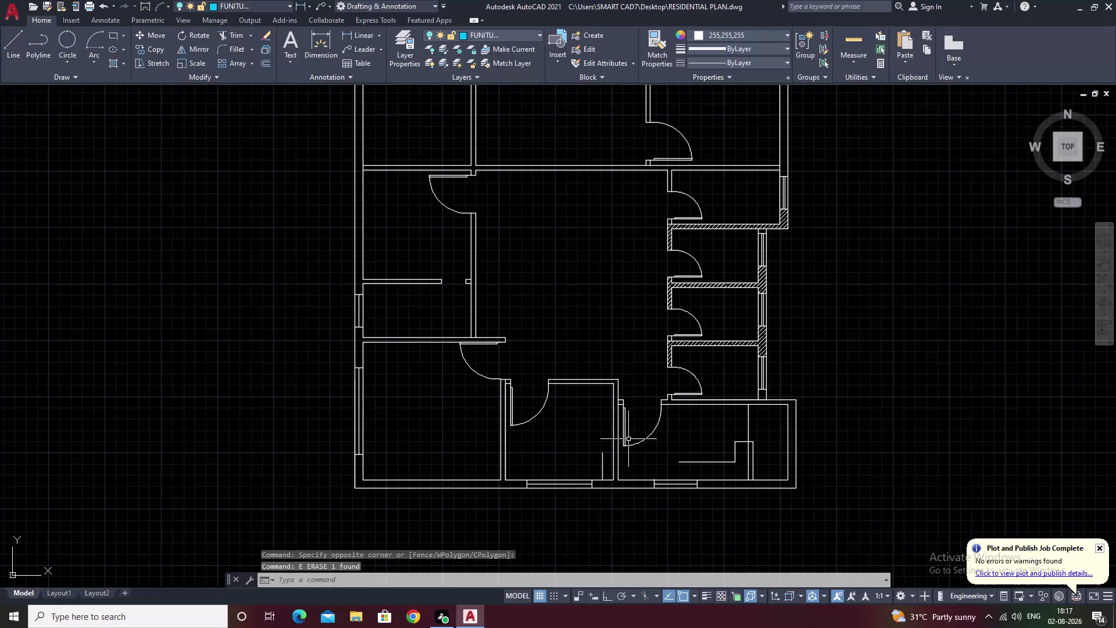
Make door the current layer and turn the FUNITUER layer back on.
click(536, 34)
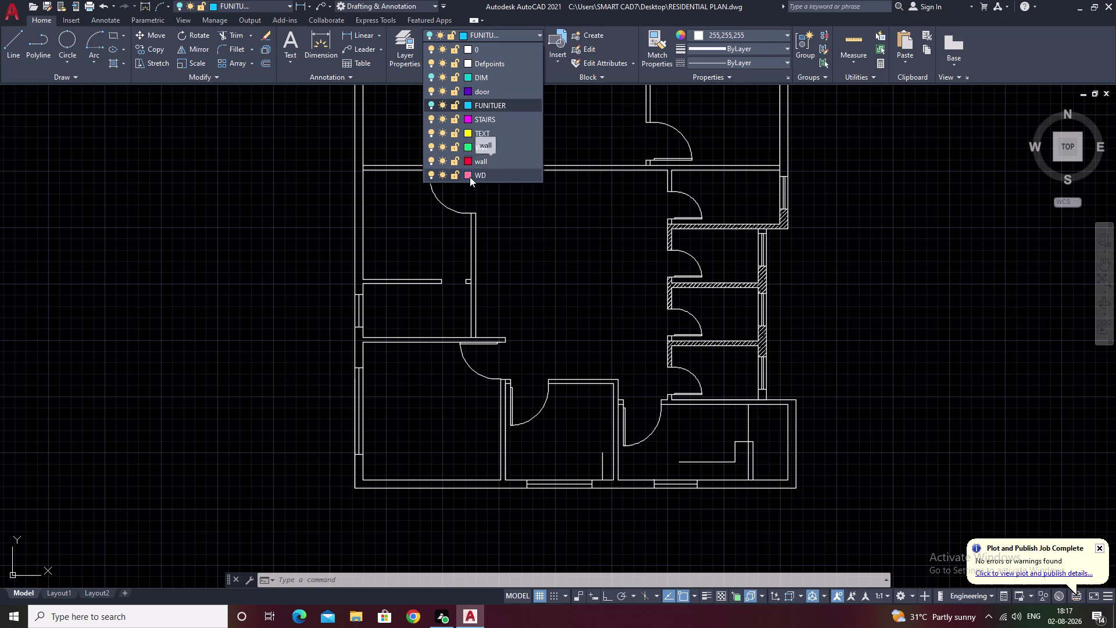
click(481, 90)
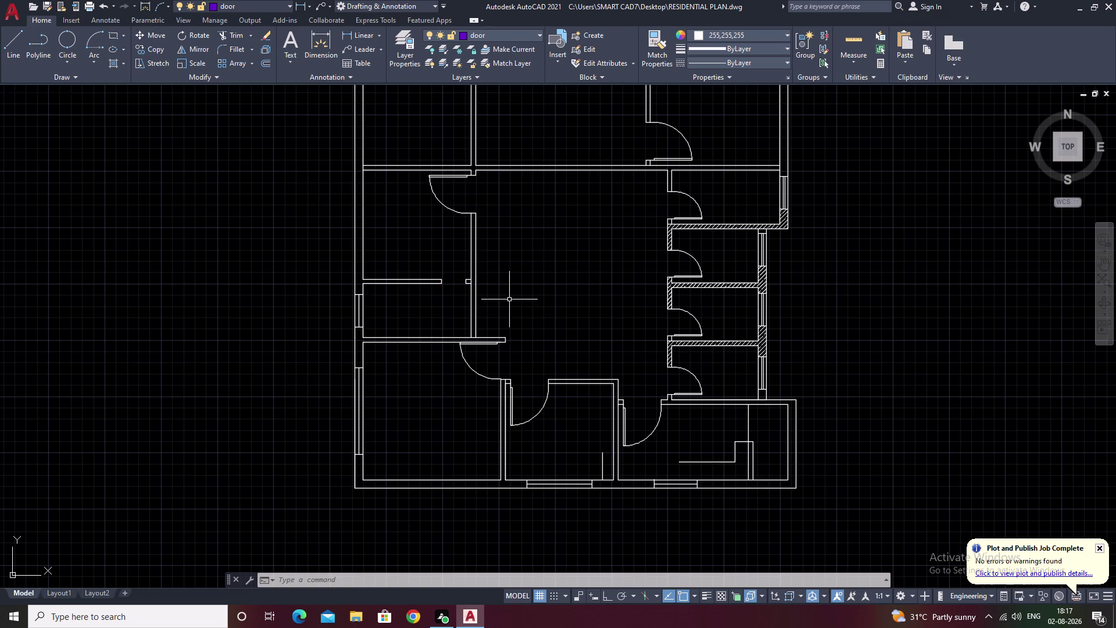
click(541, 35)
click(432, 103)
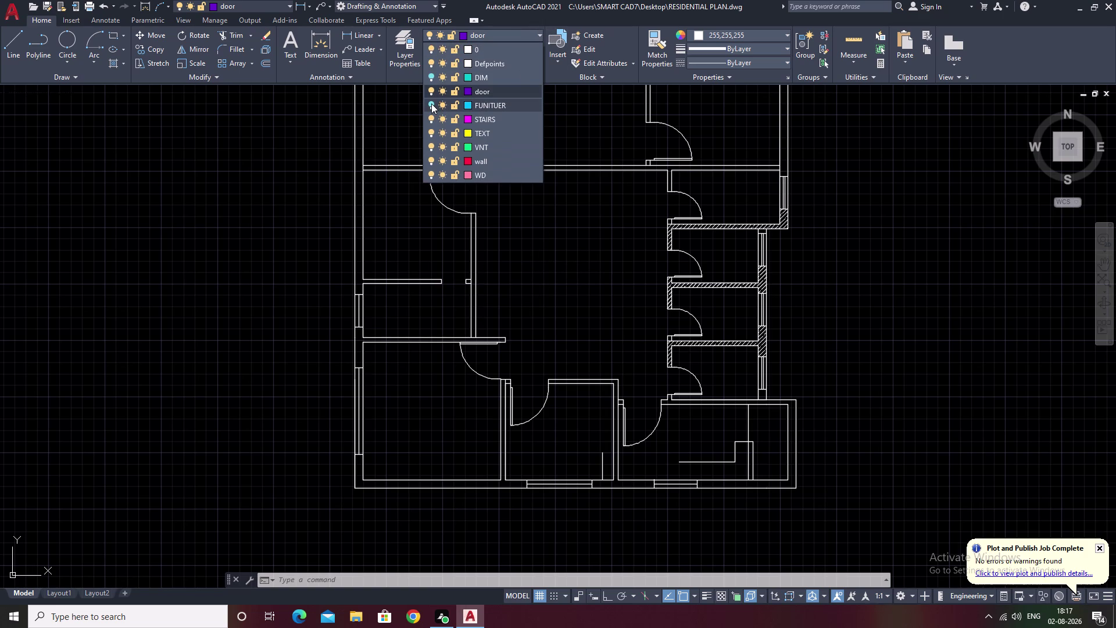
key(Escape)
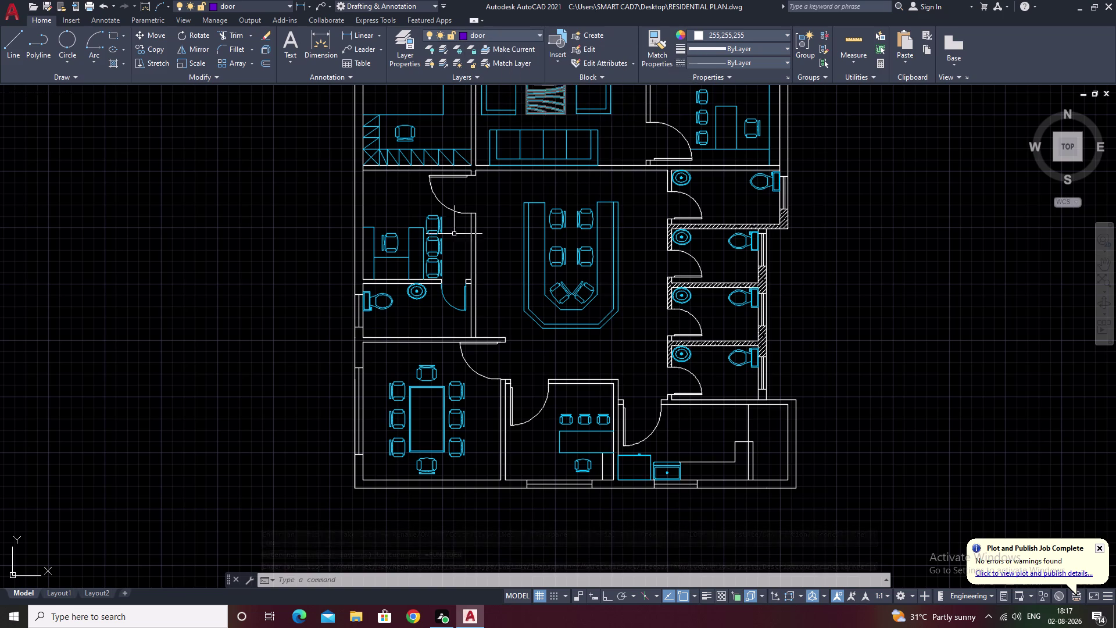
Zoom in and lasso-select the small washroom's door swing and leaf.
scroll(up, 3)
scroll(up, 3)
drag(572, 243, 473, 279)
drag(469, 280, 451, 291)
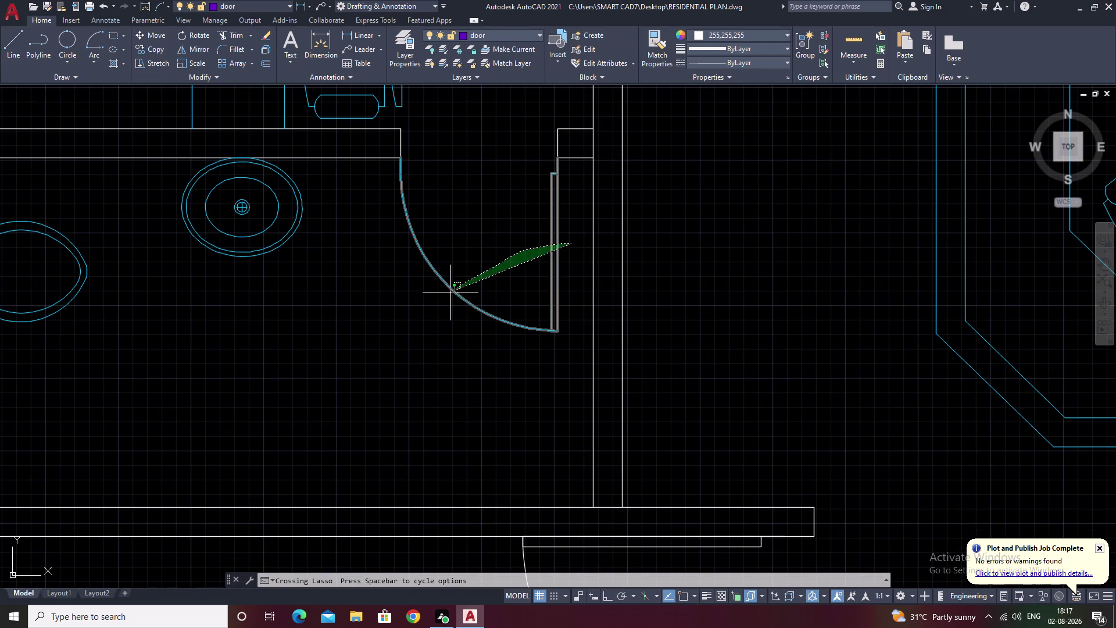
drag(451, 291, 451, 293)
click(432, 306)
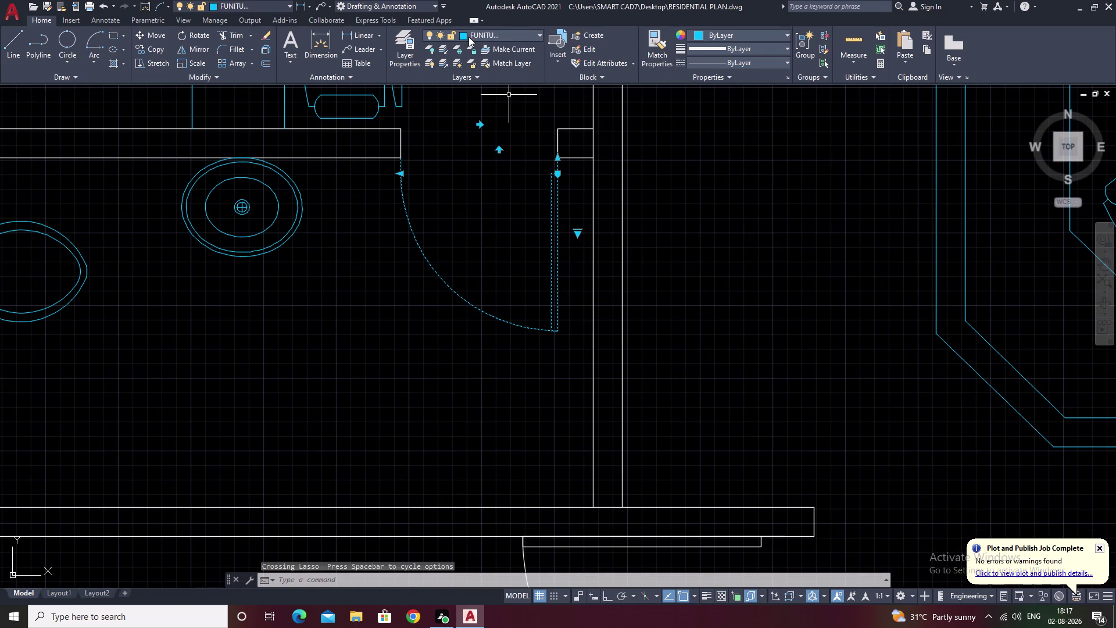
Put the selected washroom door on the door layer, then turn FUNITUER off.
click(486, 36)
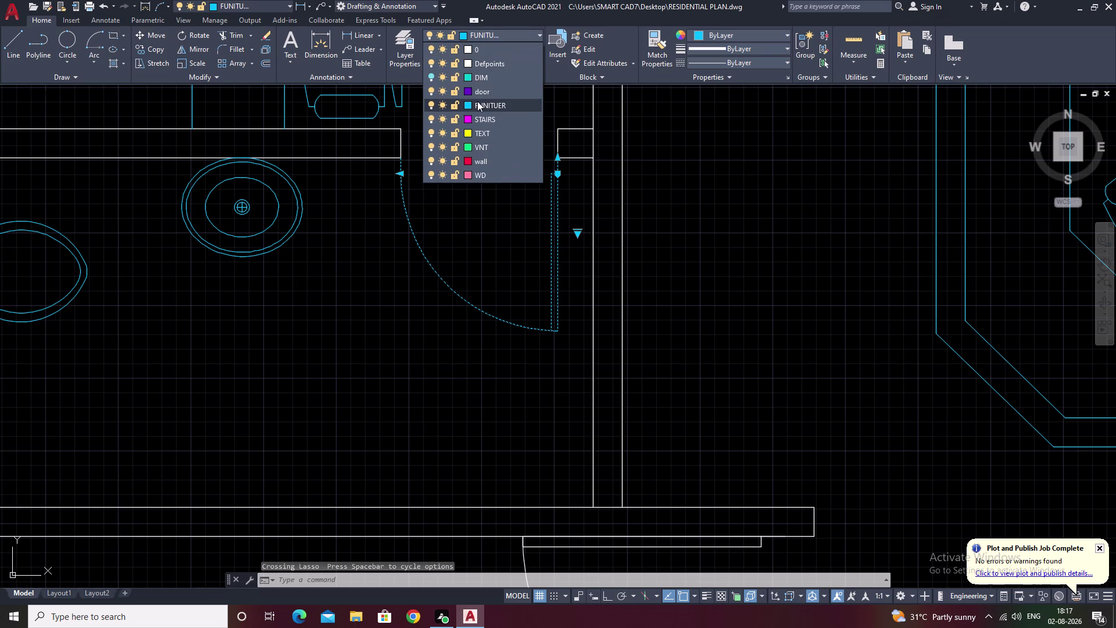
click(470, 90)
key(grave)
key(Escape)
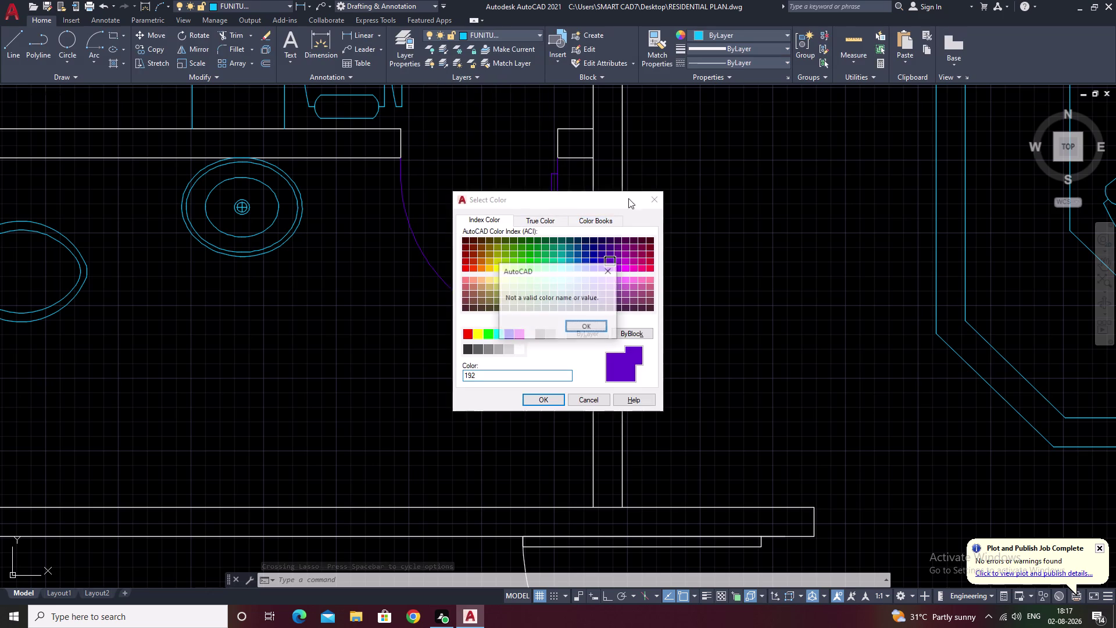
click(576, 328)
scroll(down, 3)
middle_drag(651, 205, 650, 267)
key(Escape)
click(541, 31)
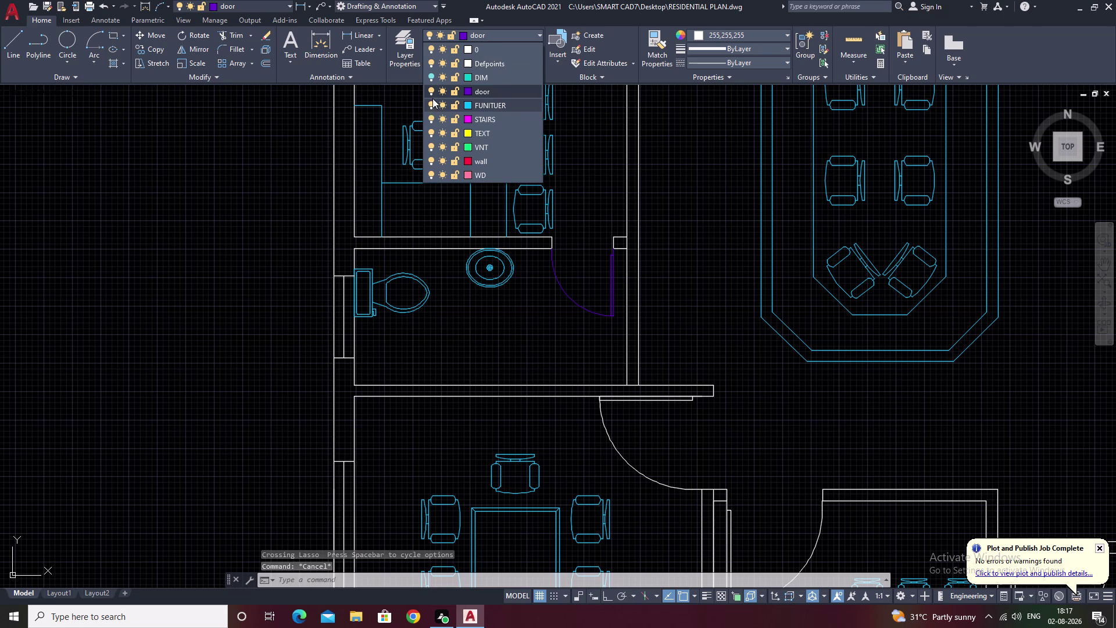
click(430, 103)
scroll(down, 3)
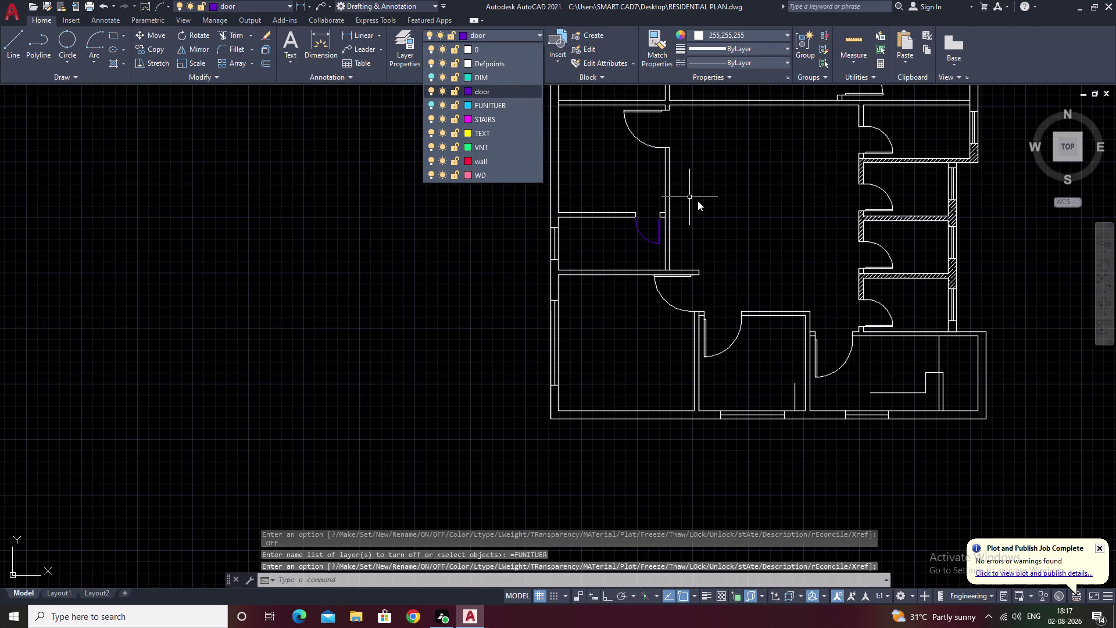
Try Match Properties from the door near the plan centre, then cancel.
middle_drag(701, 201, 692, 292)
key(Escape)
middle_drag(686, 143, 660, 216)
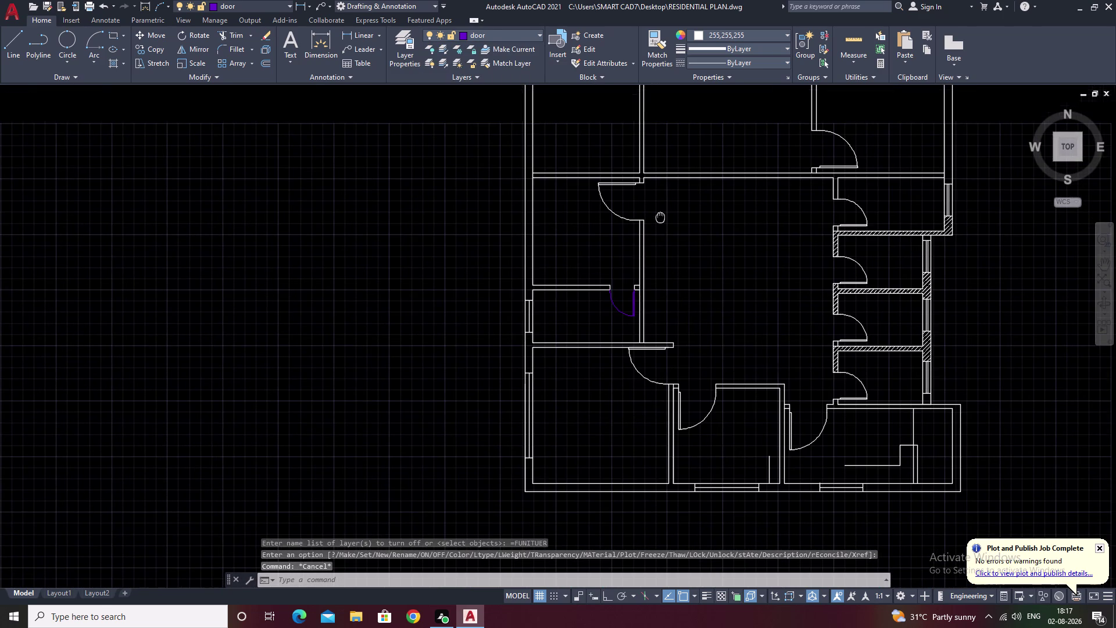
click(658, 53)
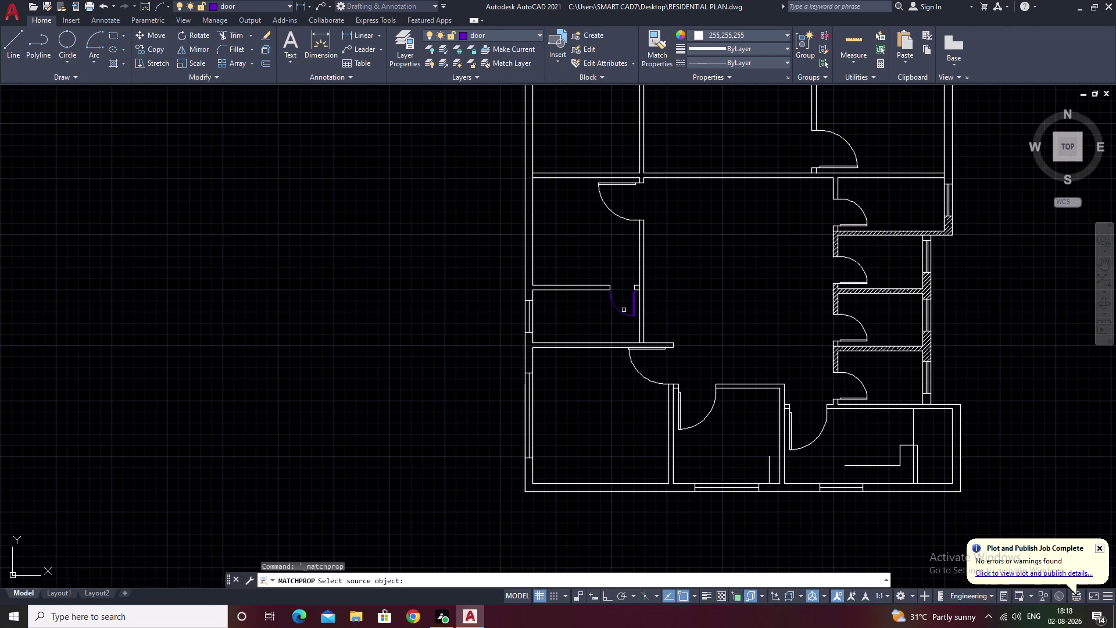
click(623, 313)
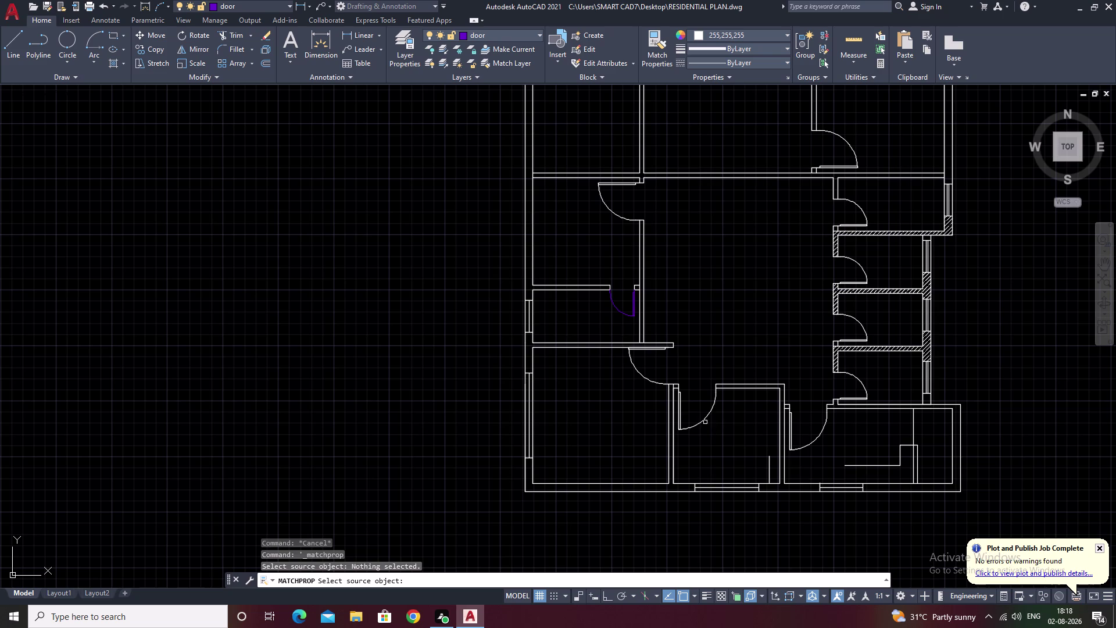
click(662, 41)
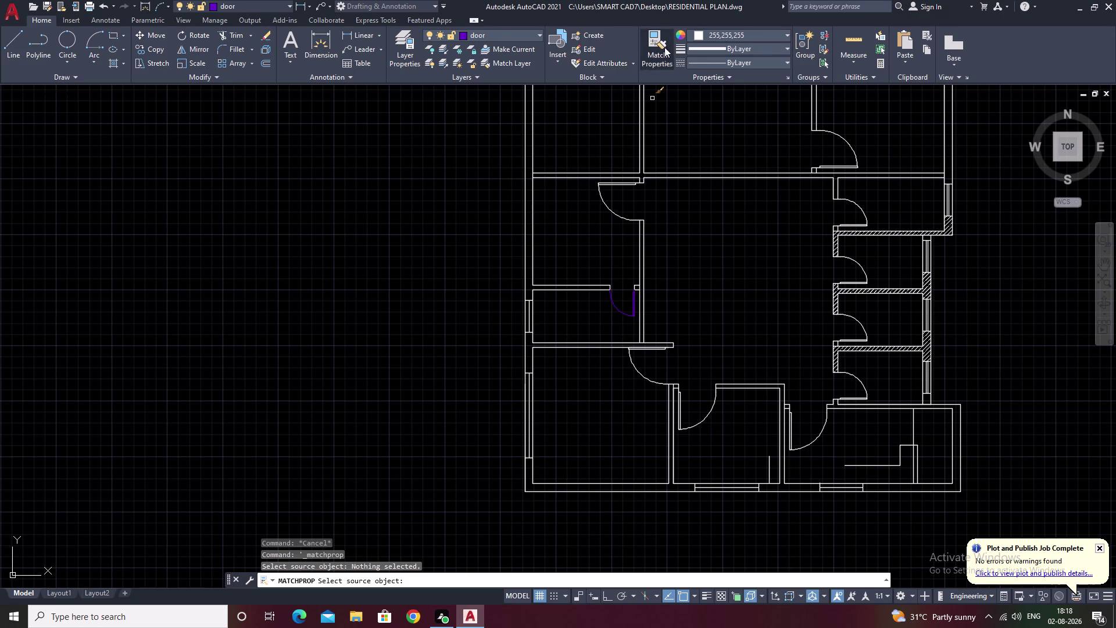
click(615, 307)
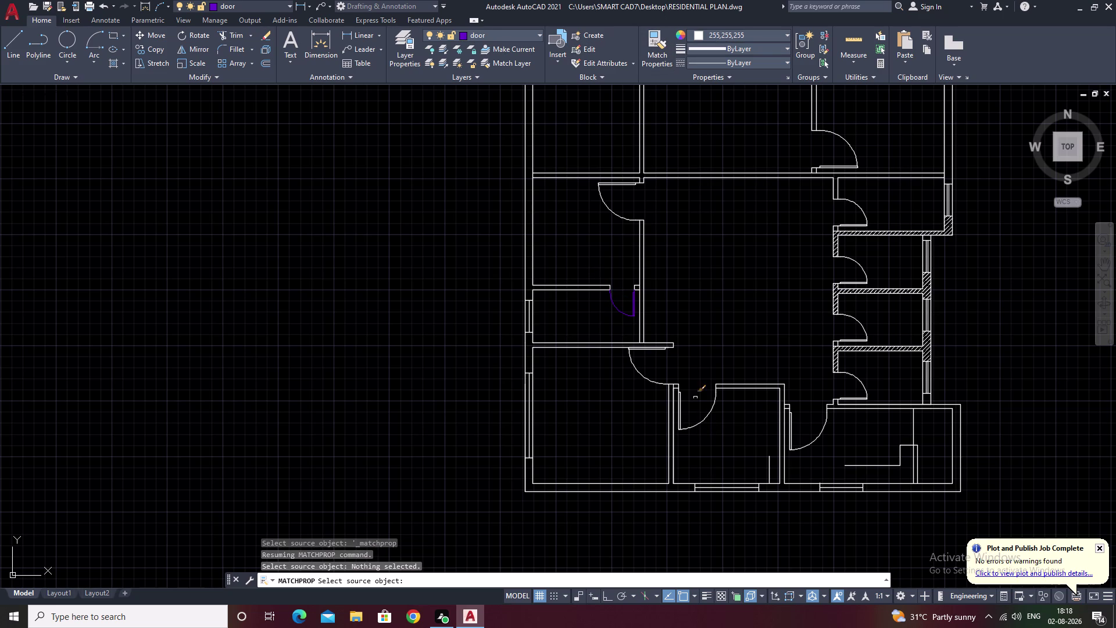
click(708, 417)
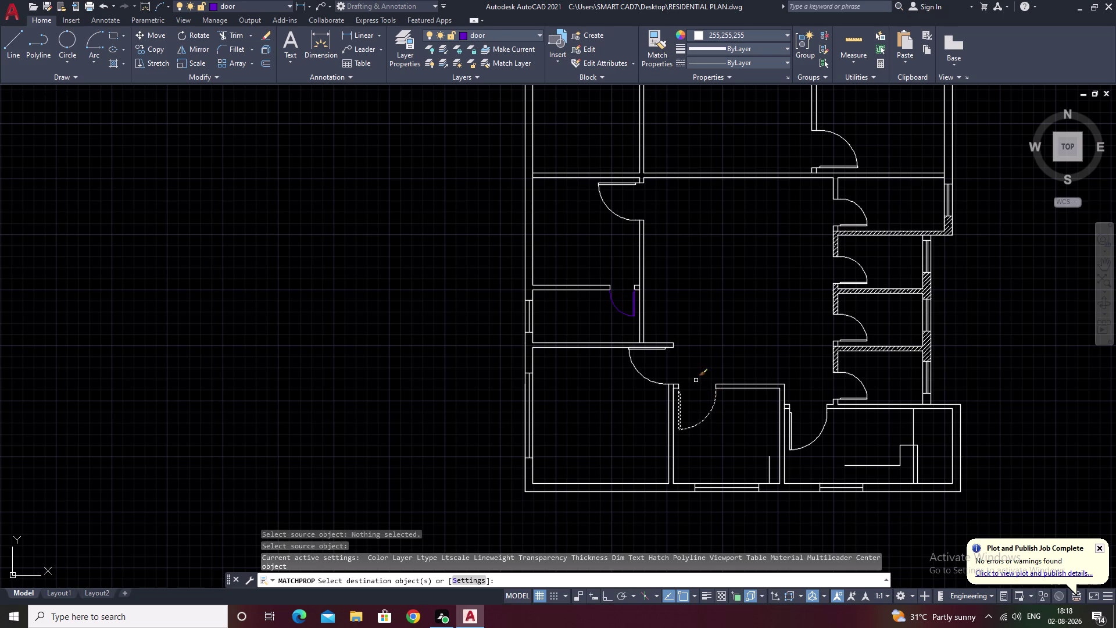
key(Escape)
key(Escape)
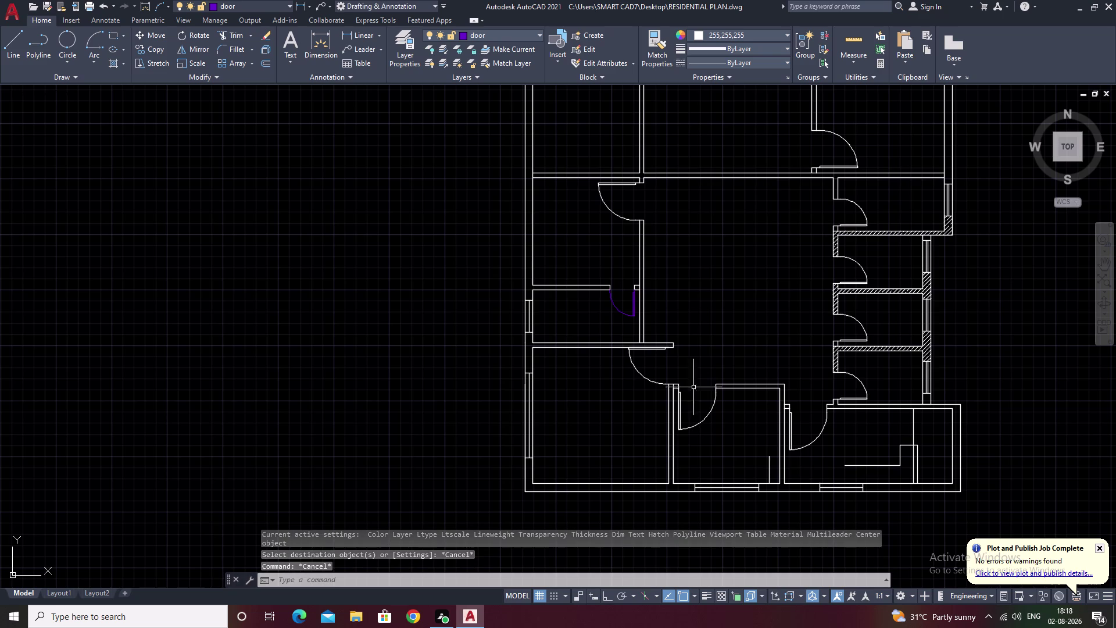
click(704, 418)
click(744, 36)
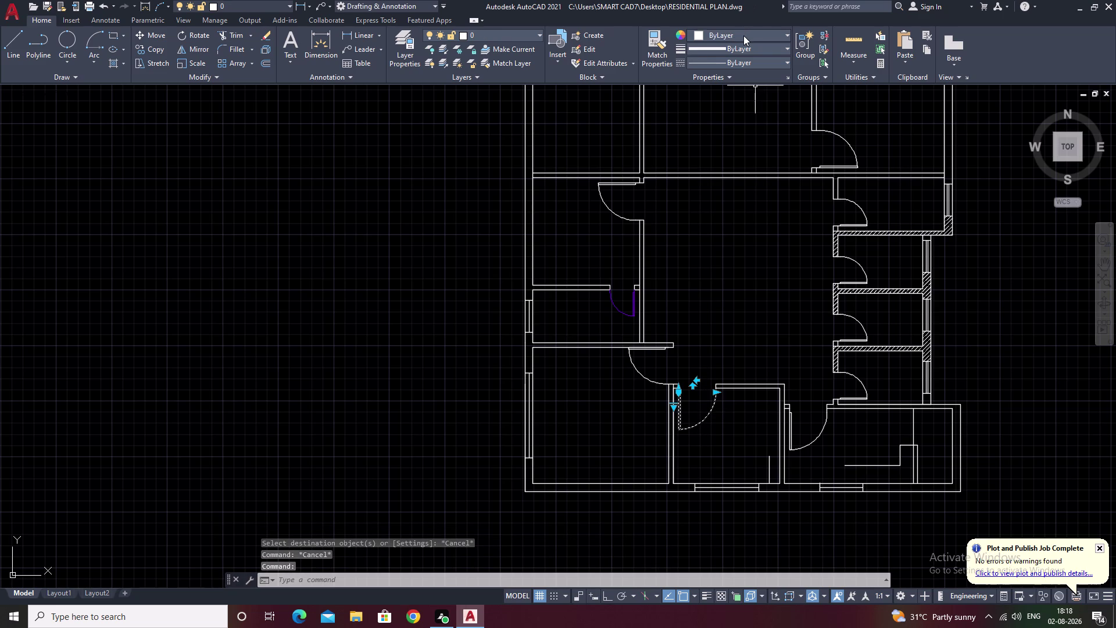
click(716, 51)
key(Escape)
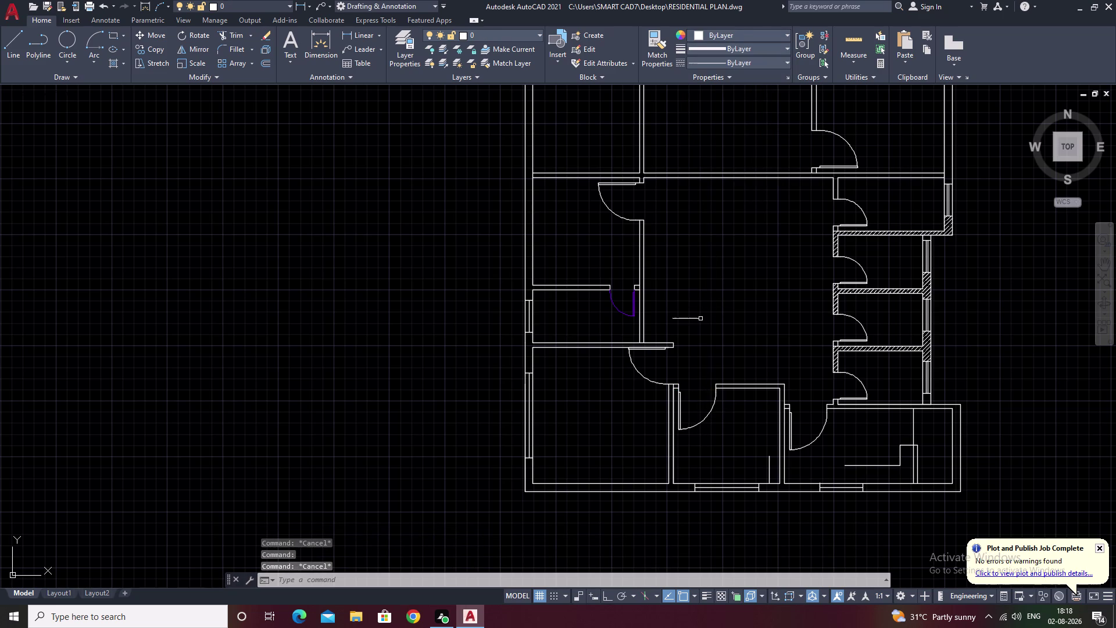
Retry Match Properties on nearby doors and cancel the attempts.
click(653, 51)
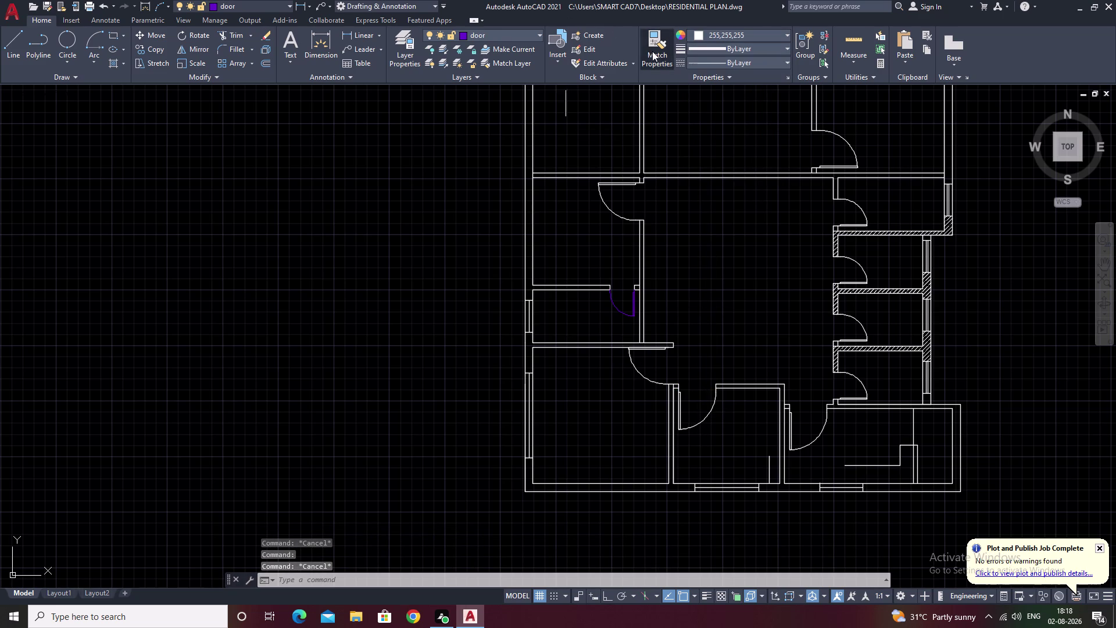
click(623, 314)
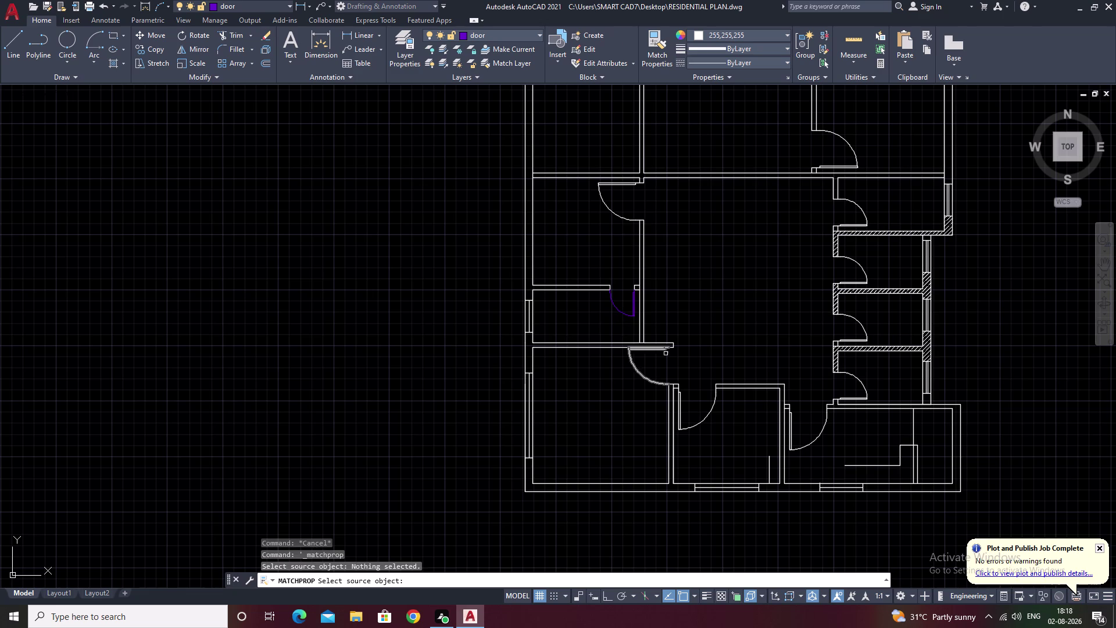
scroll(up, 3)
click(625, 297)
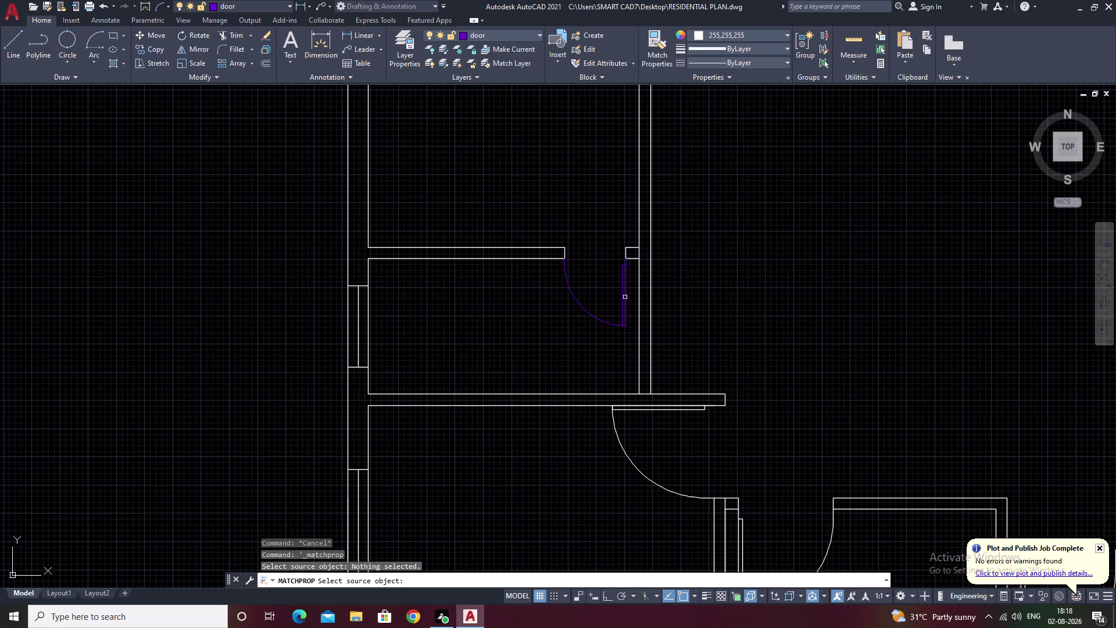
scroll(up, 3)
click(619, 296)
key(Escape)
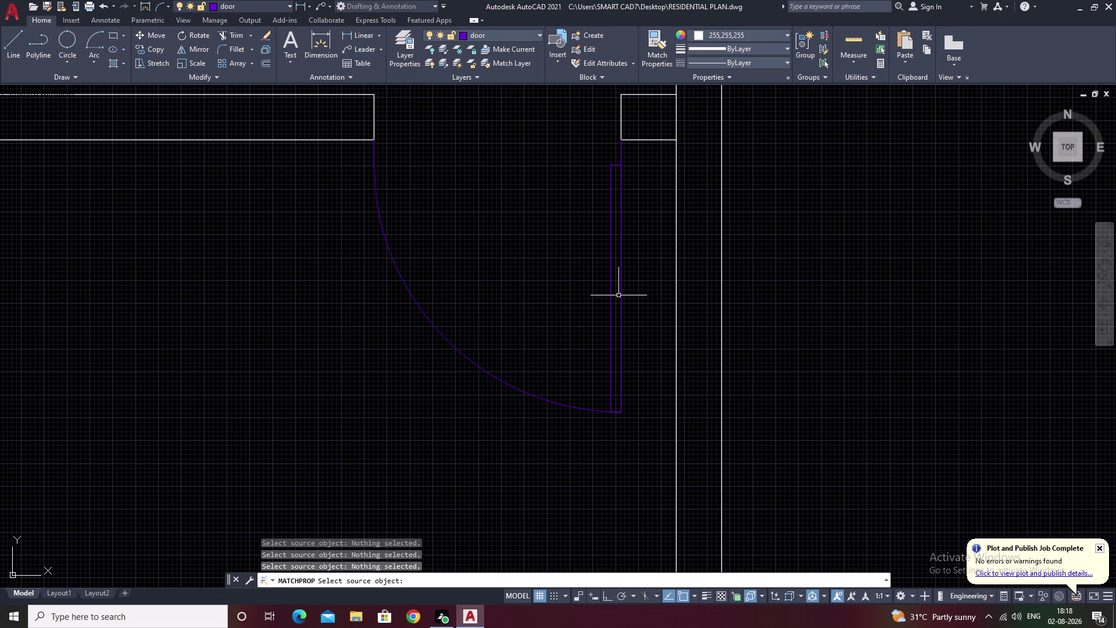
key(Escape)
key(Escape)
key(Escape)
key(Escape)
click(654, 33)
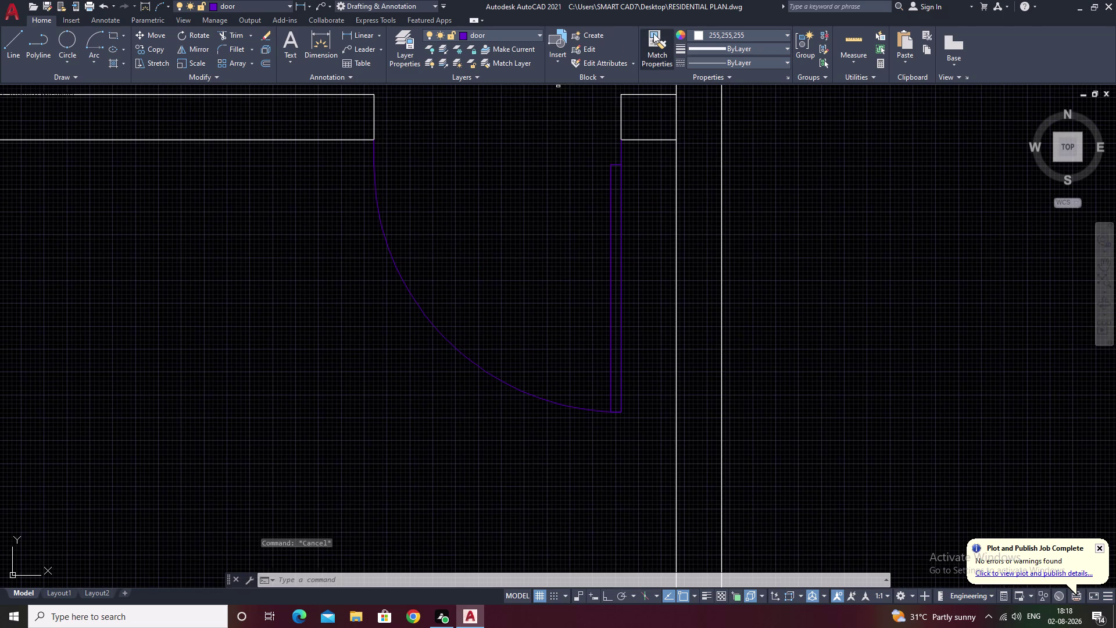
click(389, 249)
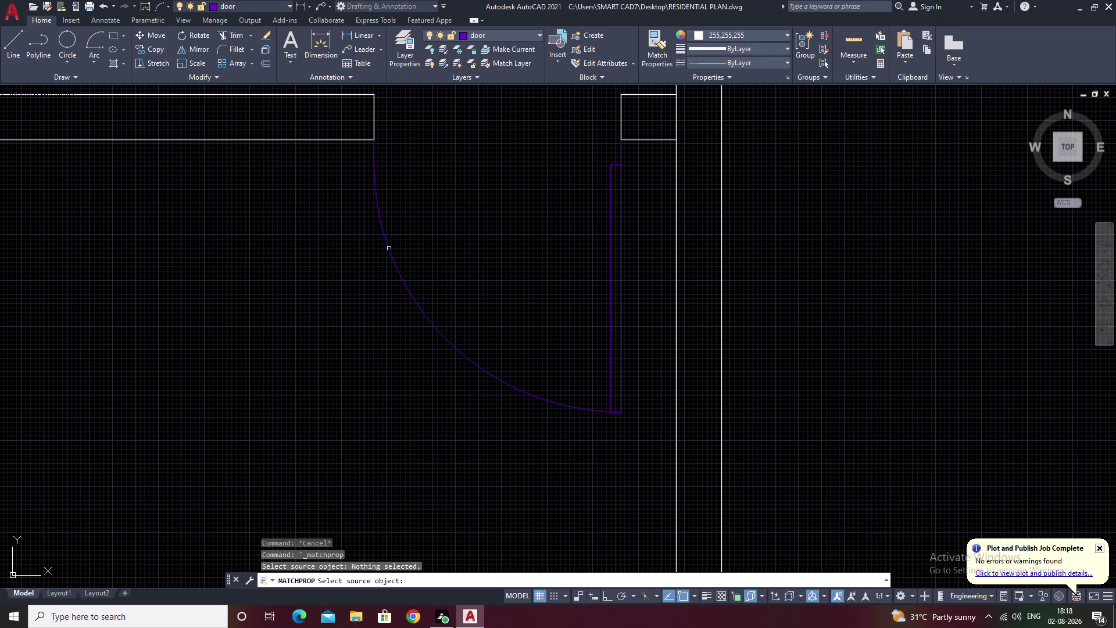
click(389, 248)
double_click(389, 248)
key(Escape)
Pan to the white doors and attempt to select a door swing.
scroll(down, 3)
middle_drag(543, 295, 580, 182)
scroll(up, 3)
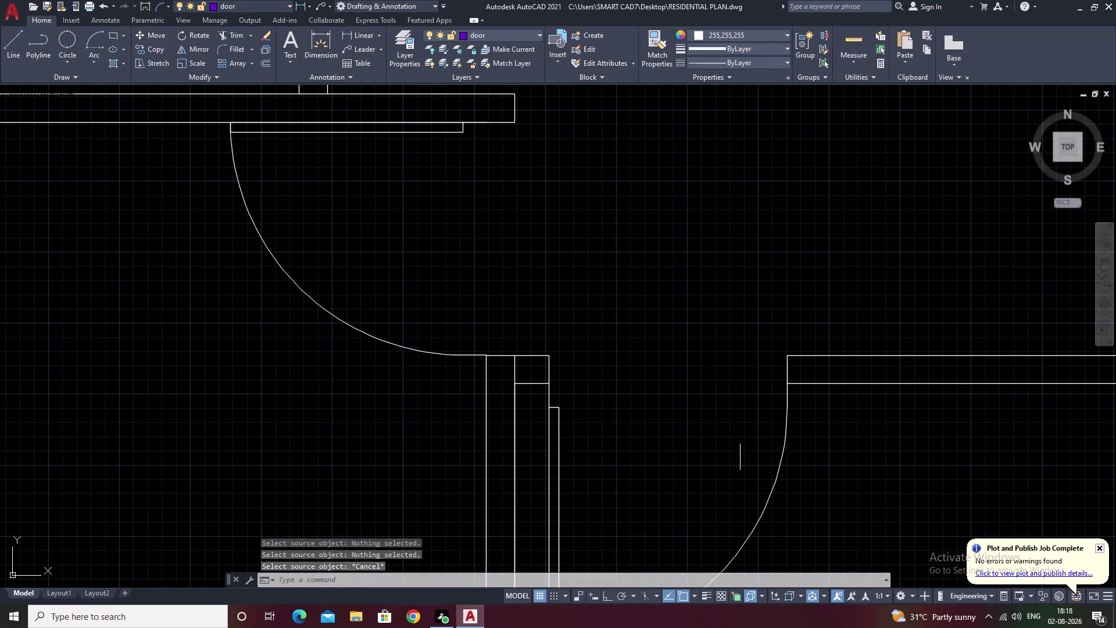
middle_drag(699, 429, 650, 145)
drag(808, 256, 472, 346)
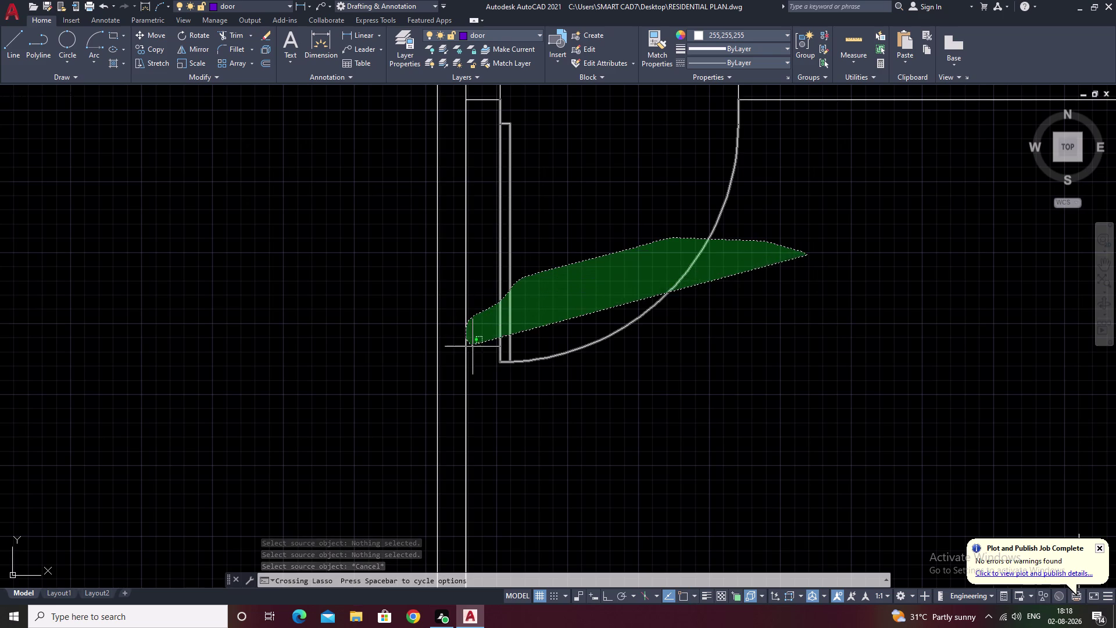
drag(472, 346, 505, 367)
right_drag(479, 352, 494, 360)
right_click(504, 366)
click(496, 271)
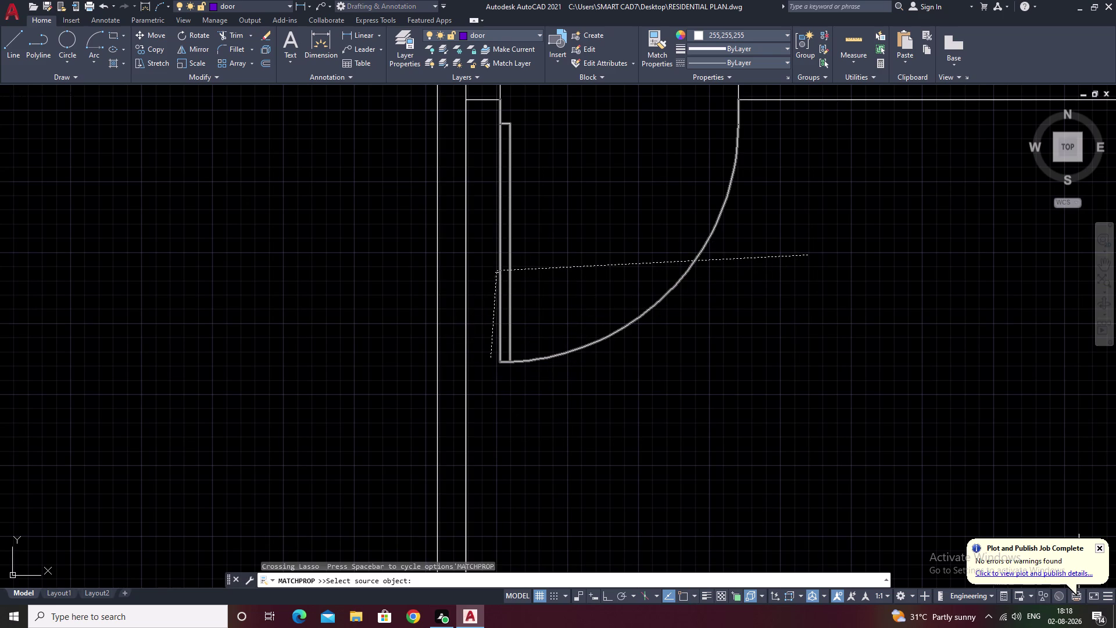
key(Escape)
key(Escape)
Lasso-select the white door leaf and its swing arc.
drag(489, 255, 698, 276)
drag(709, 284, 738, 325)
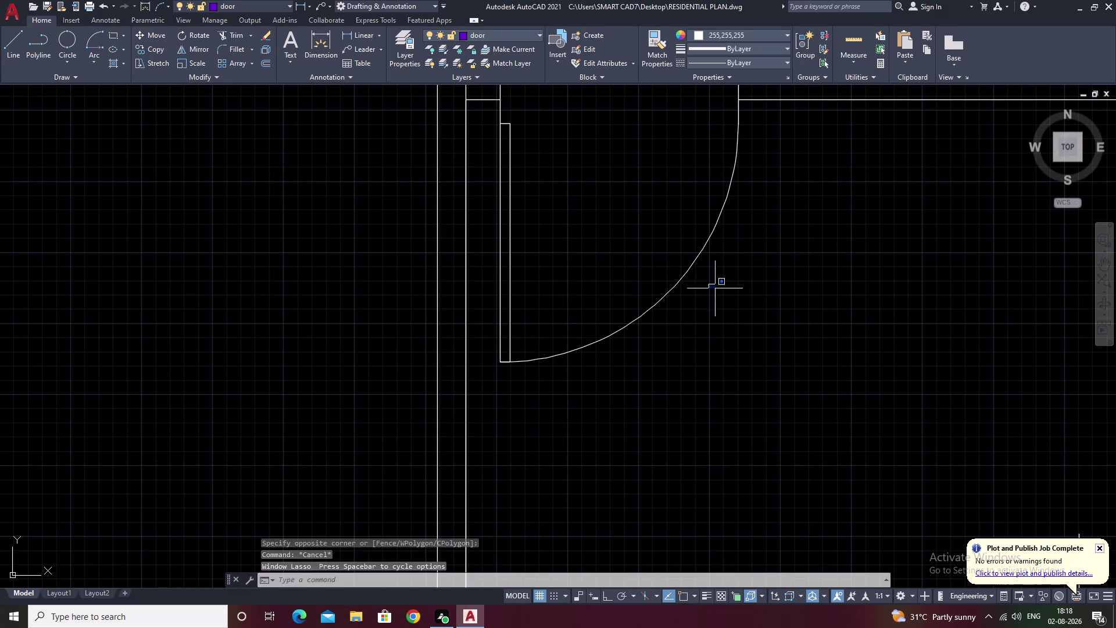
drag(738, 325, 680, 382)
key(Escape)
key(Escape)
key(Escape)
key(Escape)
key(Escape)
drag(802, 216, 745, 208)
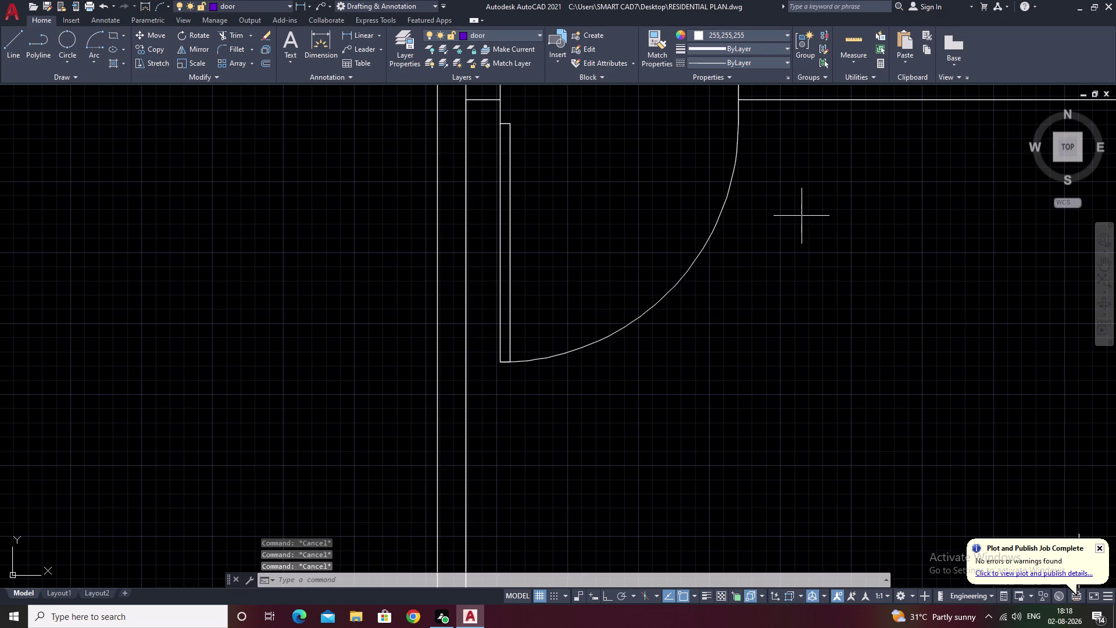
drag(744, 209, 496, 249)
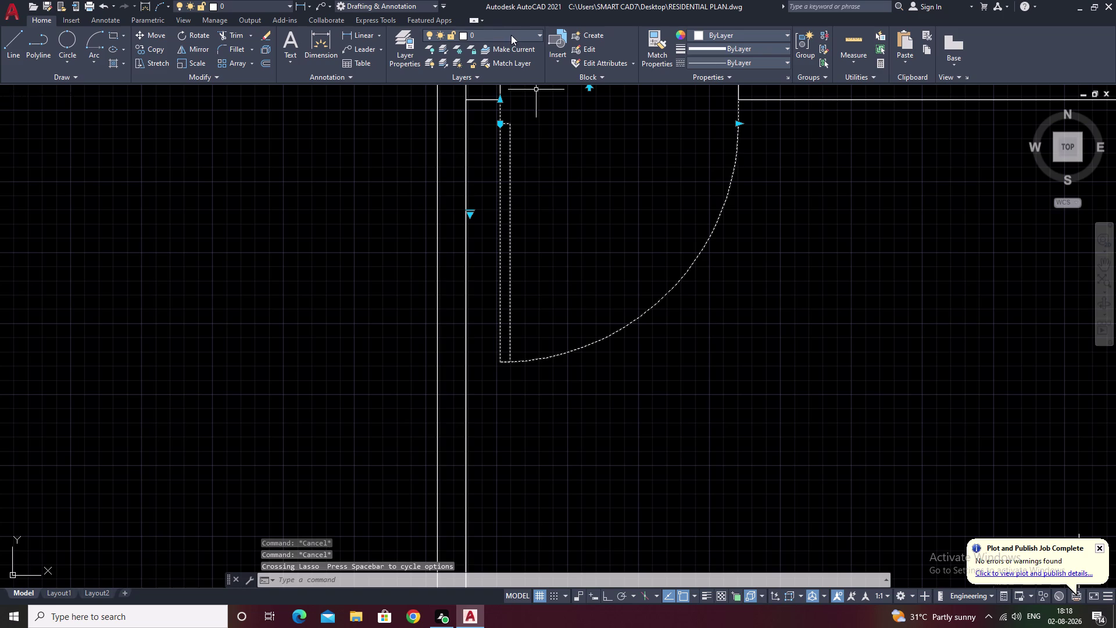
Assign the selected door leaf and arc to the door layer.
click(512, 34)
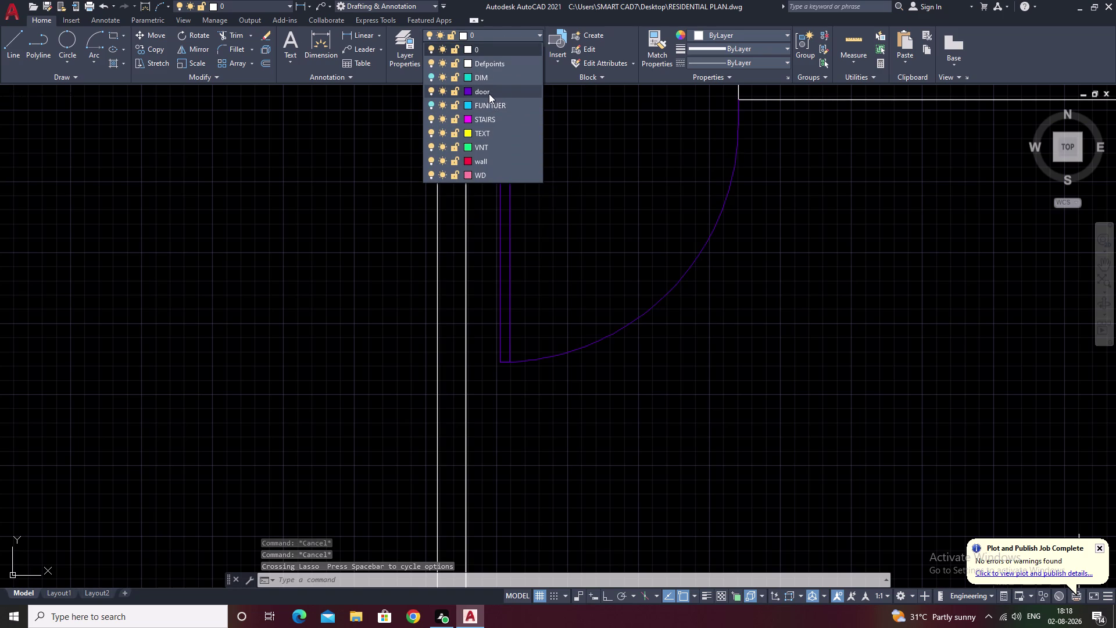
click(489, 93)
key(Escape)
scroll(down, 3)
middle_drag(605, 194, 573, 312)
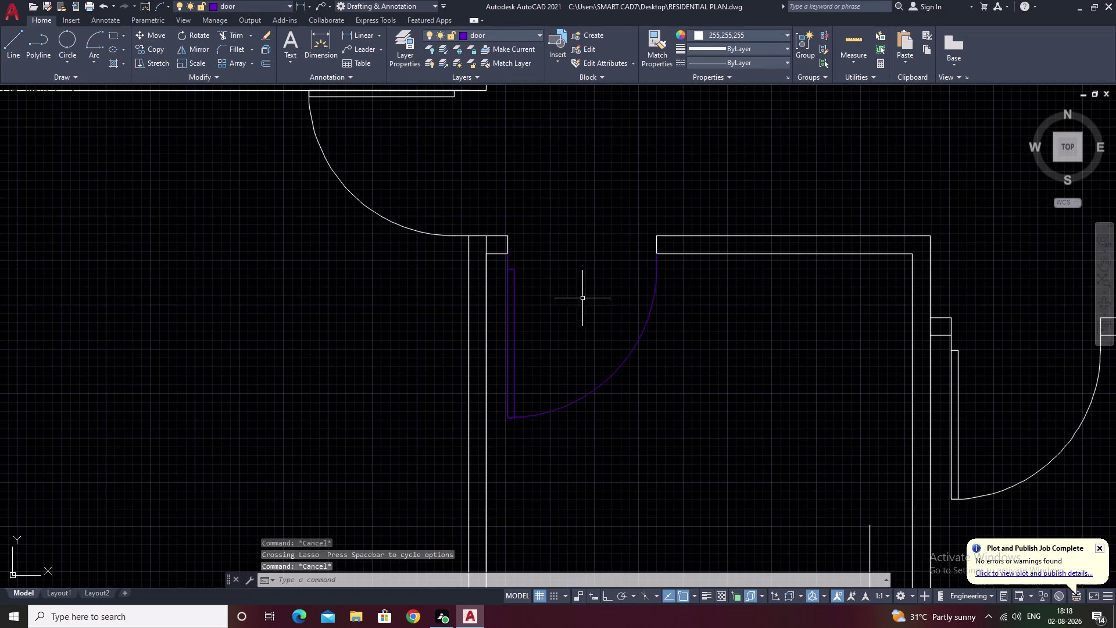
click(660, 34)
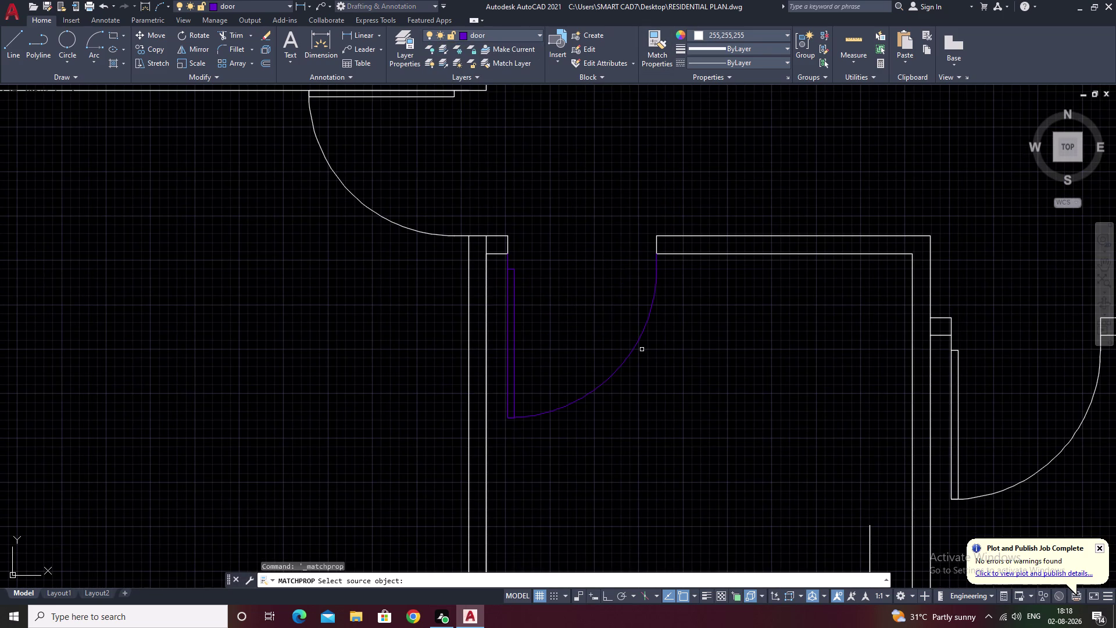
Match the purple door onto the central, washroom, upper-room and left corridor doors.
click(636, 342)
scroll(down, 3)
middle_drag(679, 335, 554, 393)
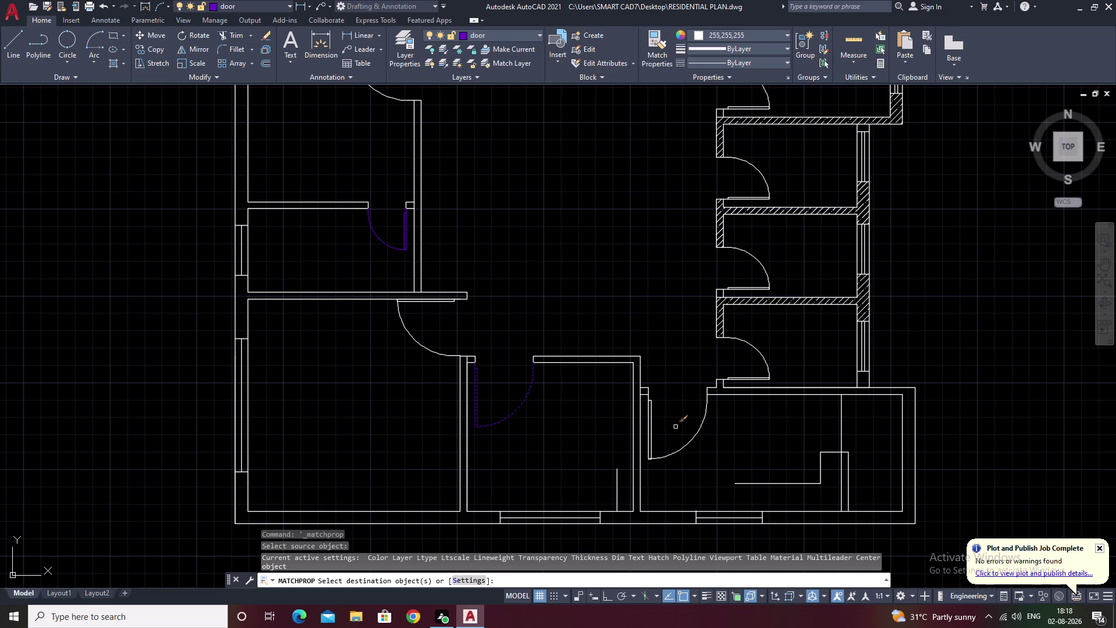
click(701, 428)
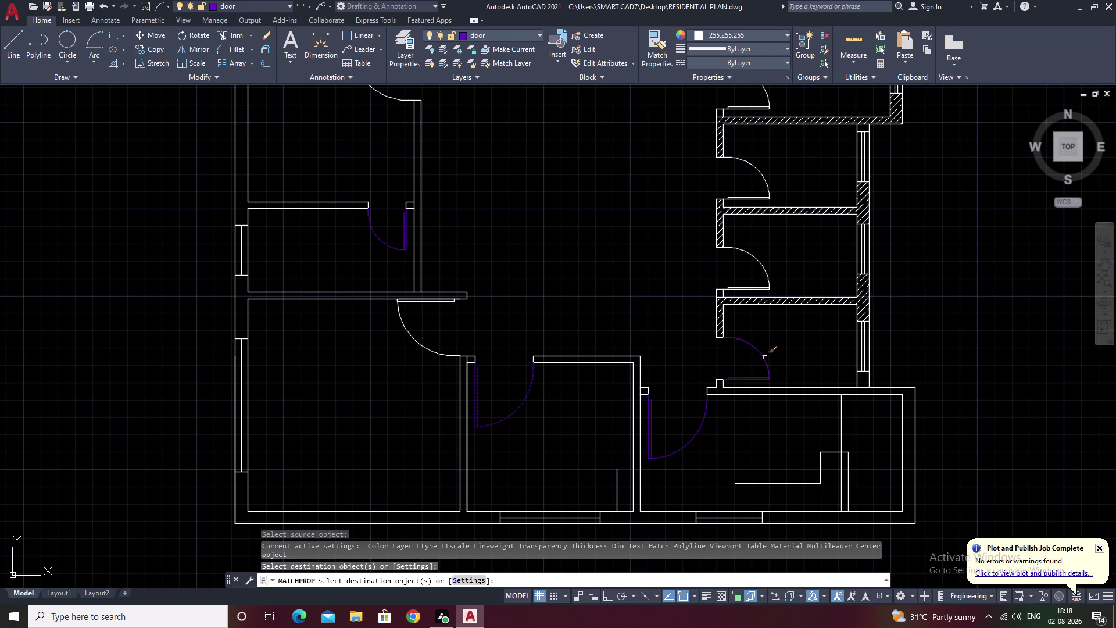
click(766, 358)
click(753, 256)
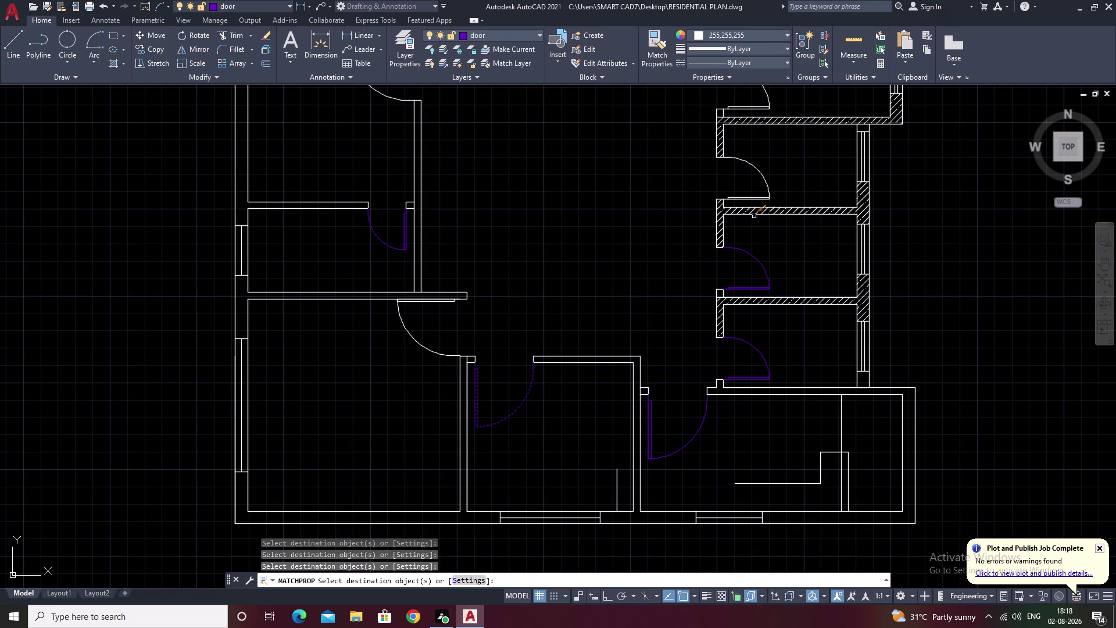
click(750, 164)
middle_drag(763, 164, 765, 423)
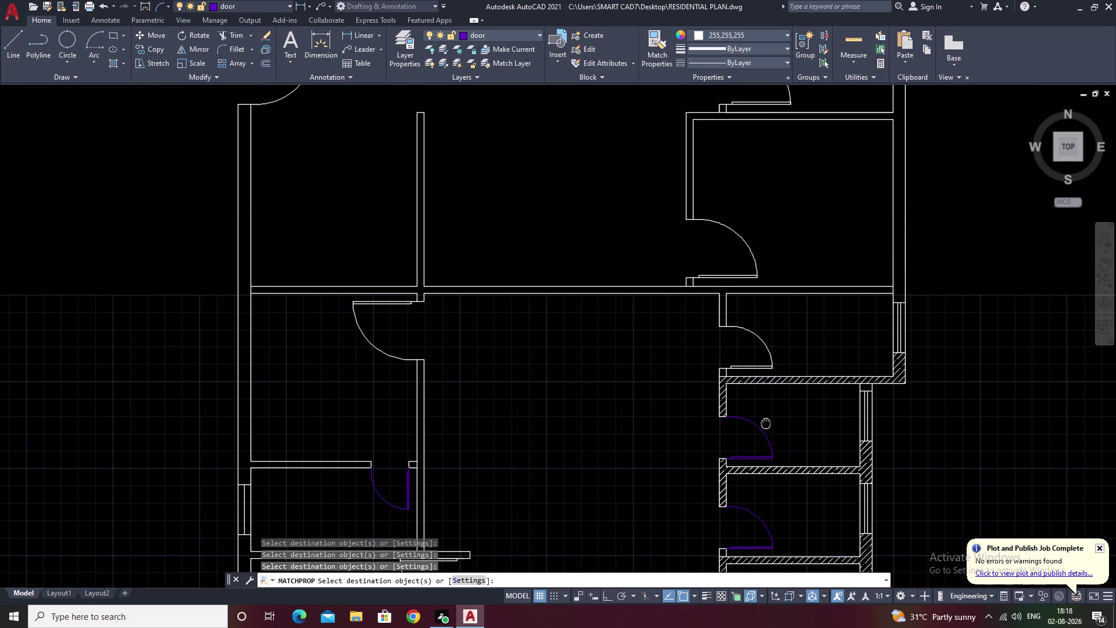
click(768, 350)
click(726, 224)
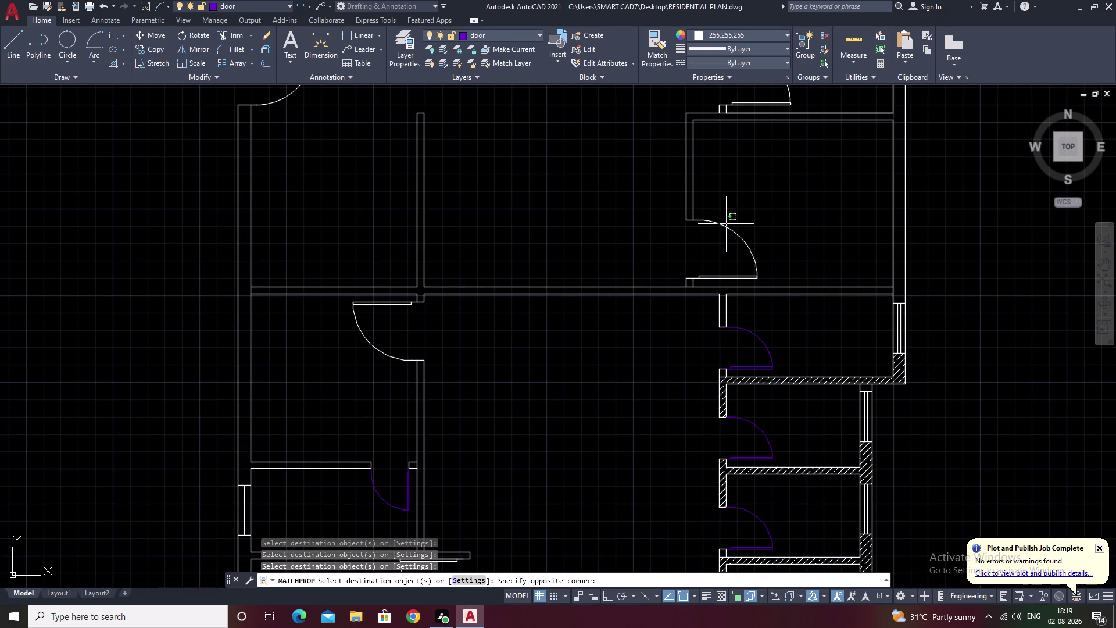
click(726, 229)
middle_drag(762, 204, 758, 323)
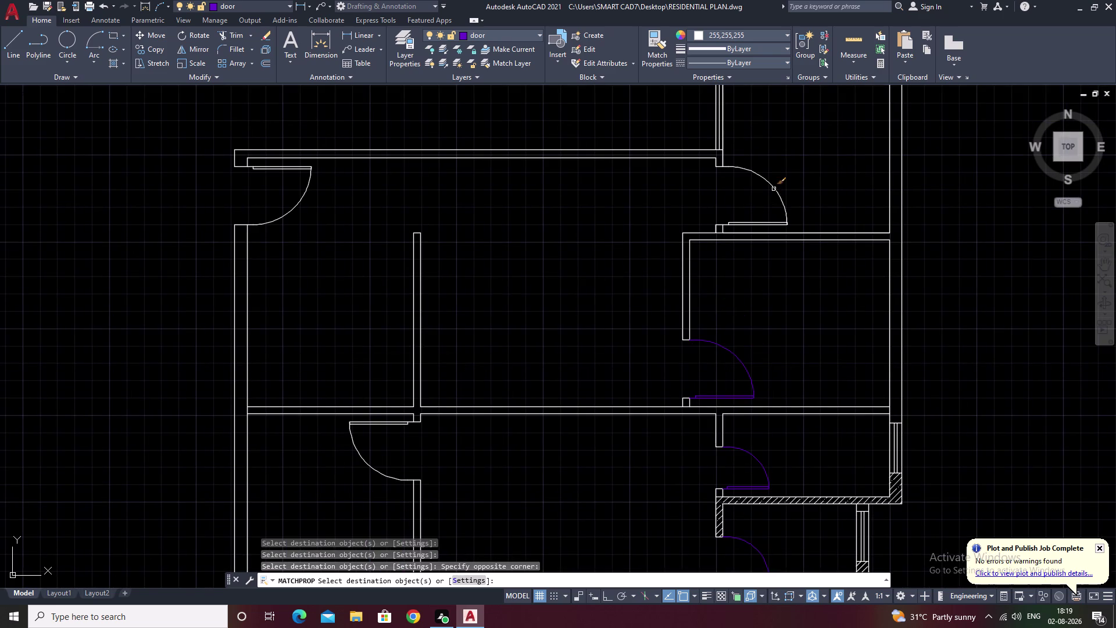
click(774, 187)
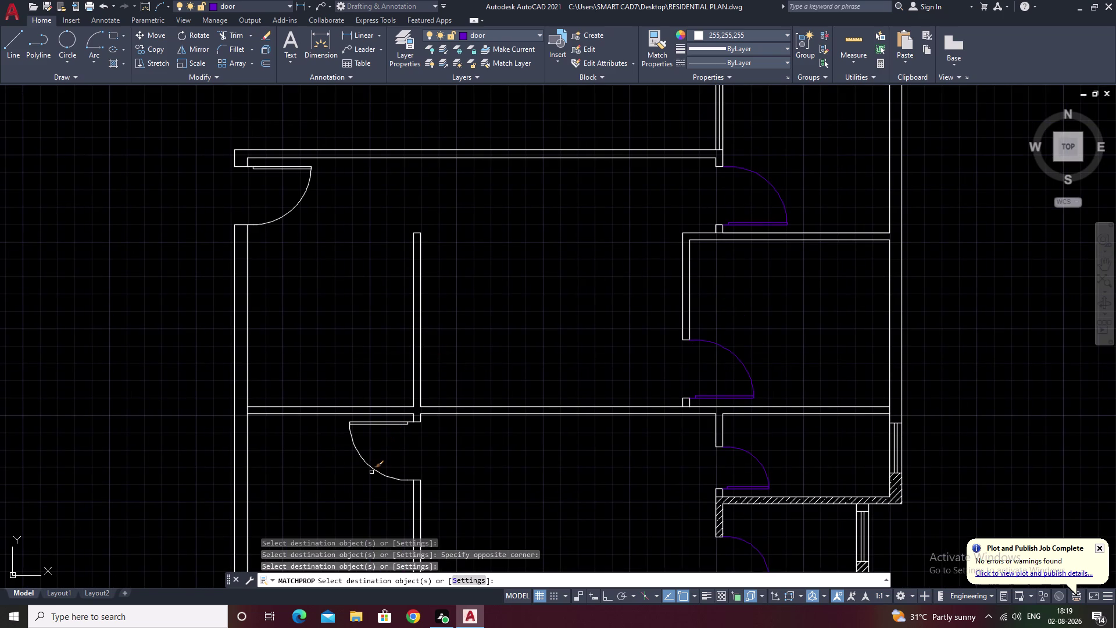
click(374, 468)
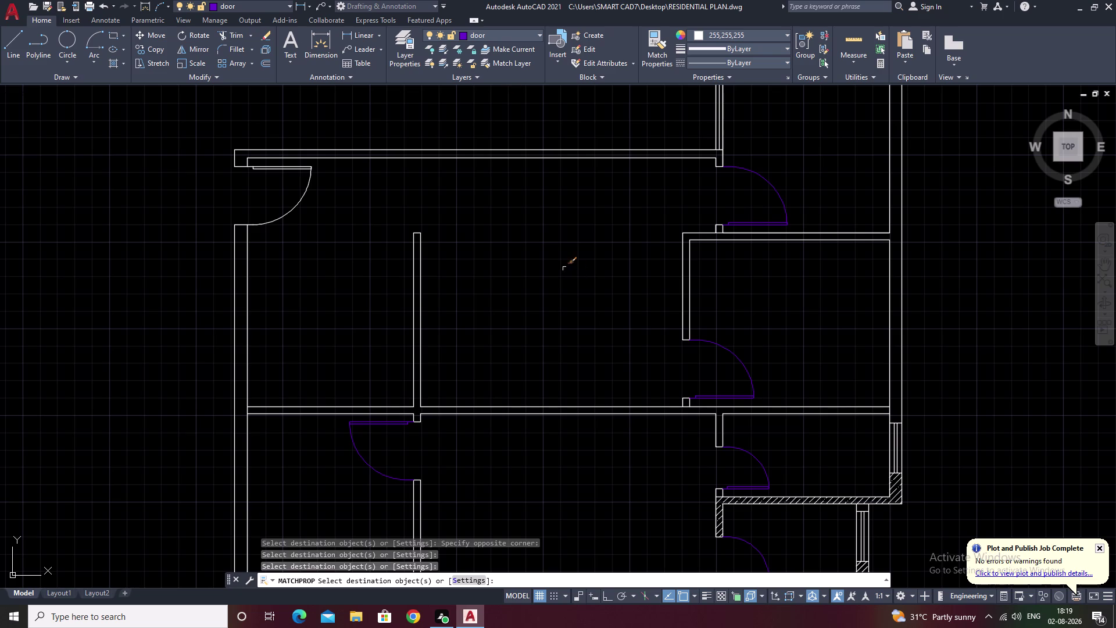
Survey the whole floor plan and end the property matching.
scroll(down, 3)
middle_drag(543, 416, 583, 257)
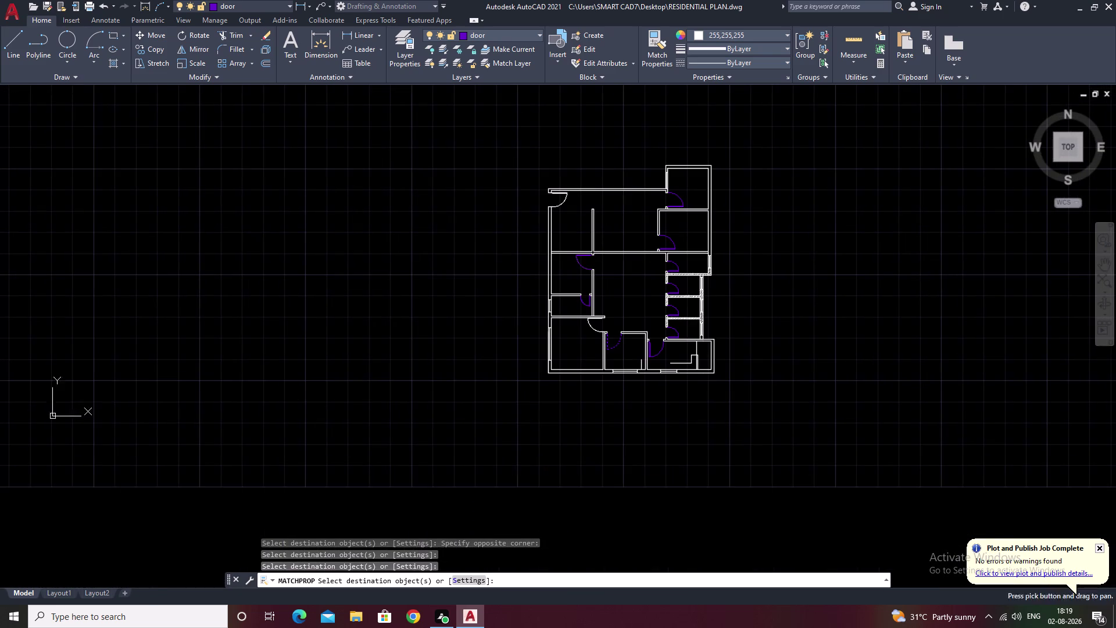
scroll(up, 3)
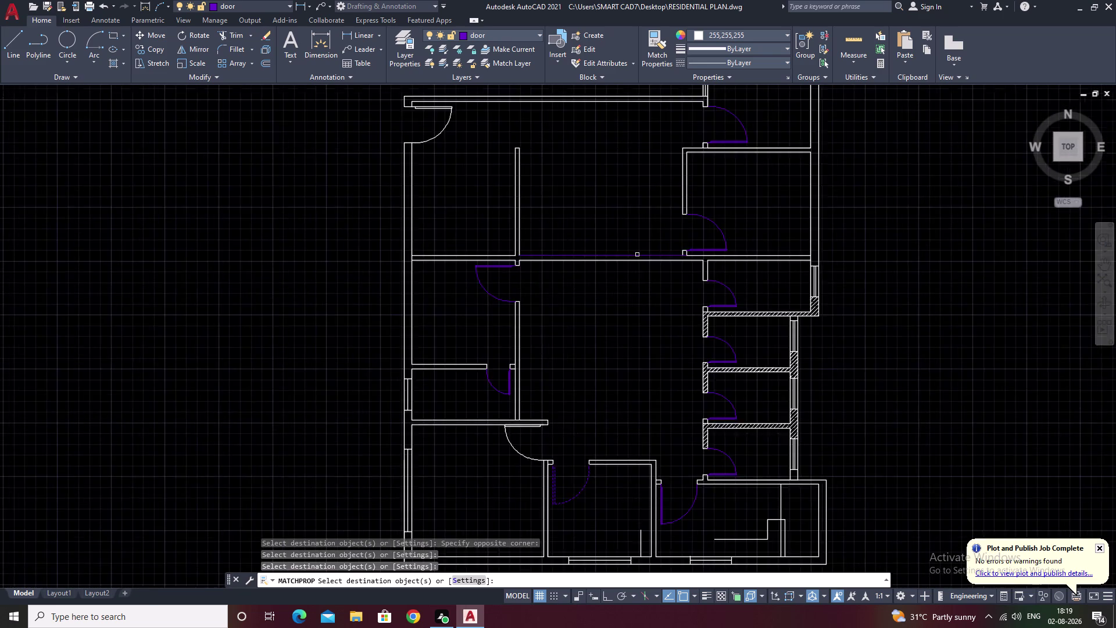
middle_drag(626, 290, 648, 184)
scroll(down, 3)
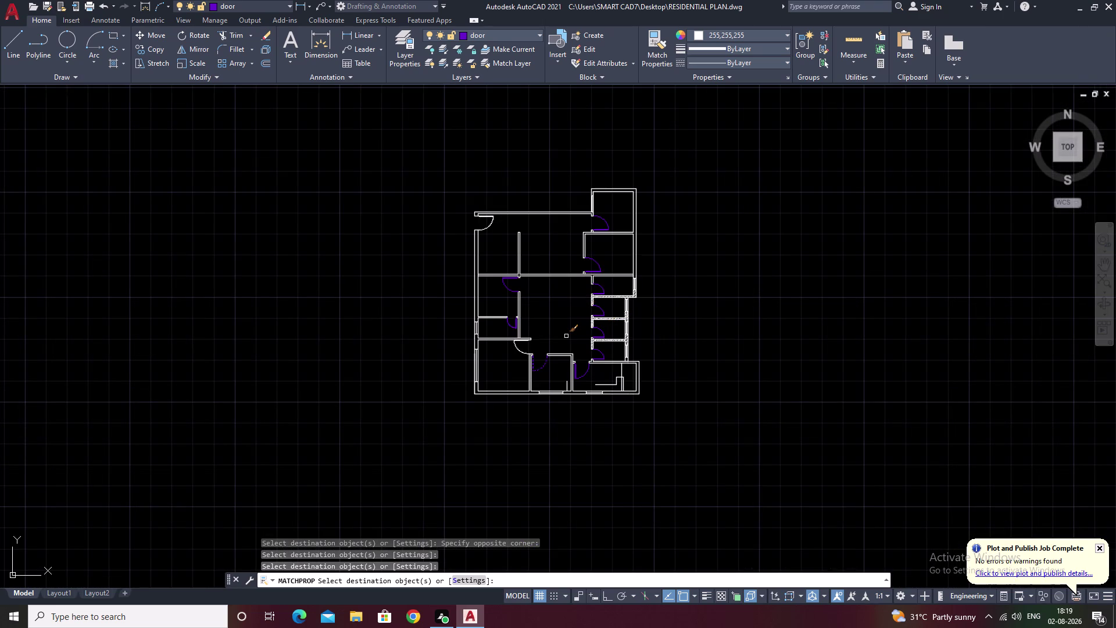
key(Escape)
scroll(up, 3)
middle_drag(544, 293, 581, 270)
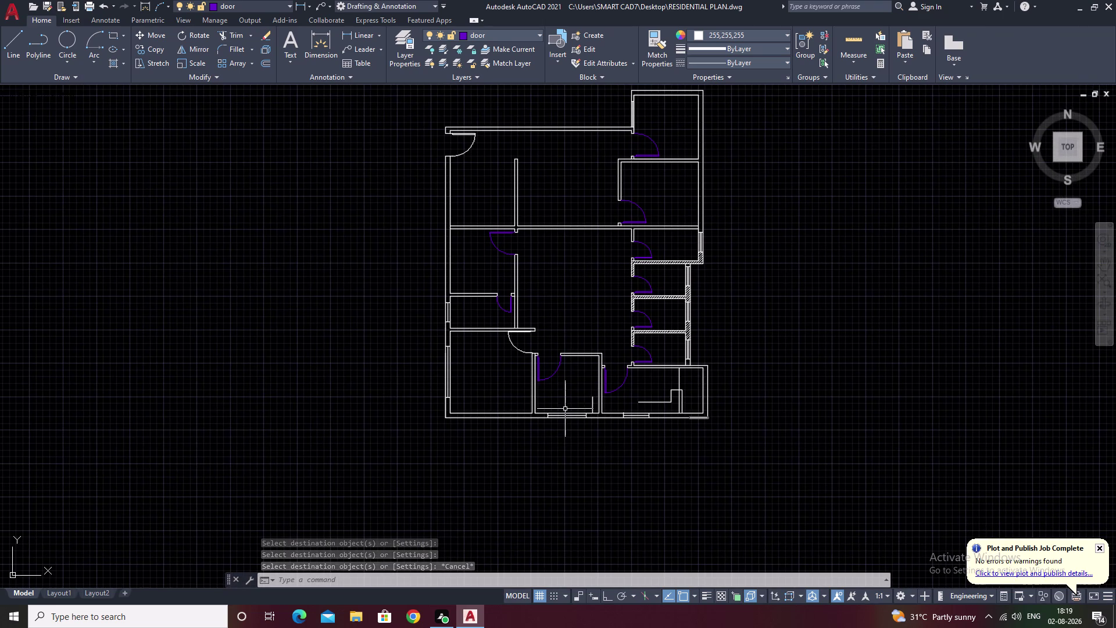
Turn the door layer off and back on to spot doors still white.
click(537, 34)
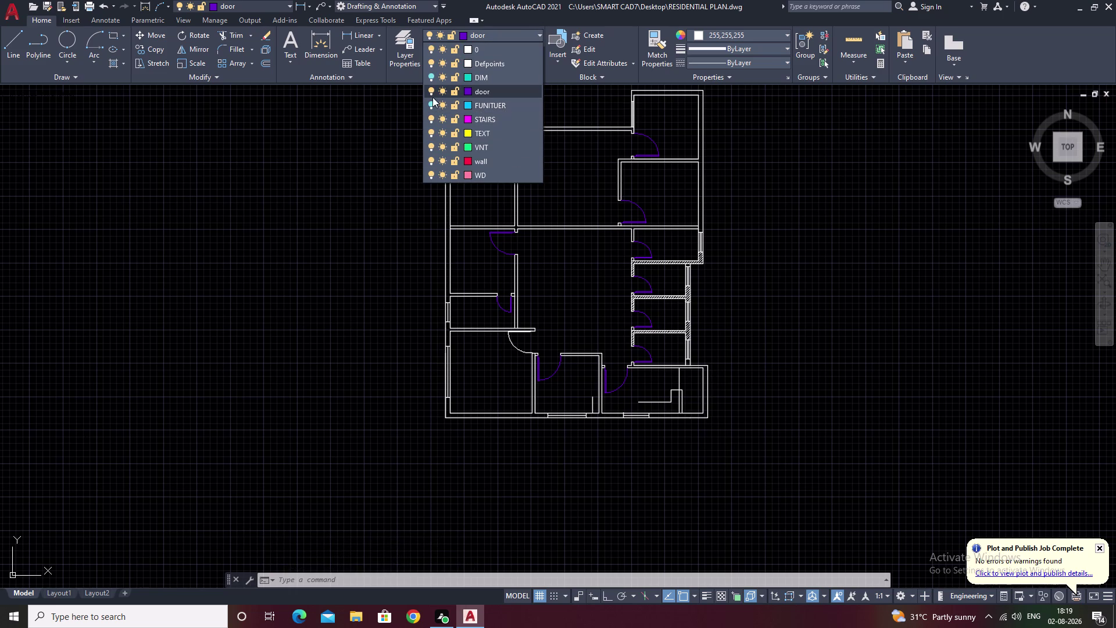
click(431, 90)
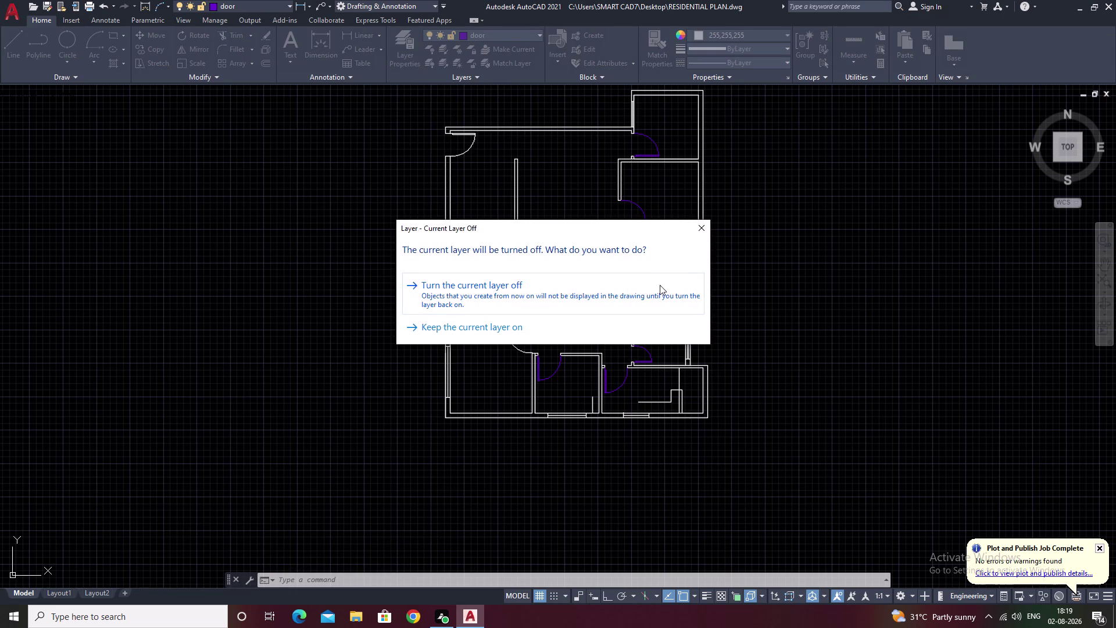
click(660, 285)
scroll(down, 3)
middle_drag(787, 260, 703, 311)
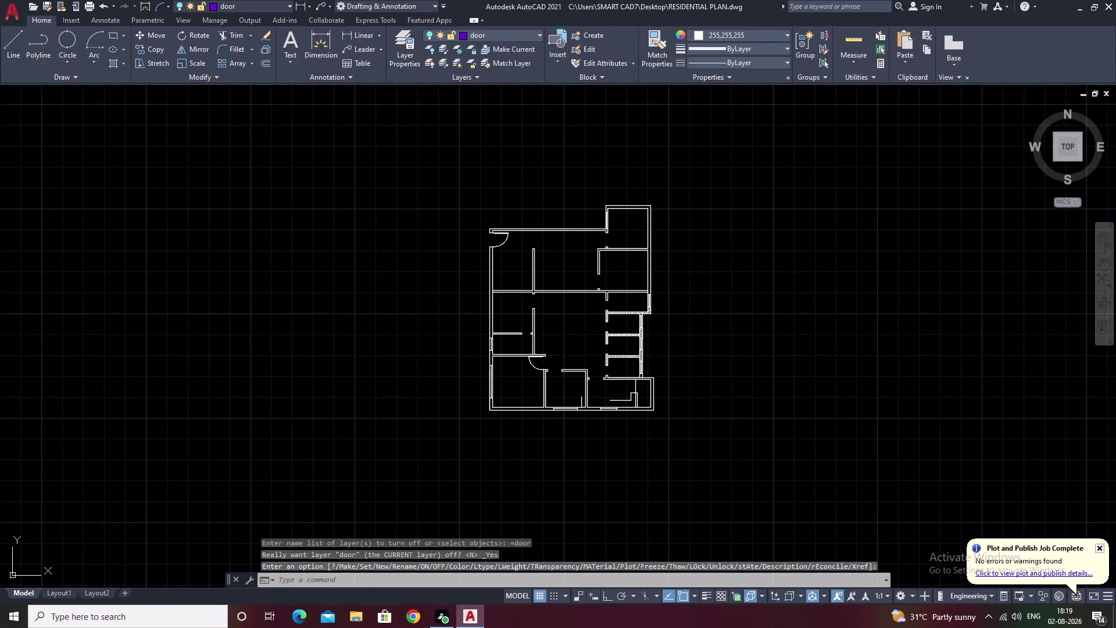
scroll(up, 3)
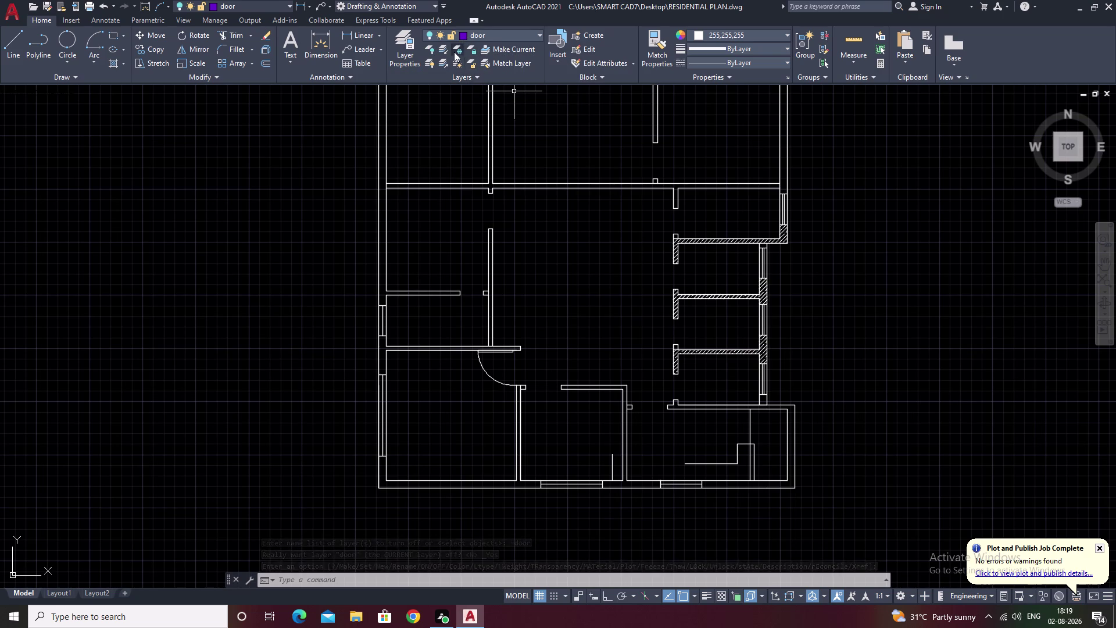
click(542, 33)
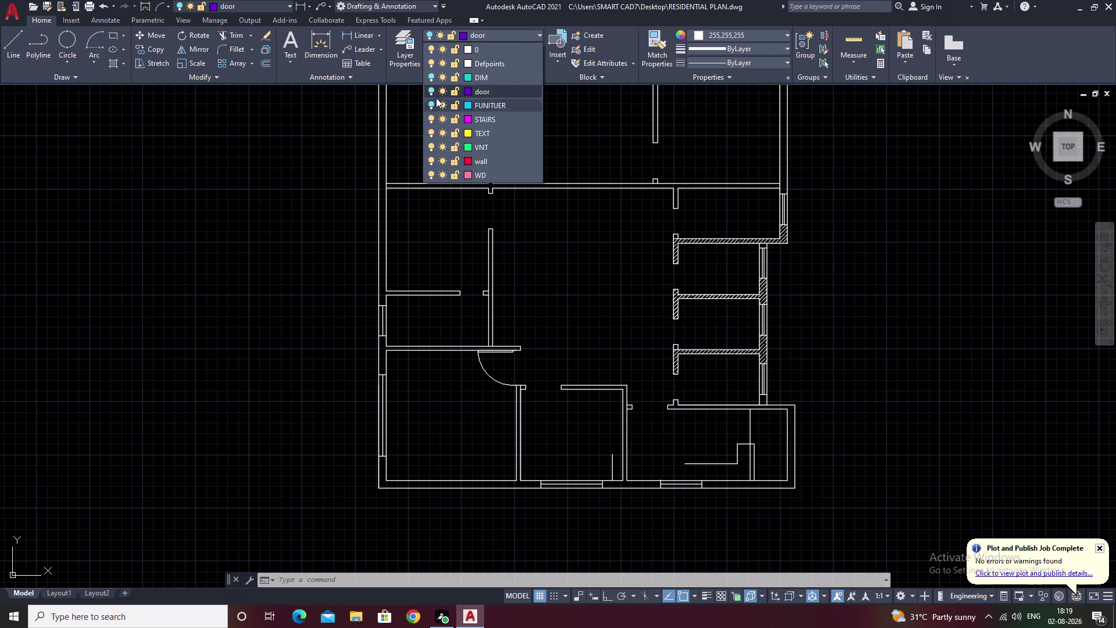
click(430, 90)
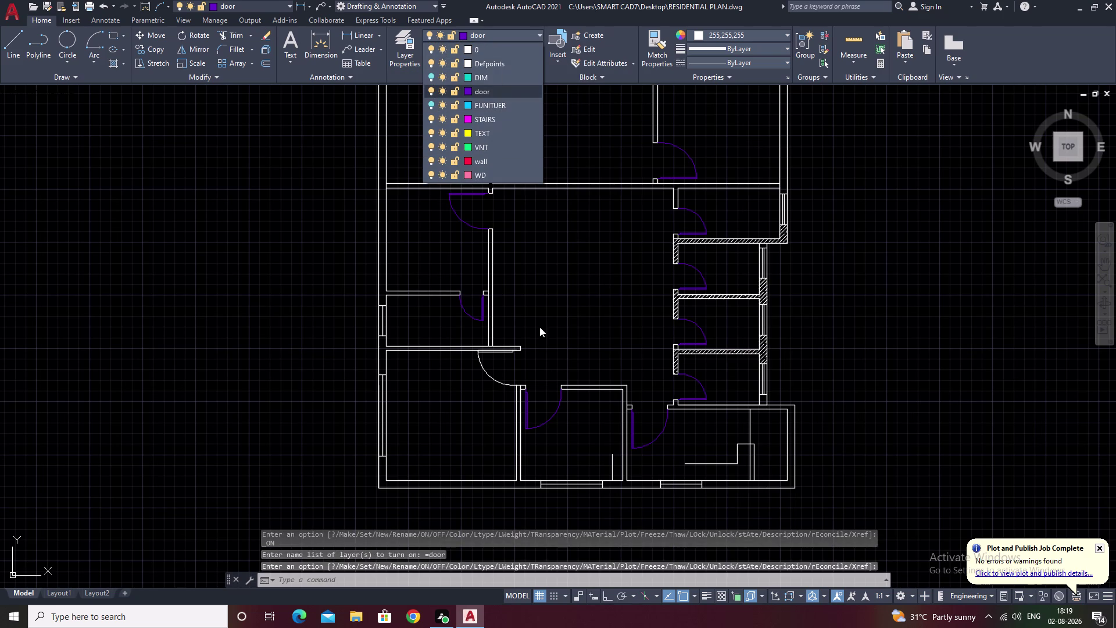
middle_click(543, 337)
click(657, 43)
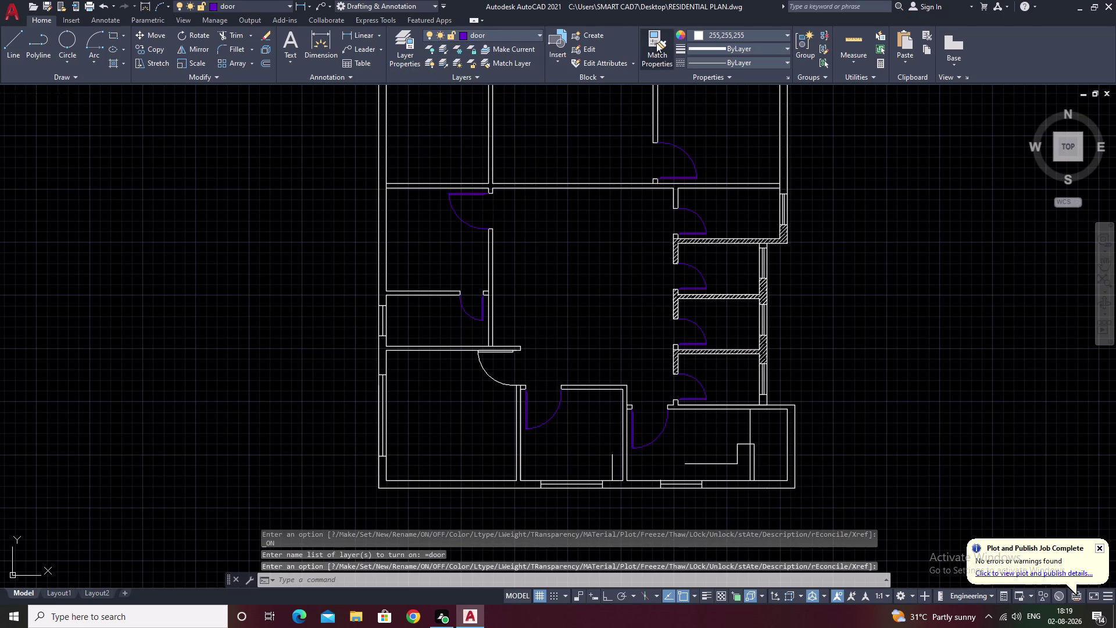
Match a purple door's properties onto the remaining white corridor doors.
click(470, 312)
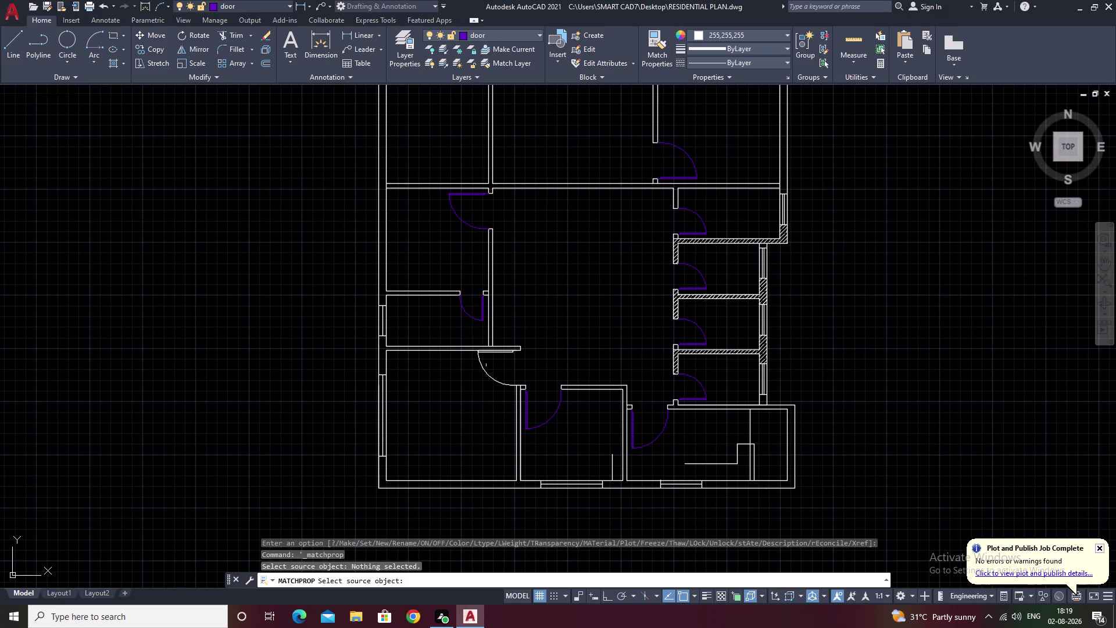
click(486, 373)
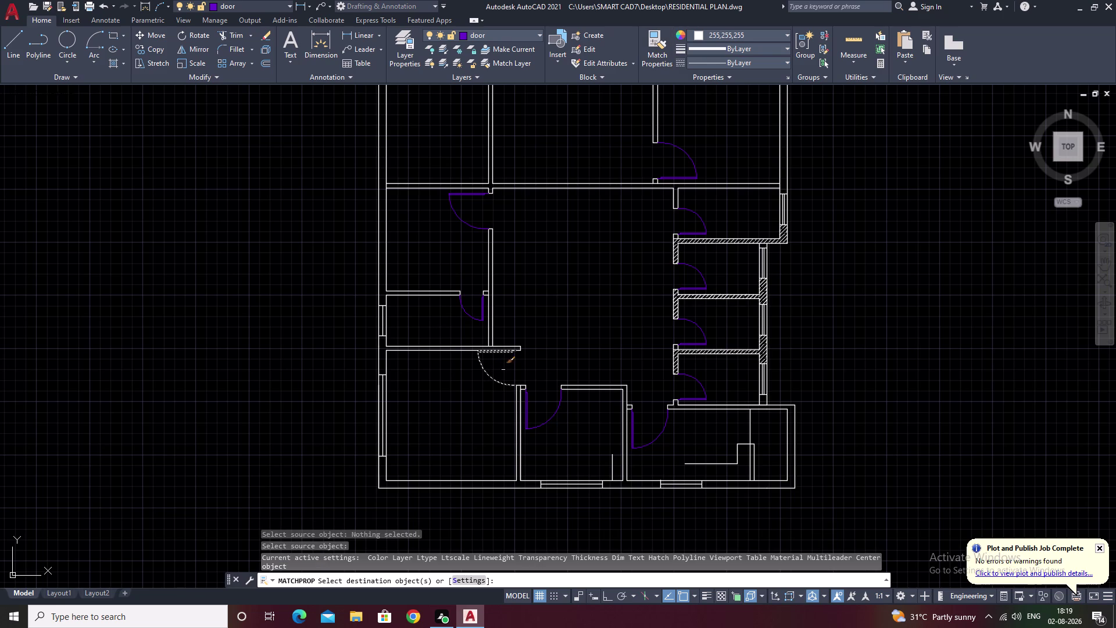
key(Escape)
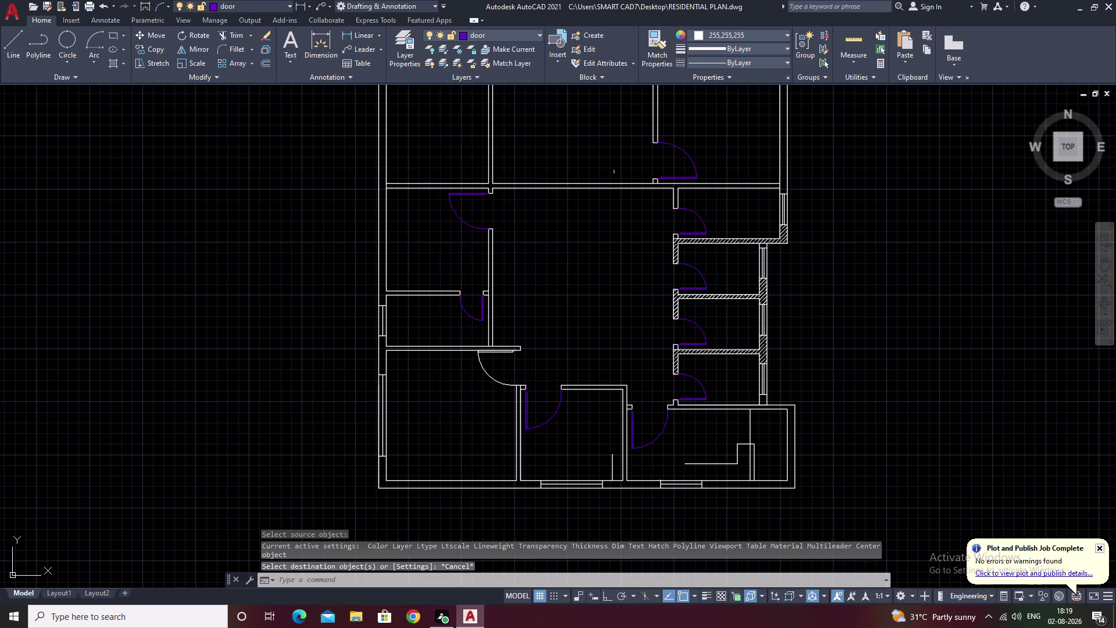
click(658, 35)
click(551, 414)
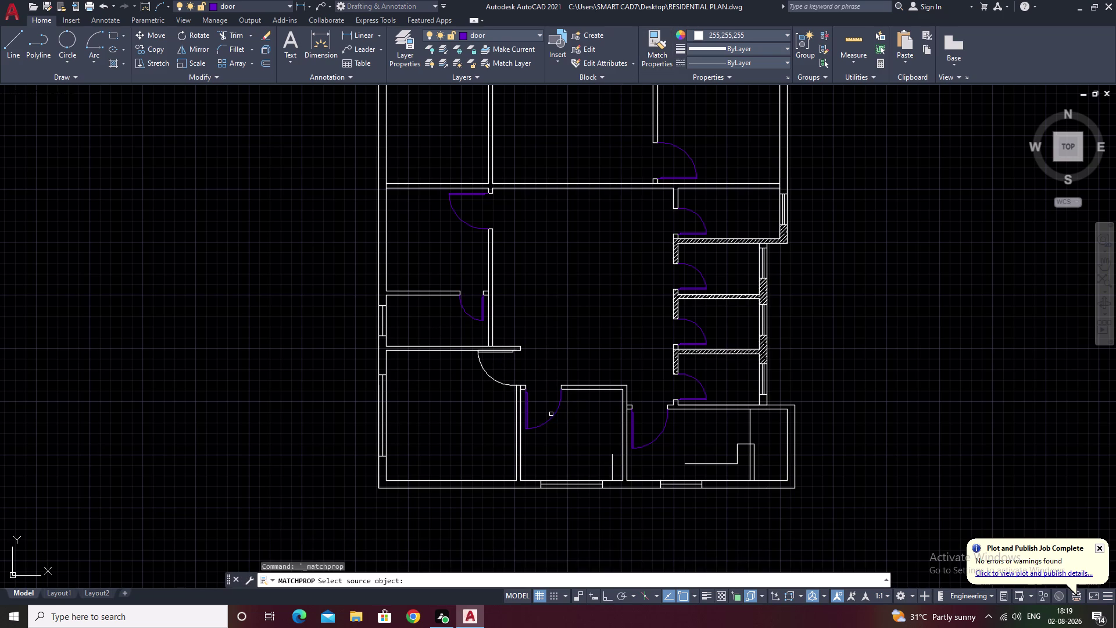
click(550, 417)
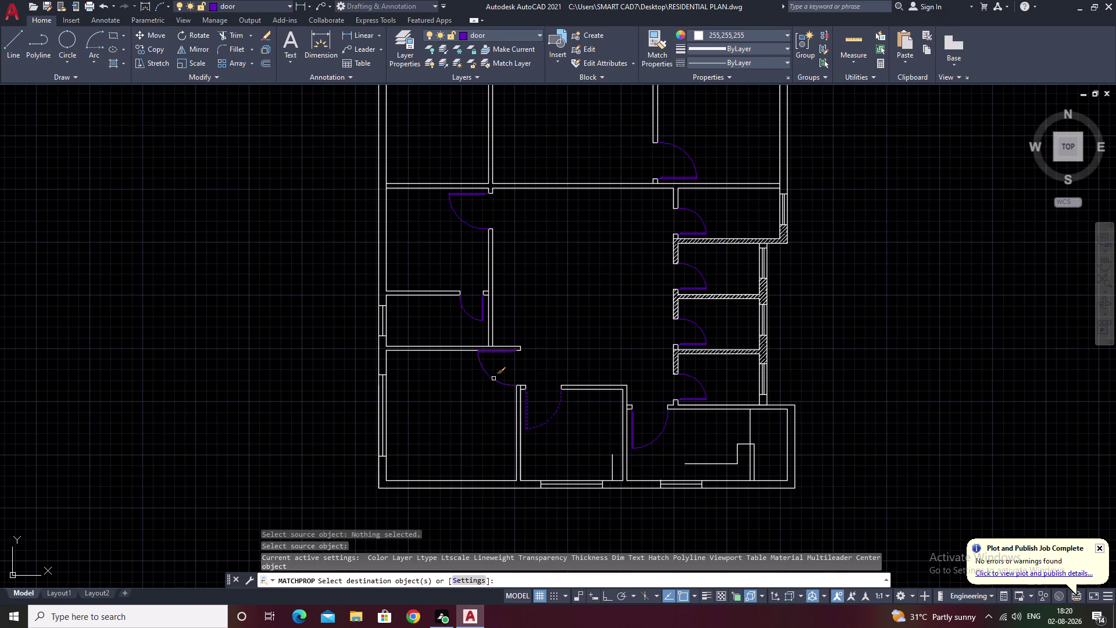
click(494, 379)
click(494, 378)
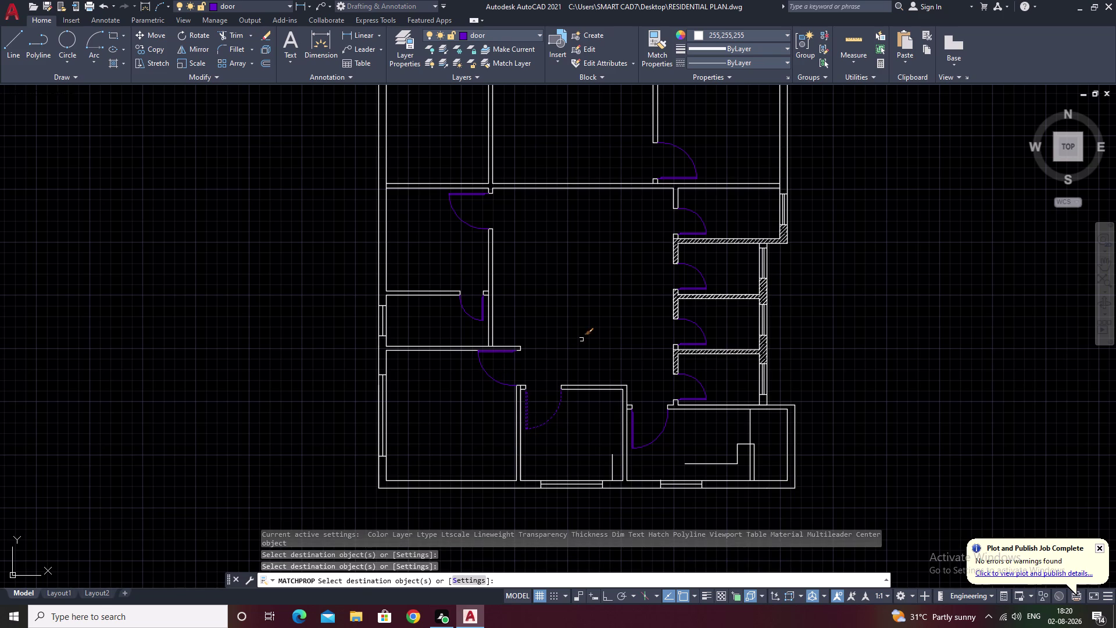
key(Escape)
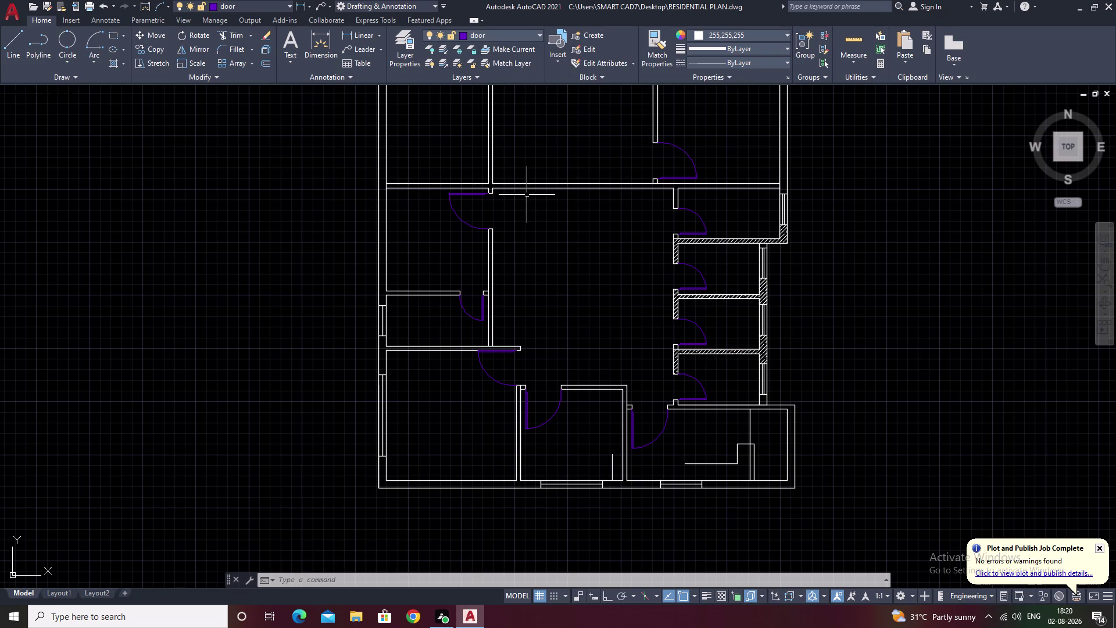
click(537, 33)
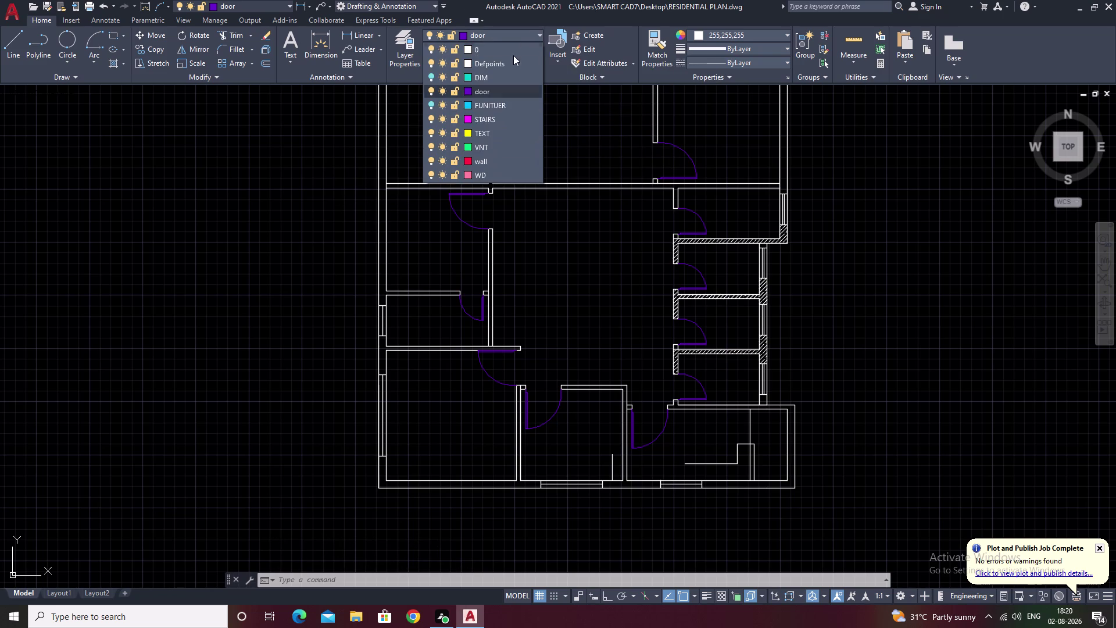
Turn off the door layer and turn the FUNITUER layer back on.
click(430, 88)
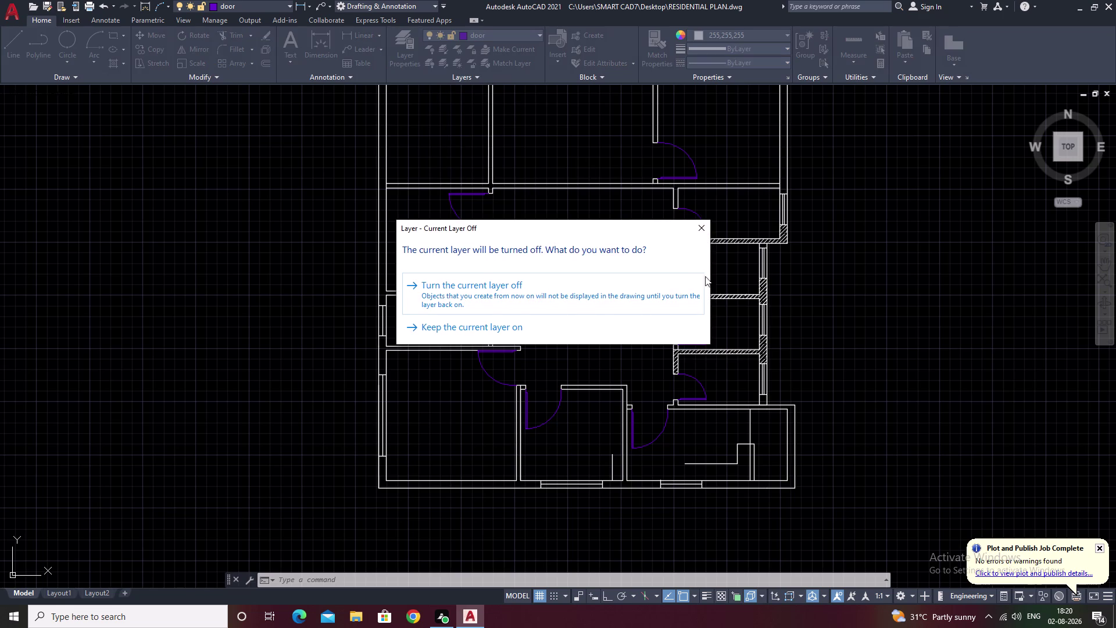
click(599, 299)
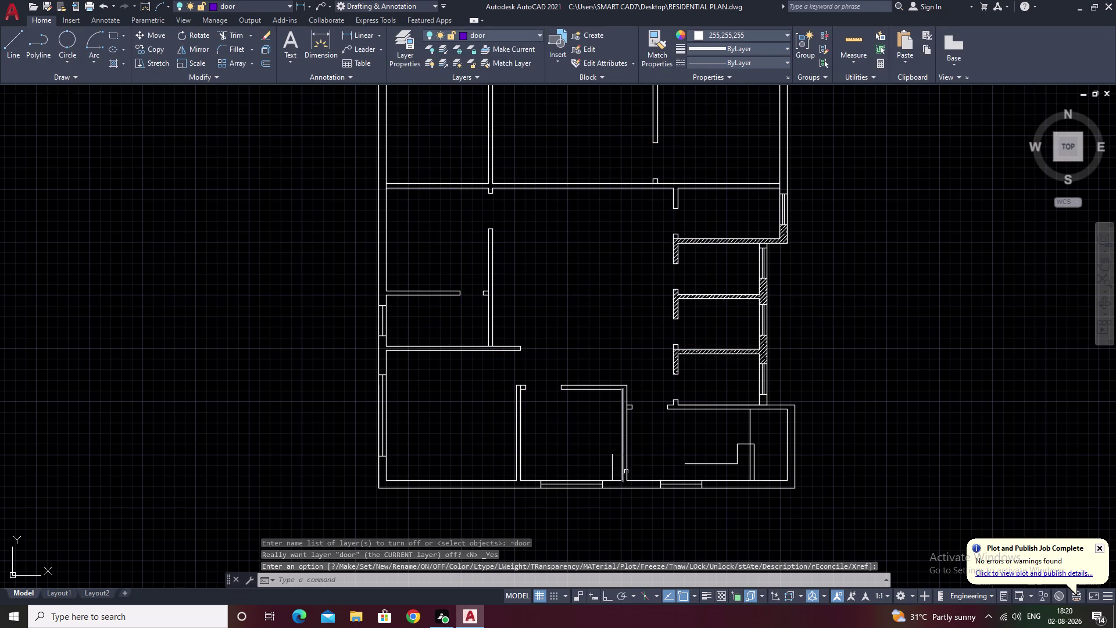
click(539, 34)
click(487, 104)
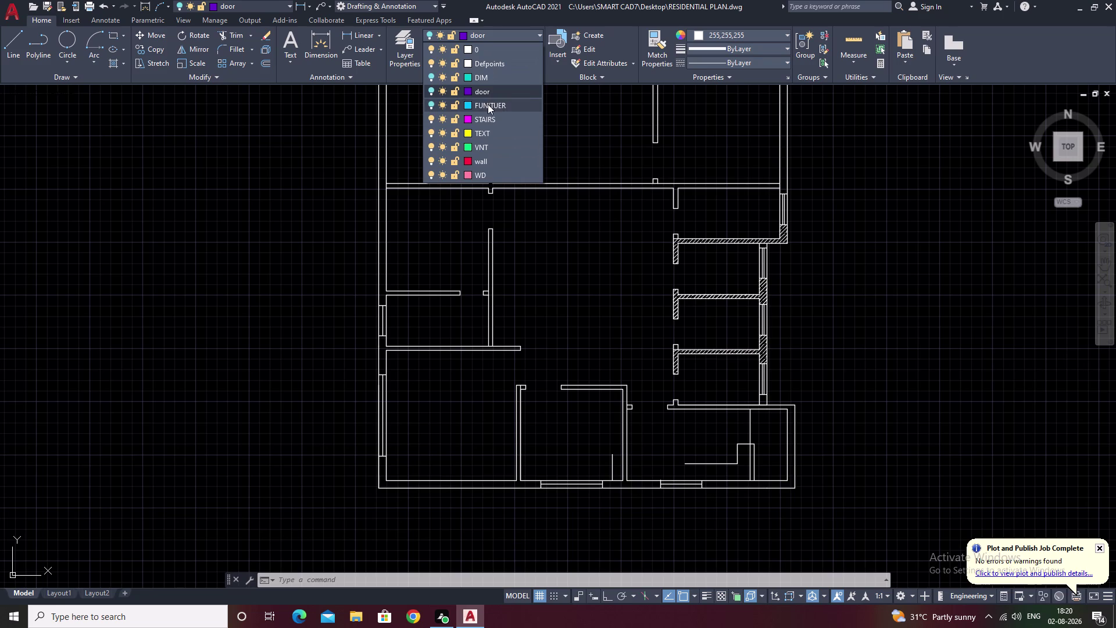
click(518, 59)
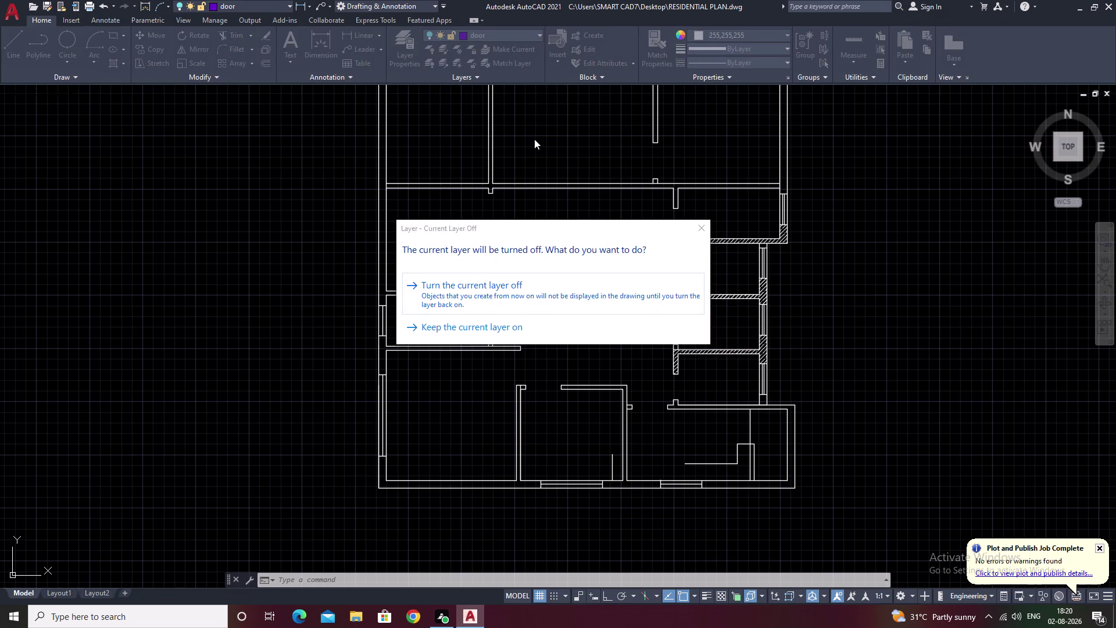
key(Escape)
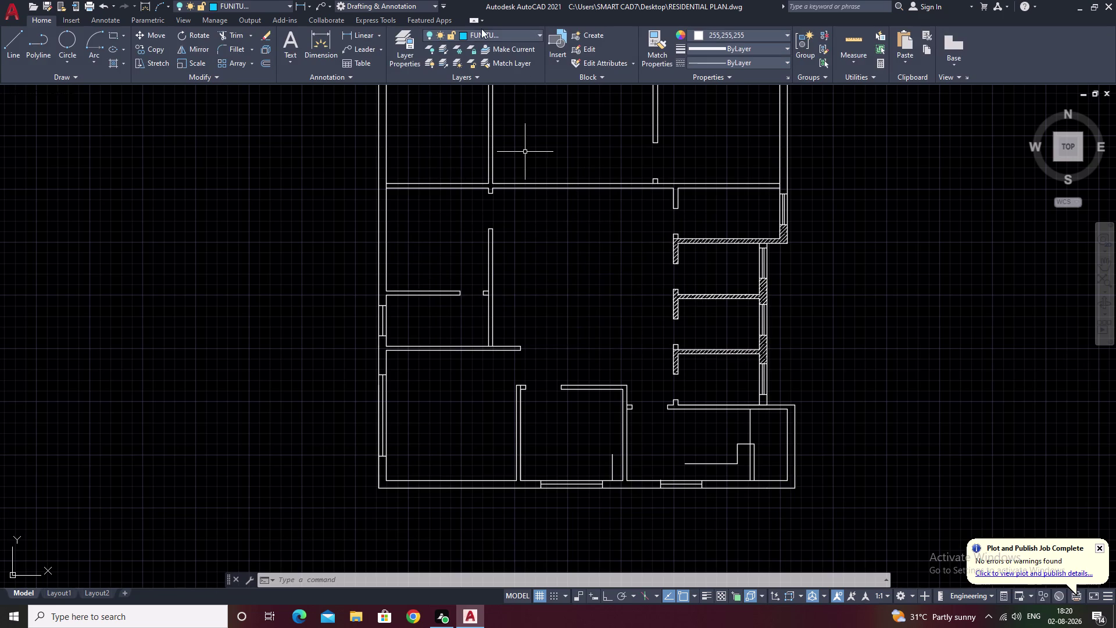
click(493, 34)
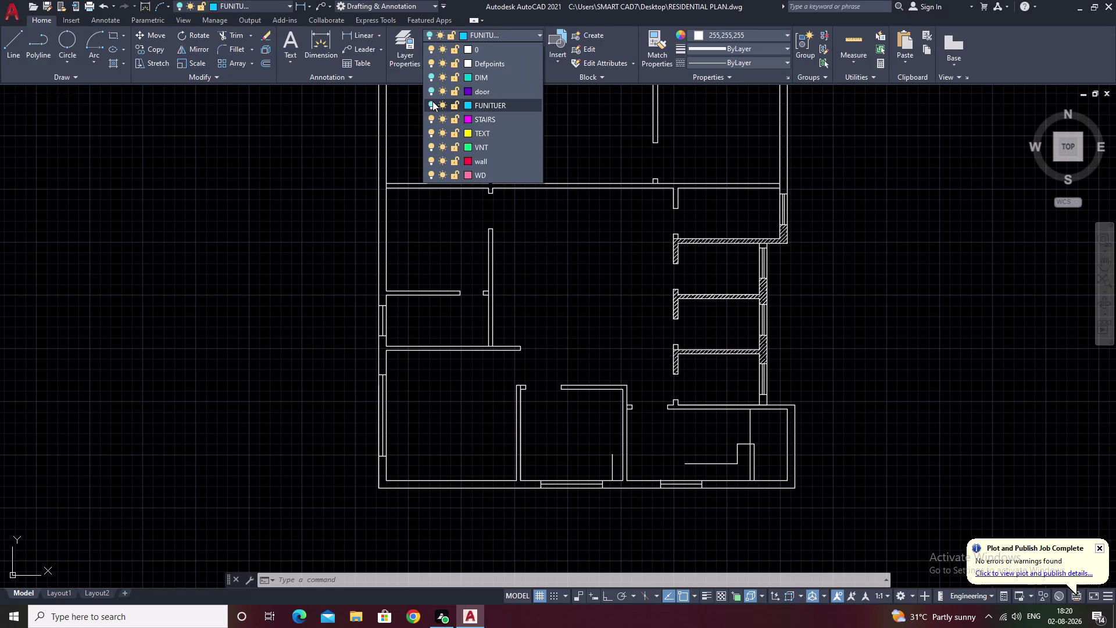
click(433, 99)
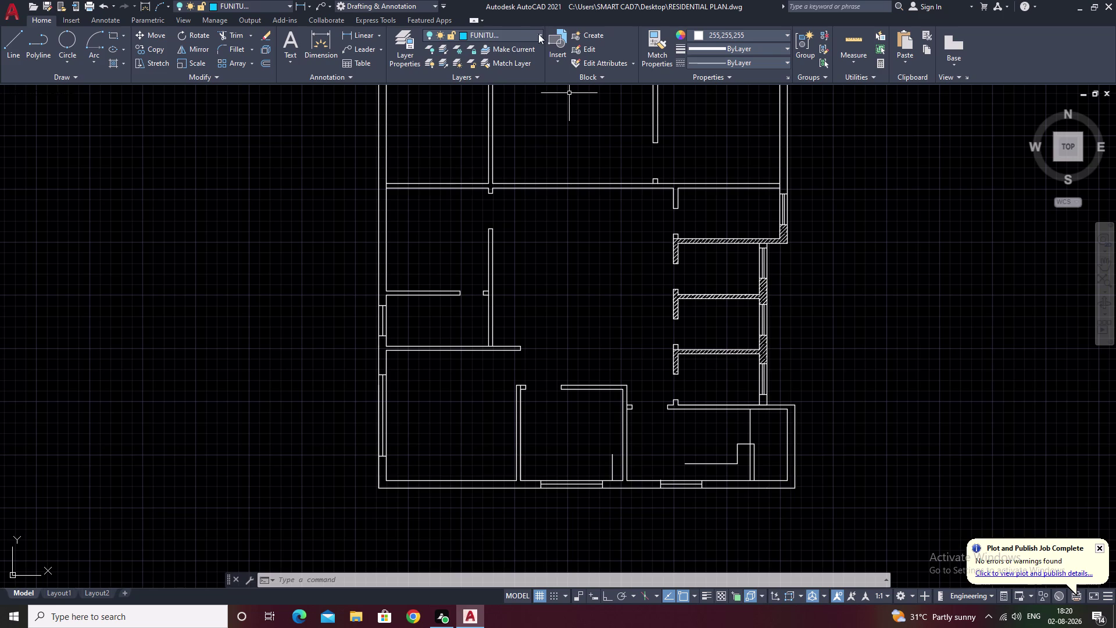
click(539, 34)
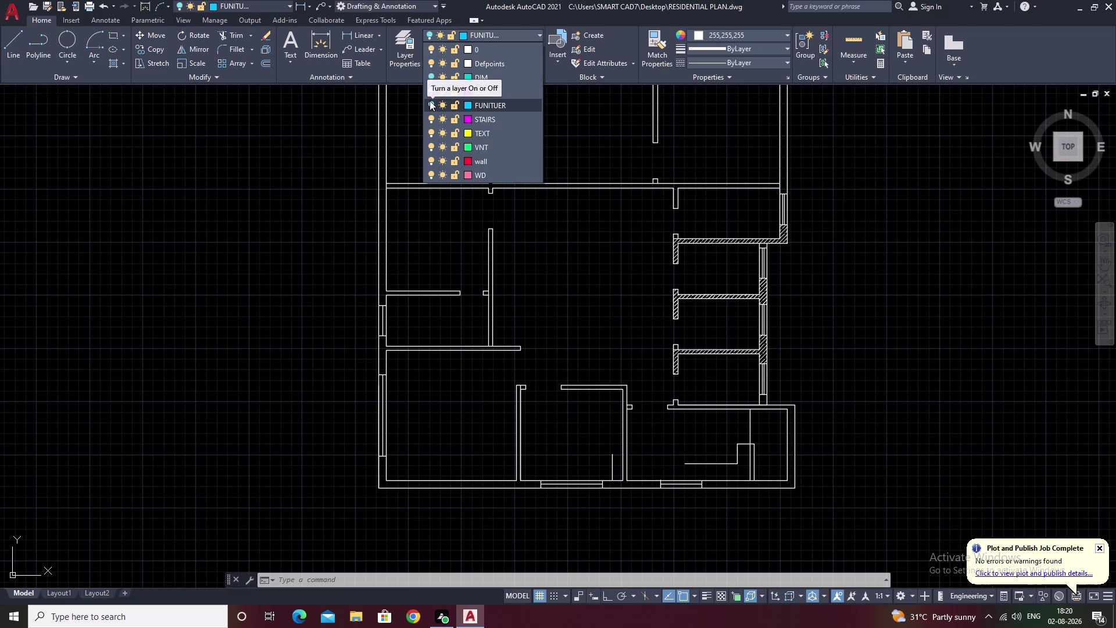
click(429, 101)
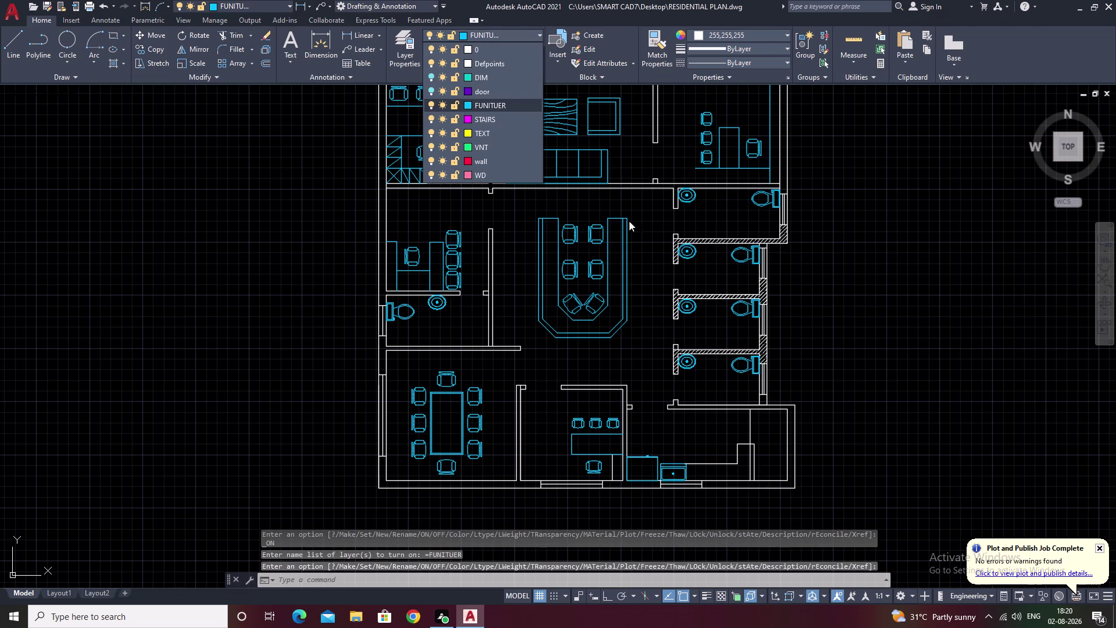
key(Escape)
Match a furniture piece's properties onto the loose white lines in the bottom rooms.
click(659, 57)
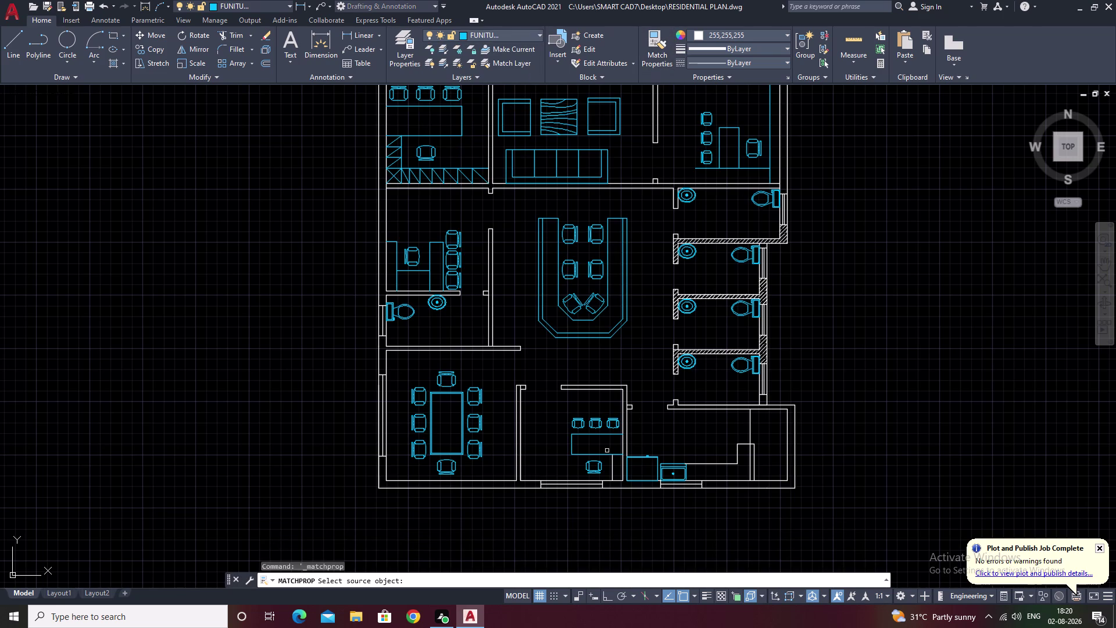
click(591, 454)
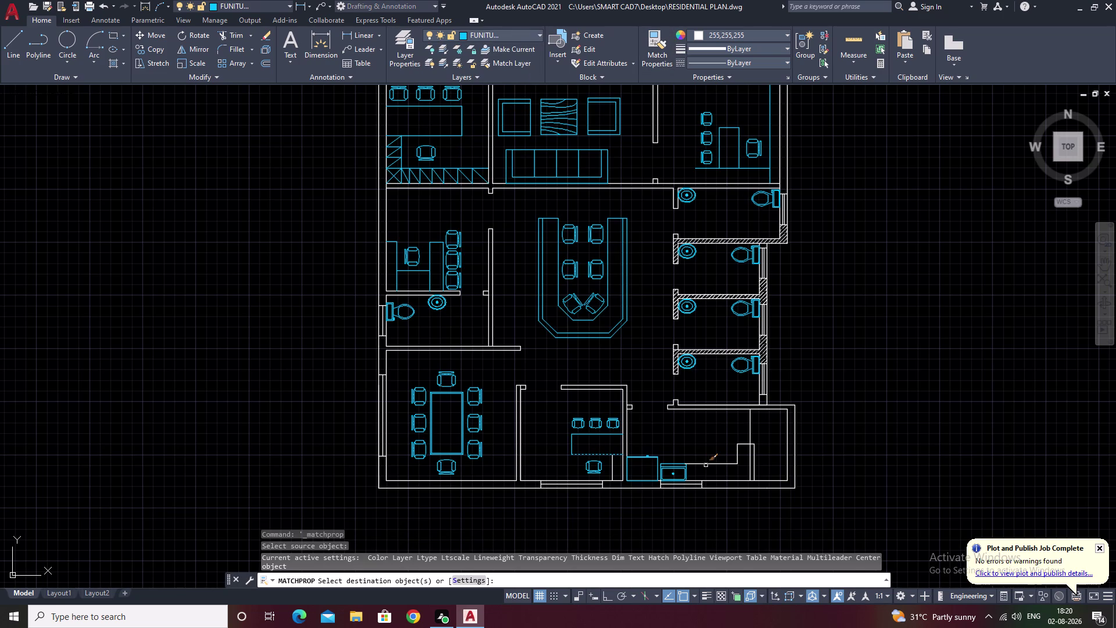
click(707, 465)
click(738, 456)
double_click(740, 446)
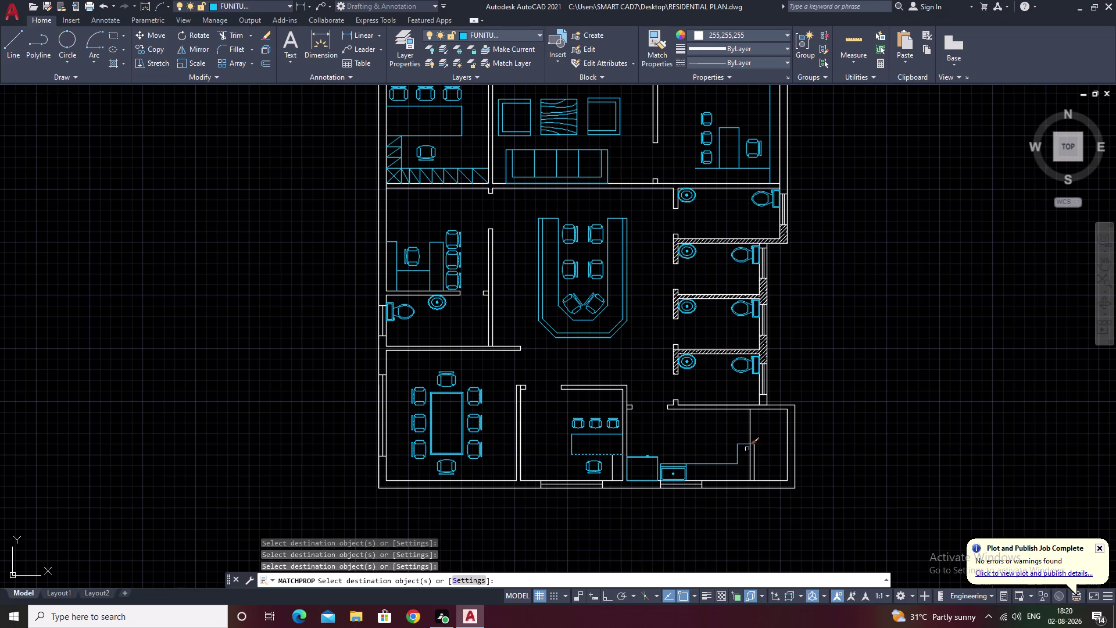
click(755, 453)
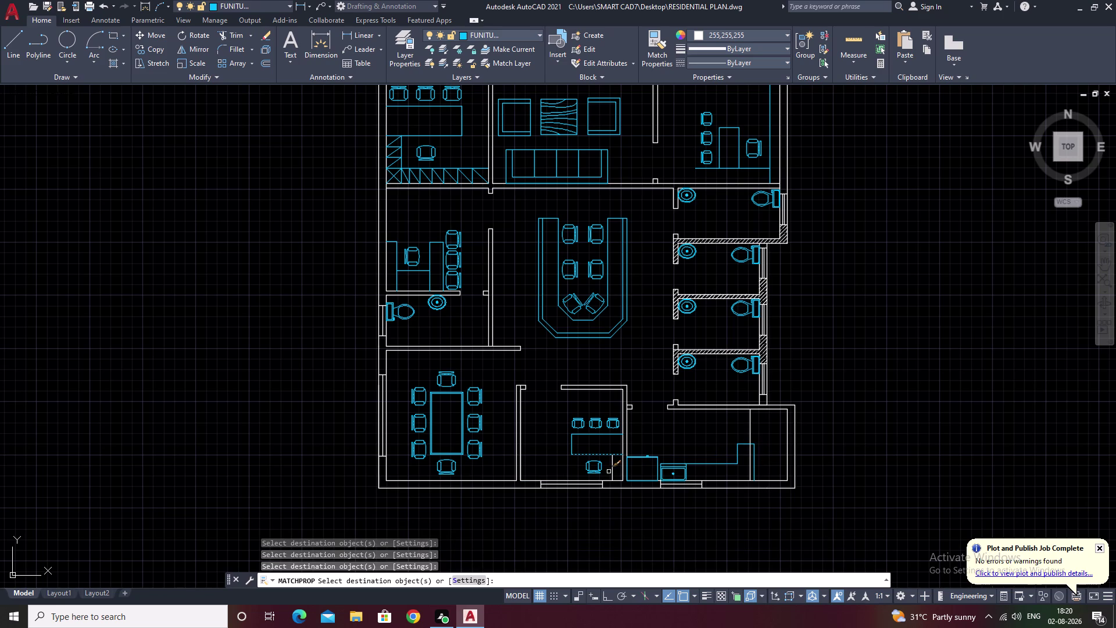
click(612, 469)
key(grave)
key(Escape)
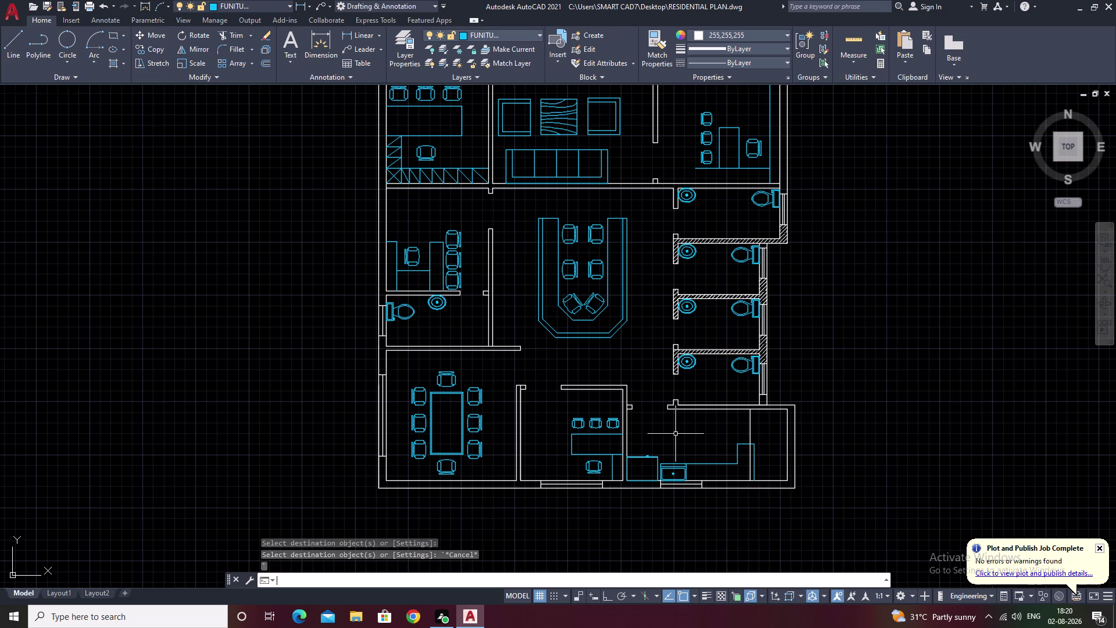
Turn the FUNITUER layer off again.
click(534, 31)
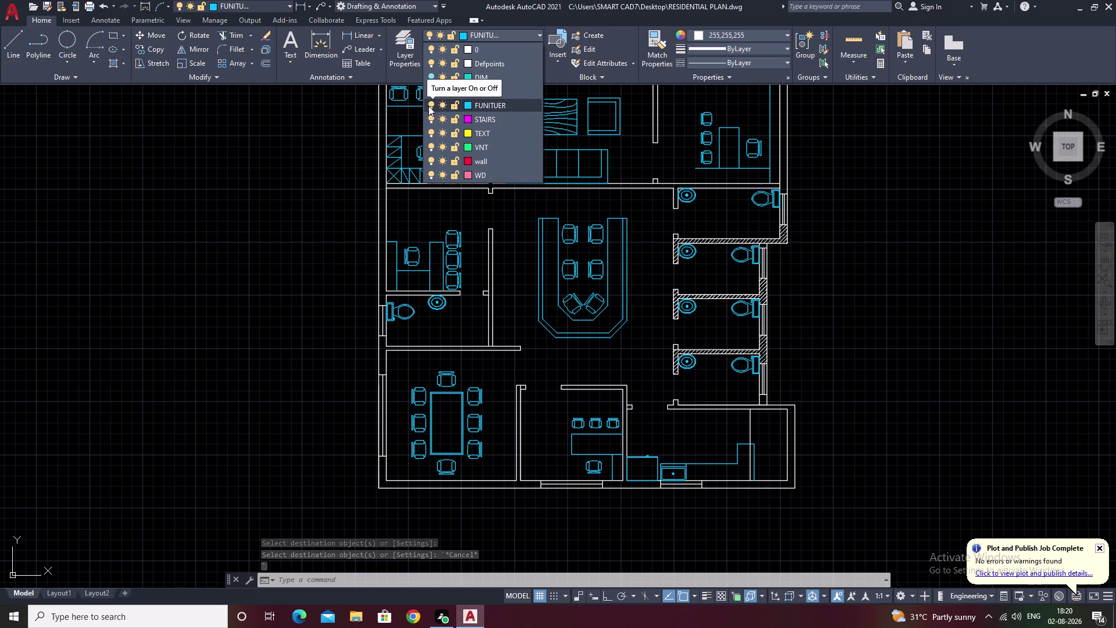
click(431, 105)
click(529, 277)
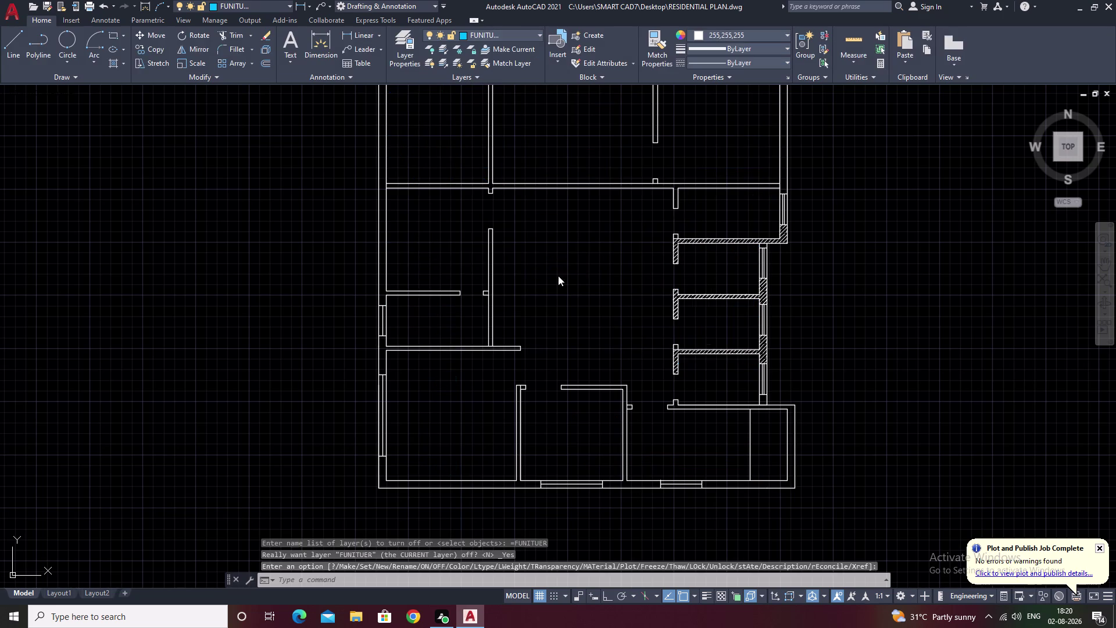
middle_drag(933, 290, 863, 345)
middle_drag(706, 331, 788, 292)
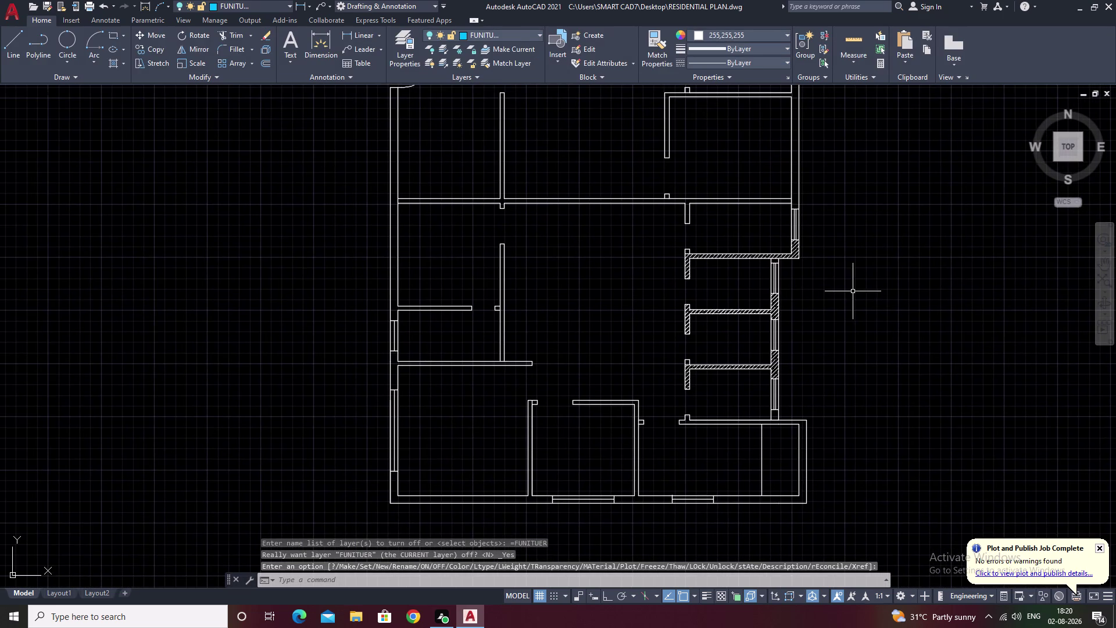
scroll(down, 3)
middle_drag(831, 272, 738, 326)
scroll(up, 3)
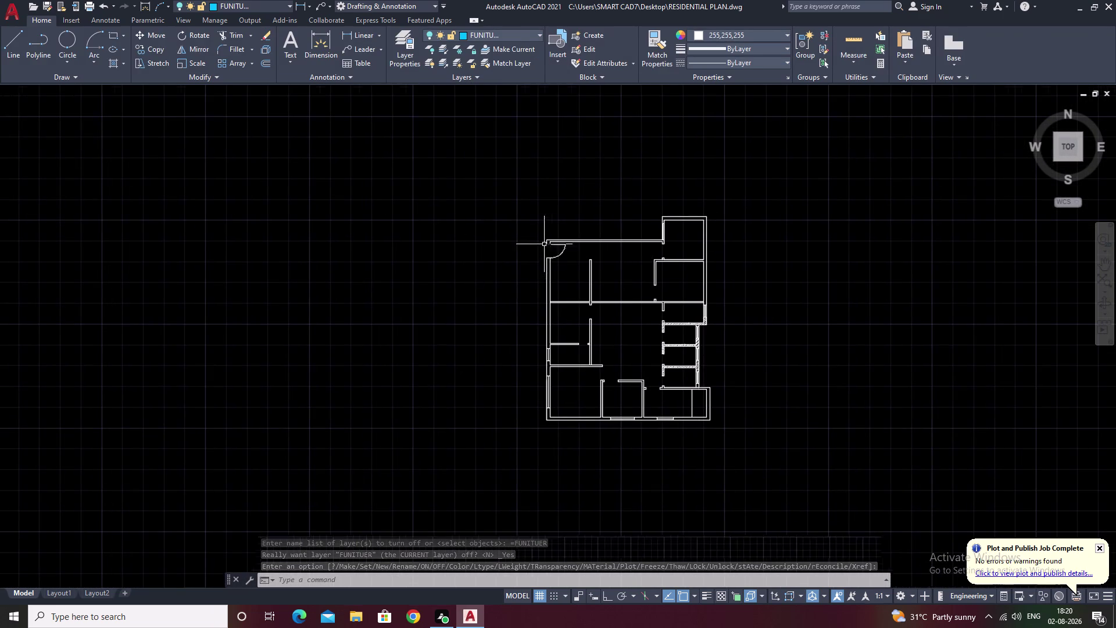
Lasso the white door arc at the top-left entrance and assign it to the door layer.
scroll(up, 3)
scroll(up, 3)
drag(551, 232, 455, 314)
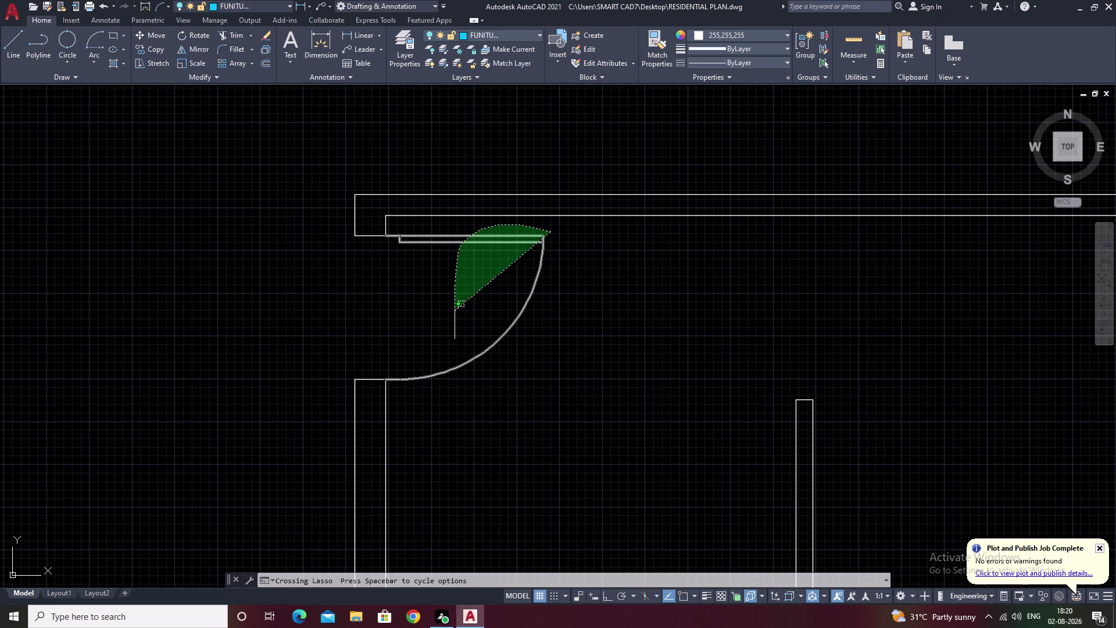
drag(455, 314, 513, 375)
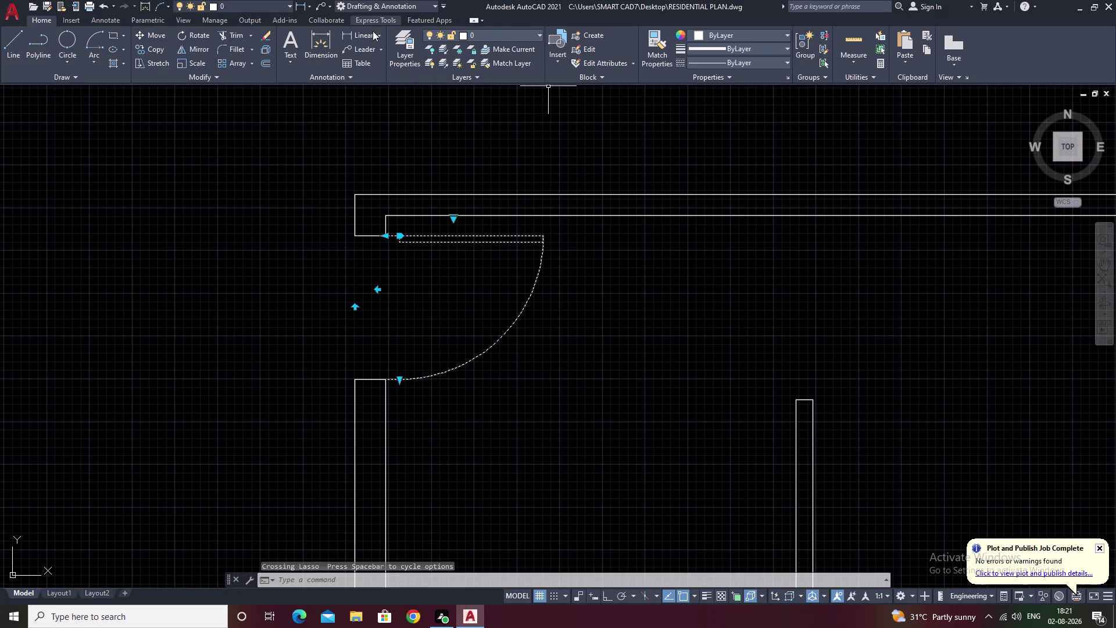
click(534, 38)
click(494, 97)
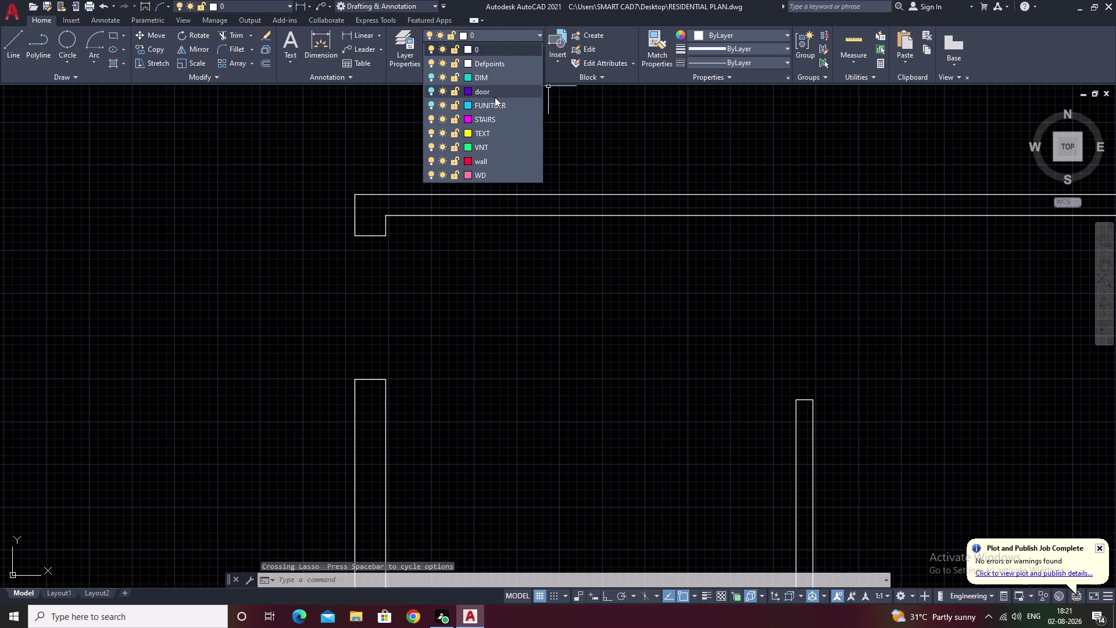
scroll(down, 3)
click(629, 316)
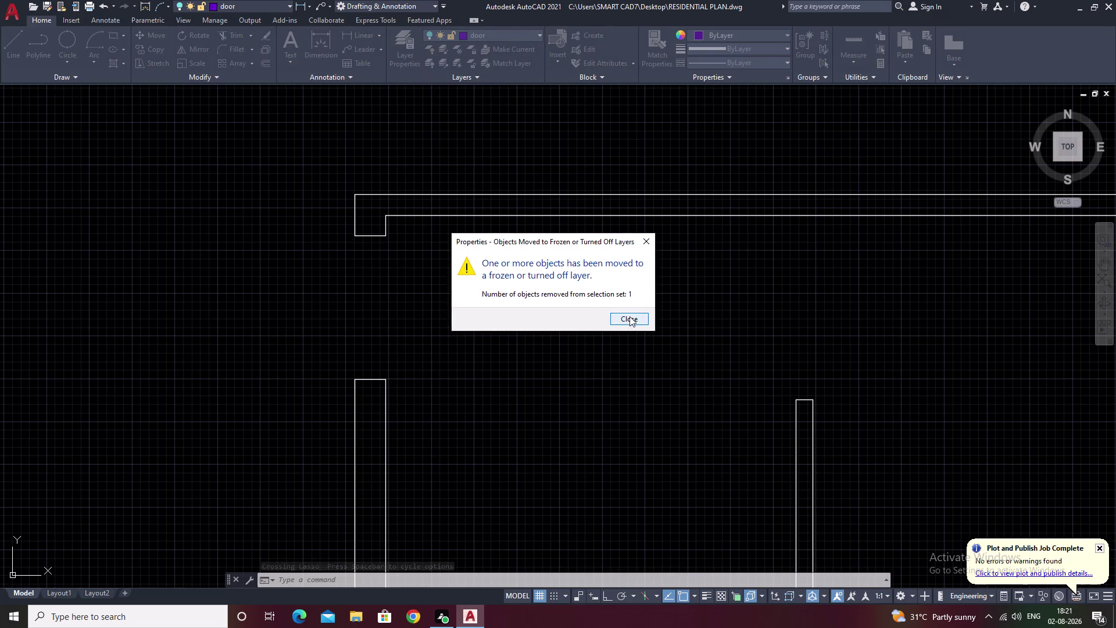
scroll(down, 3)
scroll(down, 3)
middle_drag(725, 331, 499, 294)
scroll(down, 3)
middle_drag(560, 308, 543, 215)
middle_drag(525, 312, 531, 268)
scroll(up, 3)
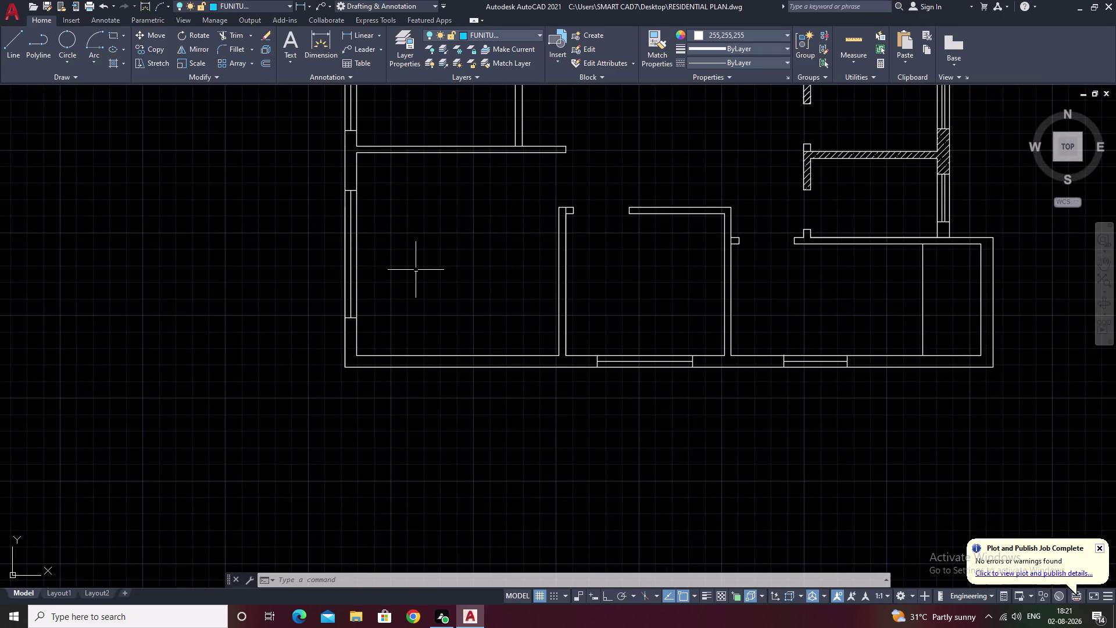
middle_drag(415, 269, 584, 298)
click(540, 33)
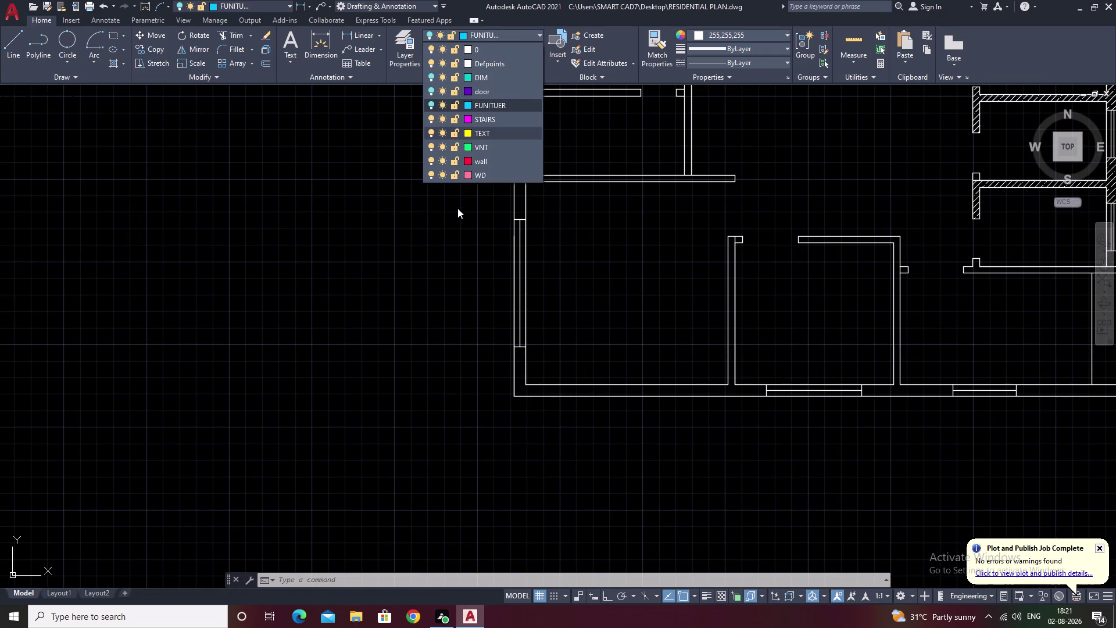
Break the left outer wall line at the first opening corner using BREAKATPOINT.
key(Escape)
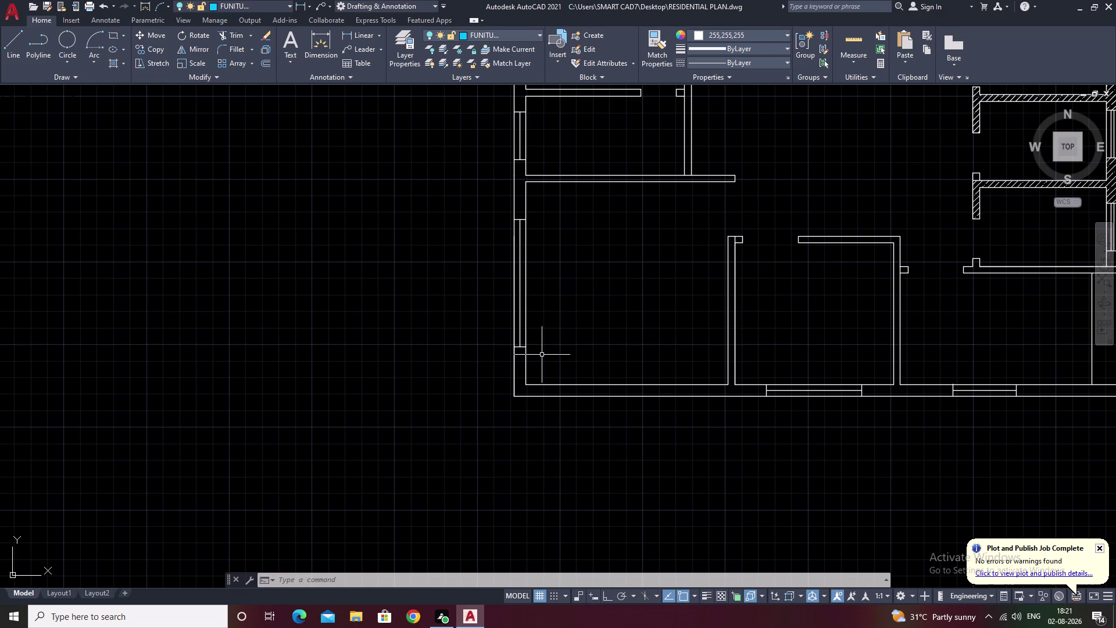
text(BR)
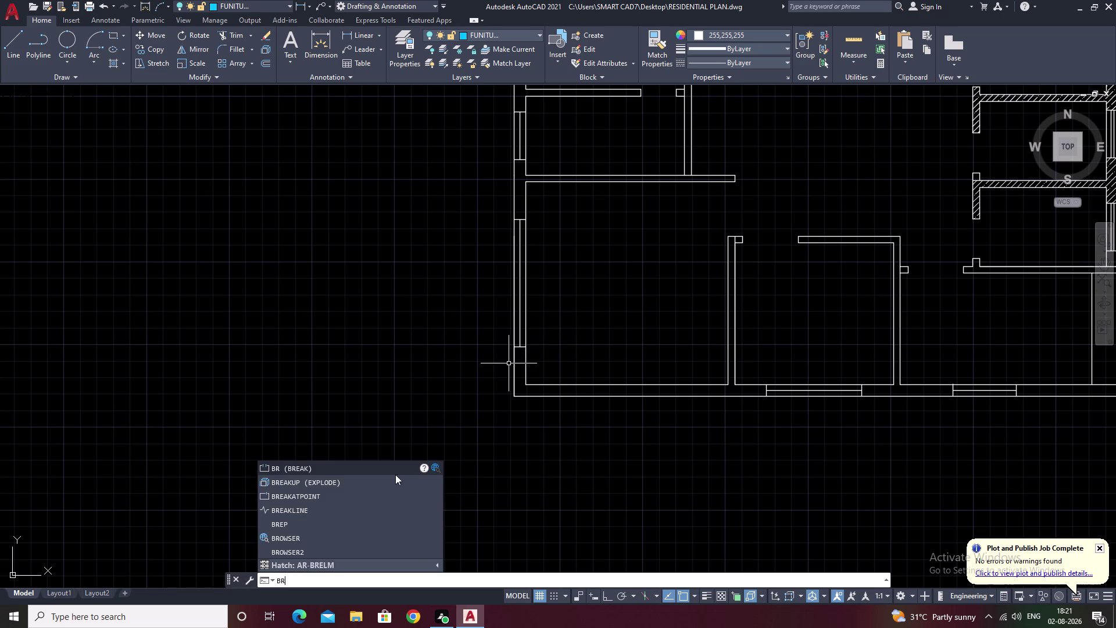
click(310, 496)
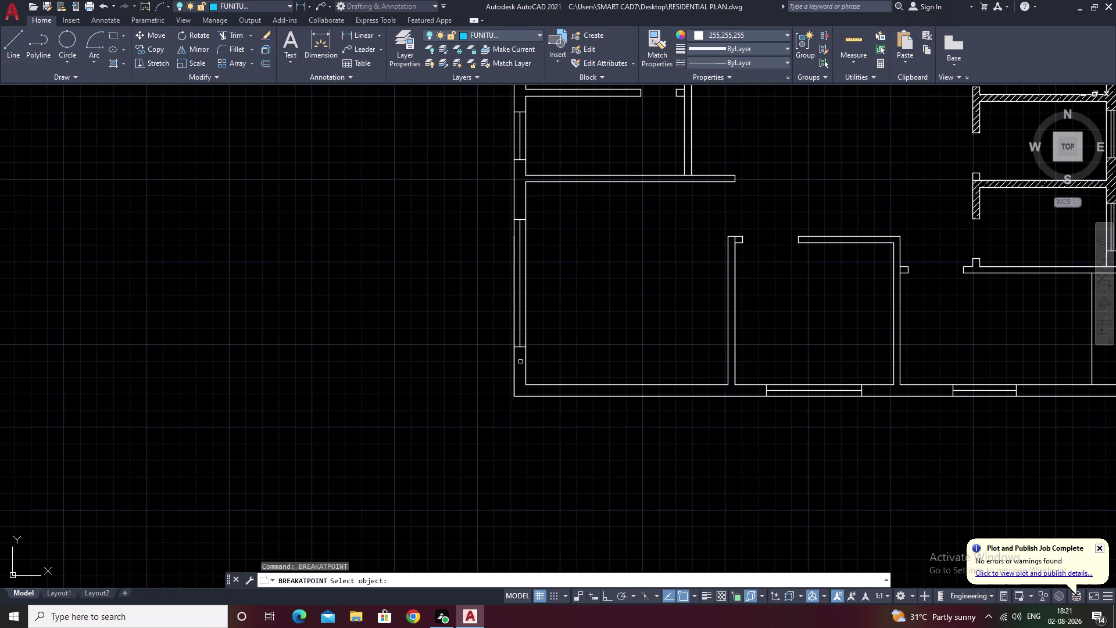
click(525, 362)
scroll(up, 3)
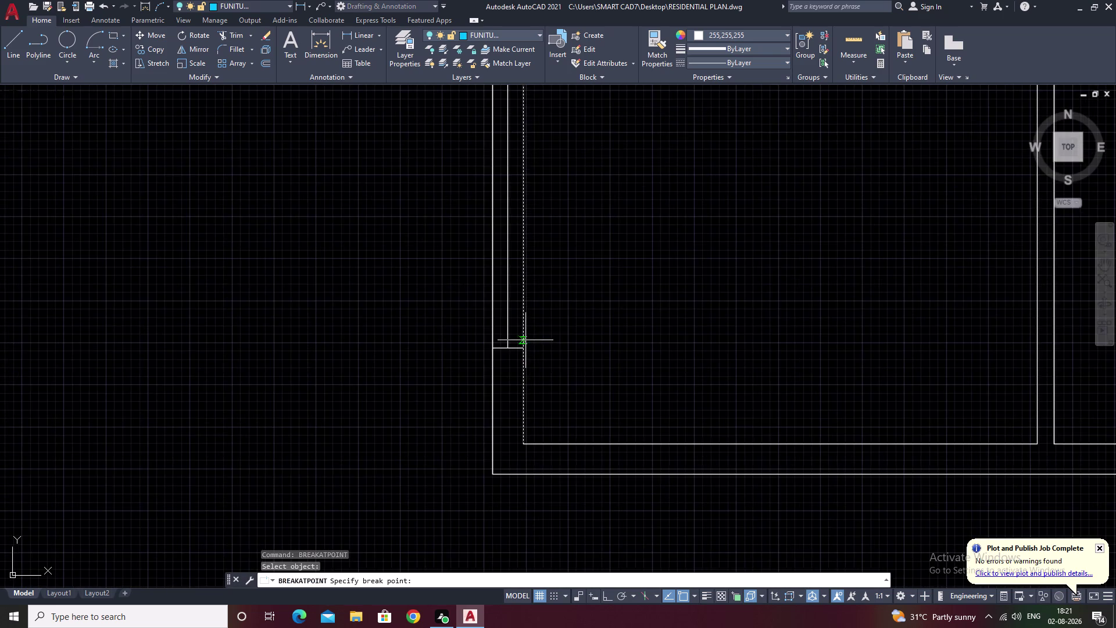
scroll(up, 3)
click(505, 375)
scroll(down, 3)
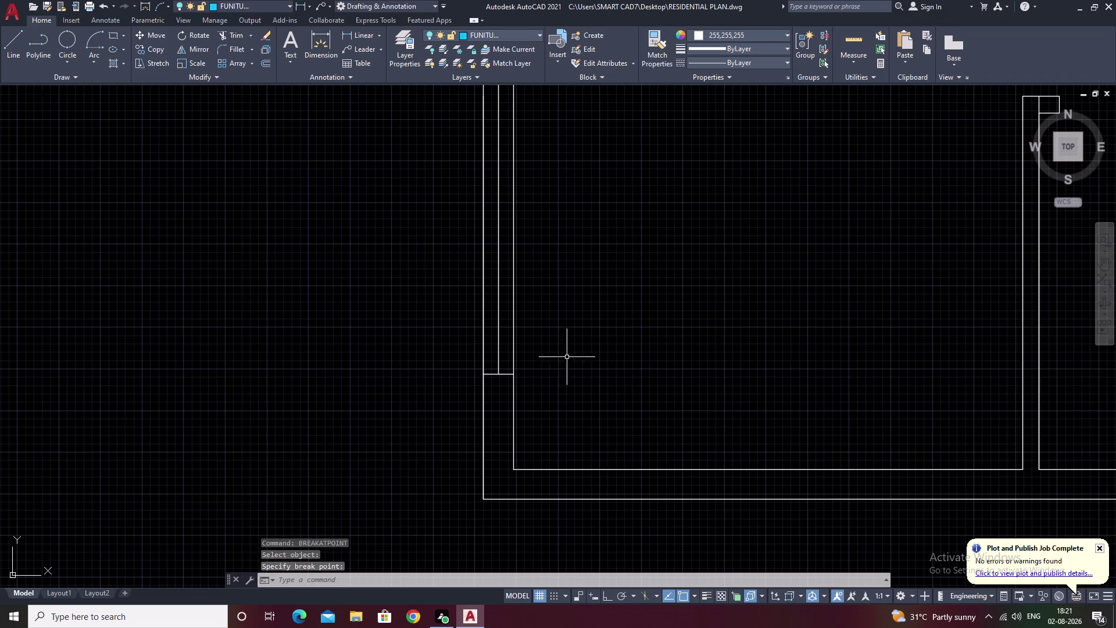
scroll(down, 3)
middle_drag(567, 357, 545, 466)
Break the inner and outer left wall lines at the corners of the left-wall openings.
key(space)
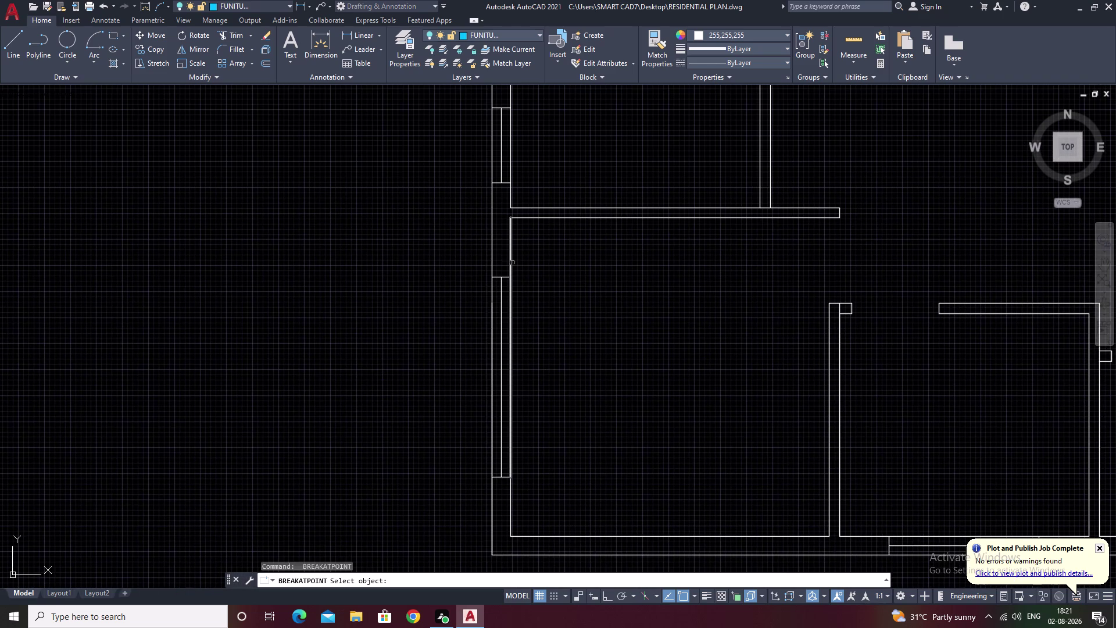
click(513, 261)
click(511, 261)
scroll(up, 3)
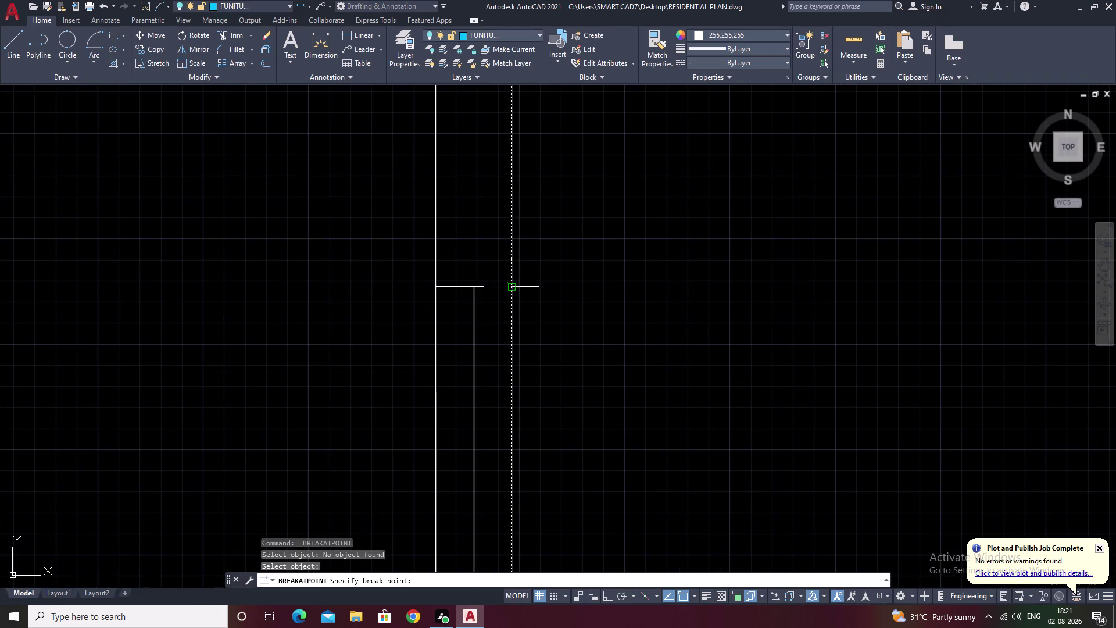
click(511, 290)
key(space)
click(437, 229)
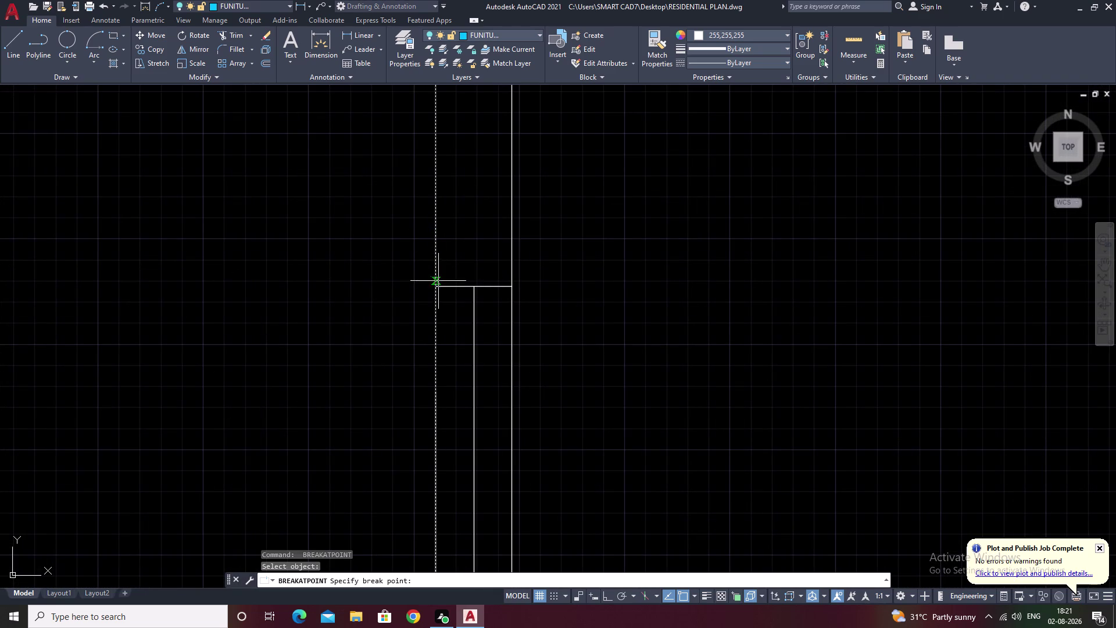
click(438, 288)
scroll(down, 3)
middle_drag(445, 265, 478, 184)
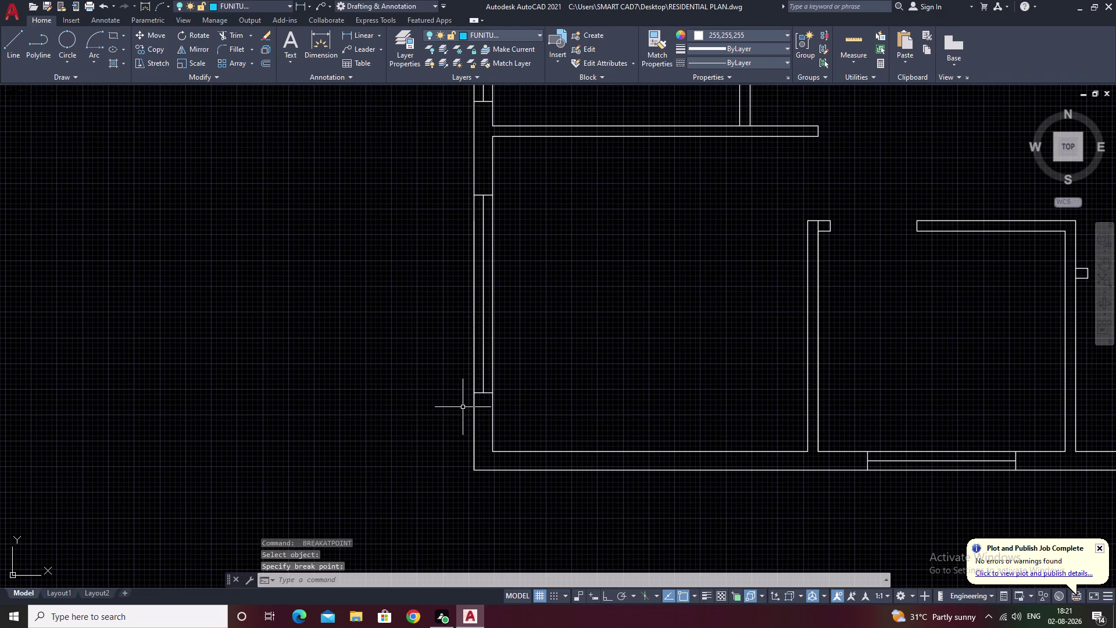
key(space)
click(474, 417)
click(475, 396)
scroll(down, 3)
middle_drag(541, 375, 515, 432)
scroll(up, 3)
scroll(up, 3)
Break the left wall lines at the top and bottom edges of the next window.
key(space)
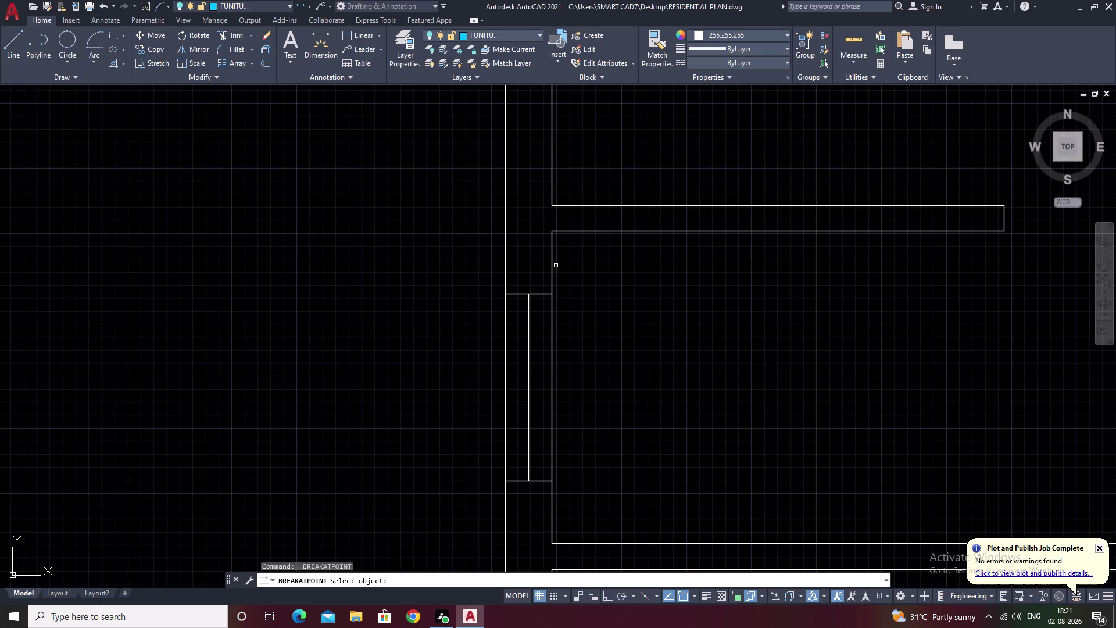
click(551, 268)
click(553, 292)
key(space)
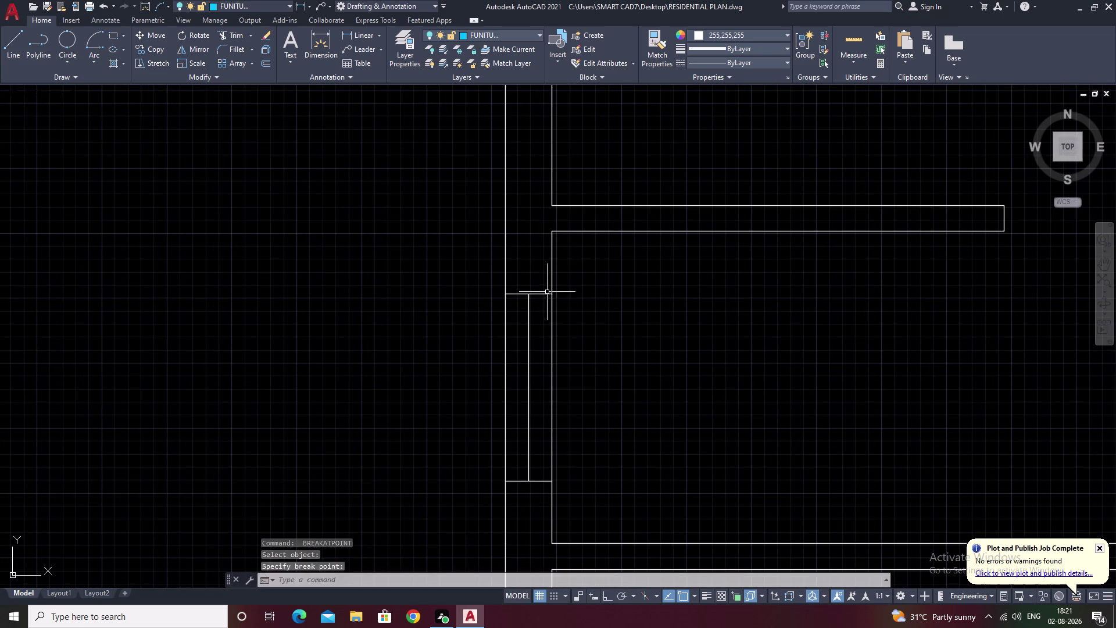
click(507, 270)
click(507, 298)
key(space)
click(550, 520)
click(553, 520)
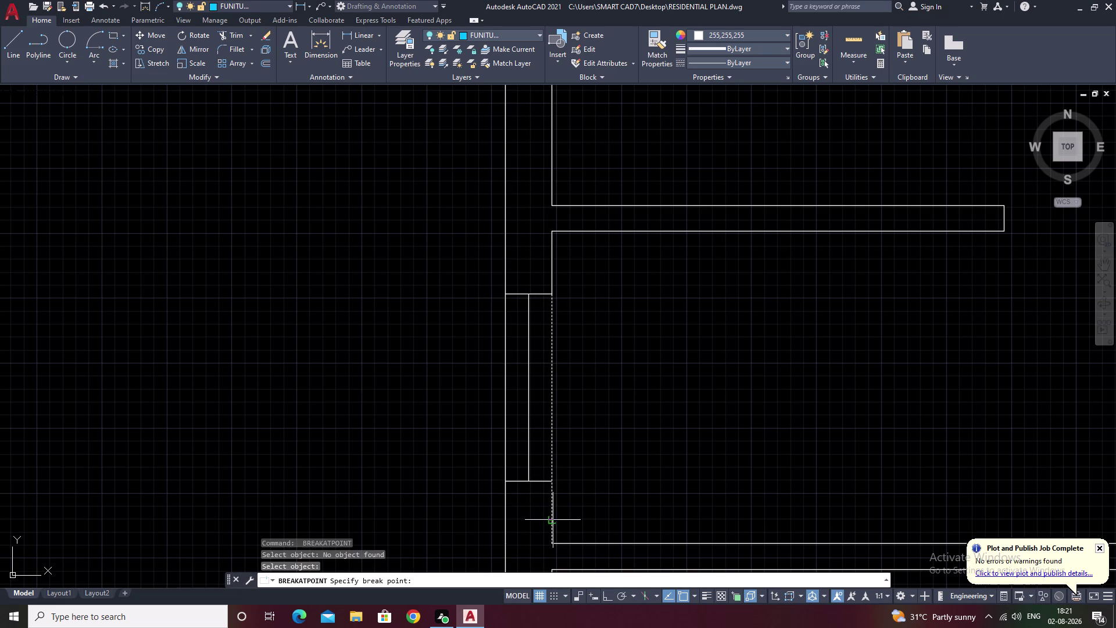
click(555, 483)
middle_drag(527, 501, 592, 429)
key(space)
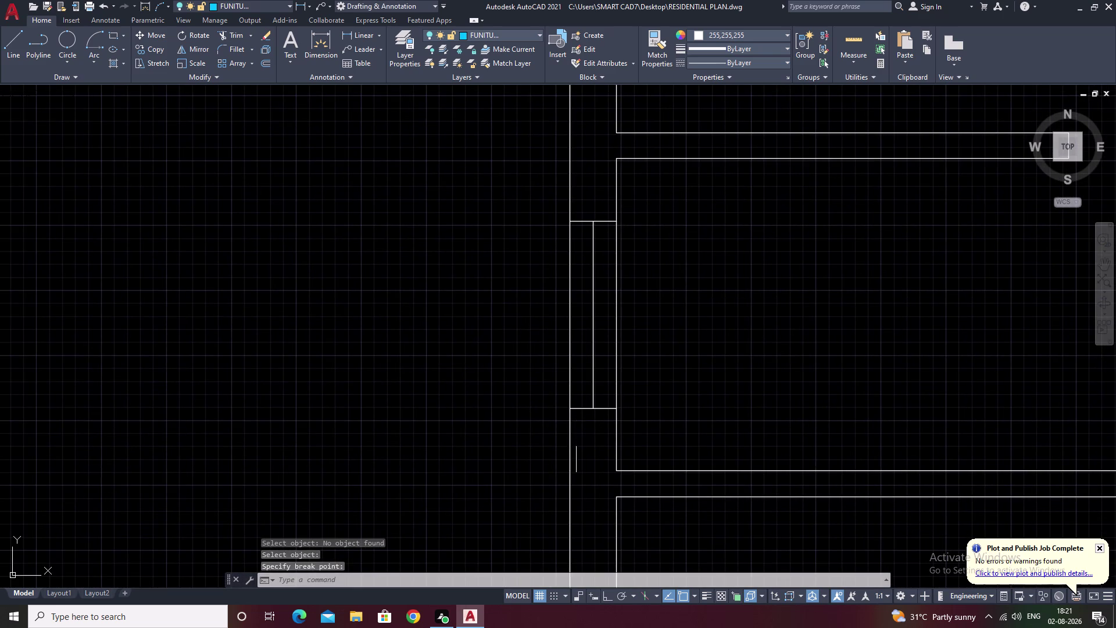
click(570, 449)
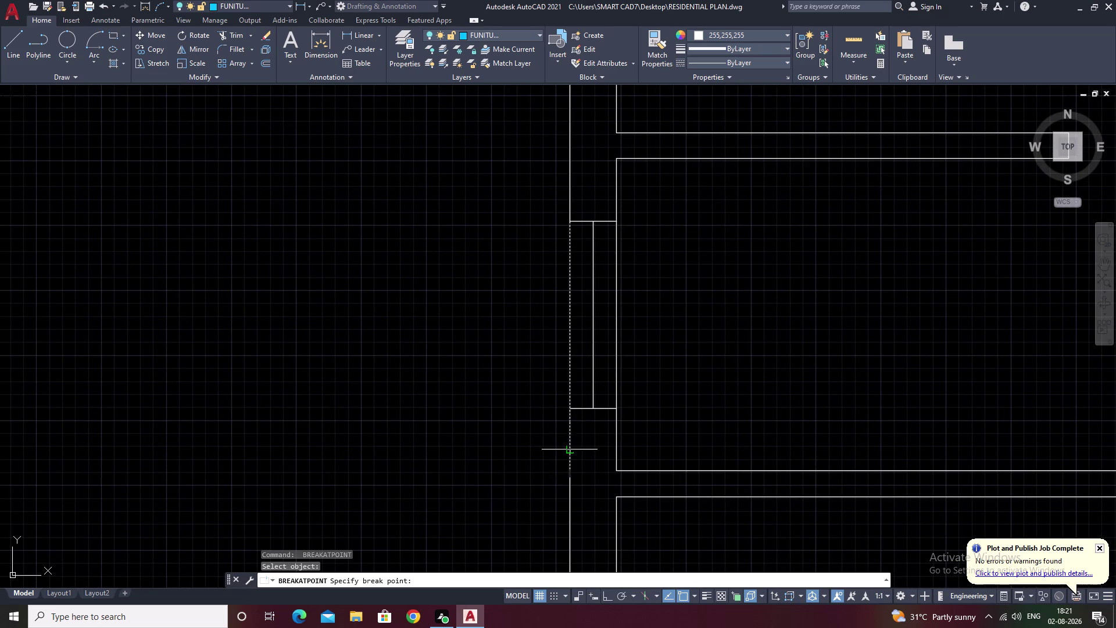
click(570, 410)
Break the inner and outer bottom wall lines at the first bottom-wall window's edges.
scroll(down, 3)
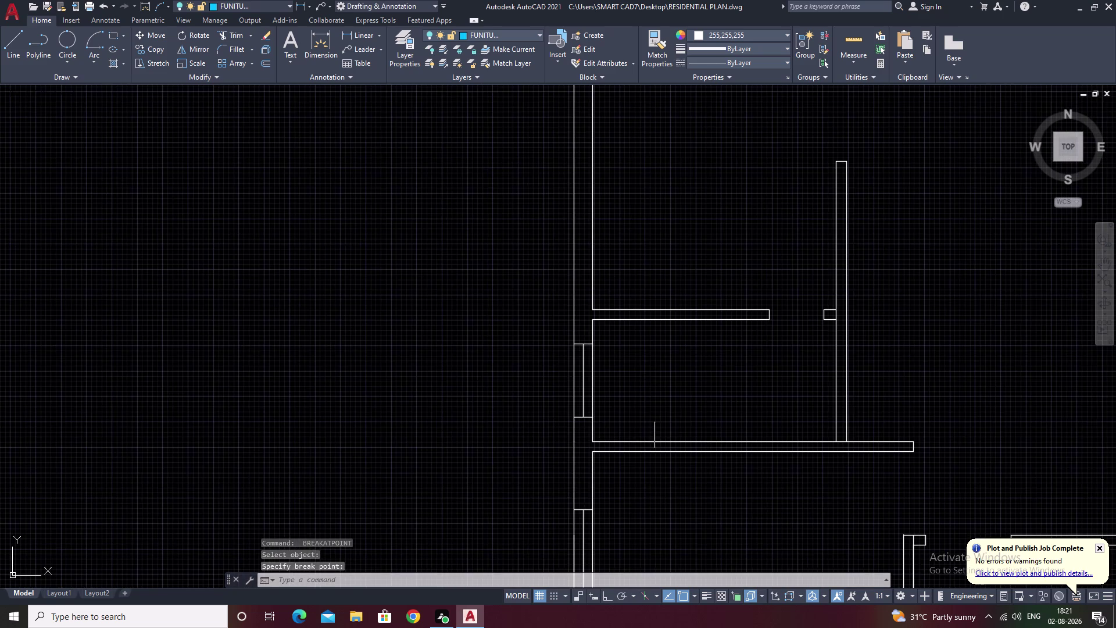
middle_drag(657, 414, 415, 436)
scroll(down, 3)
middle_drag(582, 453, 489, 306)
scroll(up, 3)
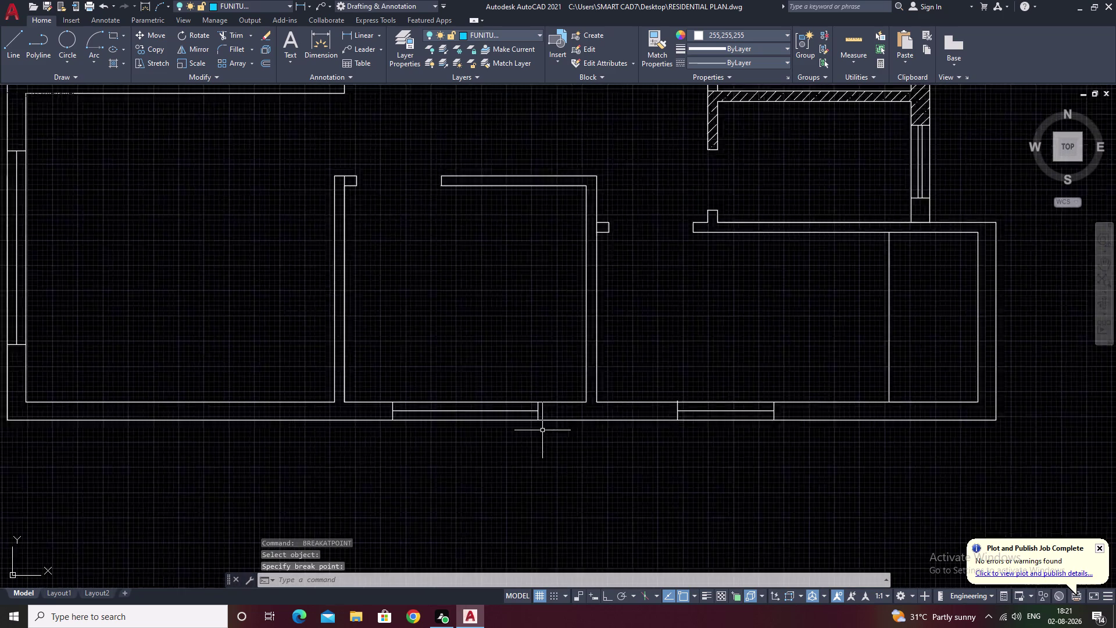
scroll(up, 3)
key(space)
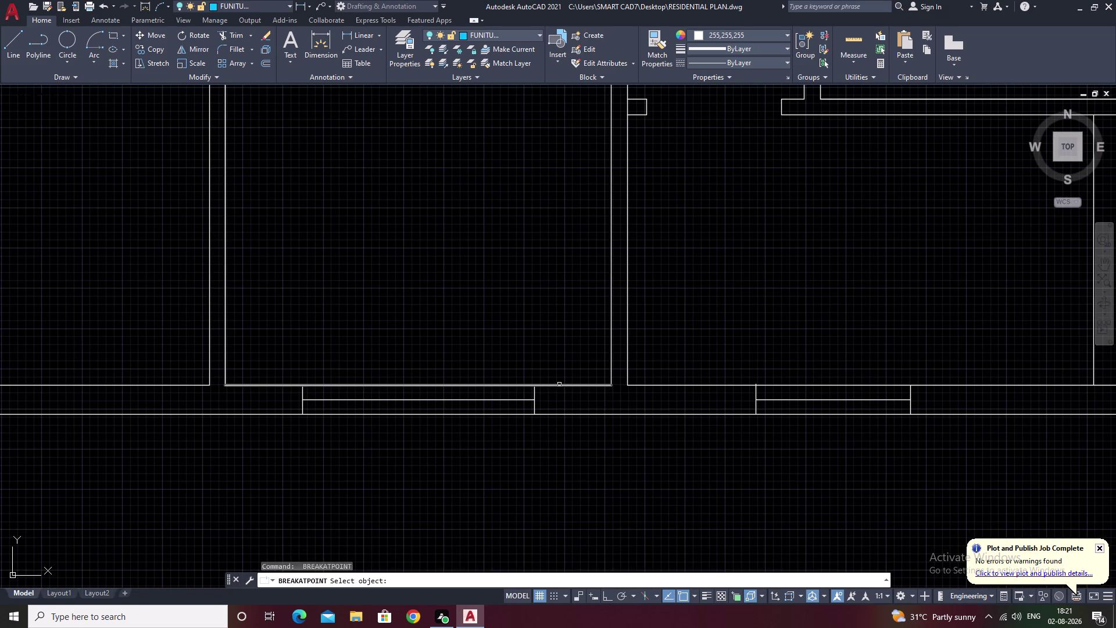
click(560, 384)
click(531, 387)
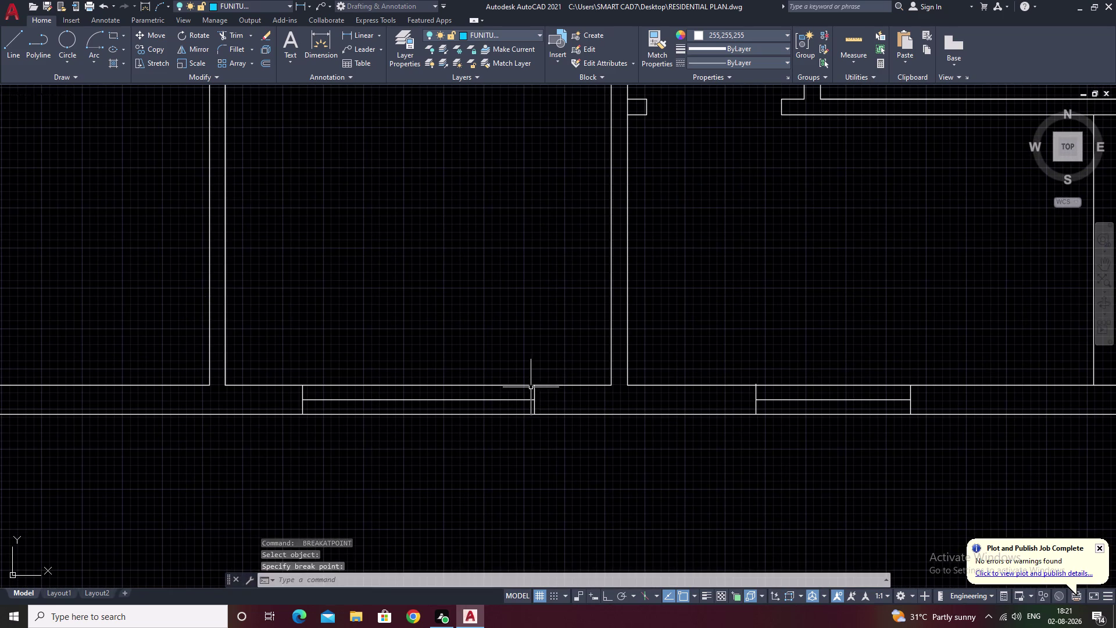
key(space)
click(550, 415)
click(535, 415)
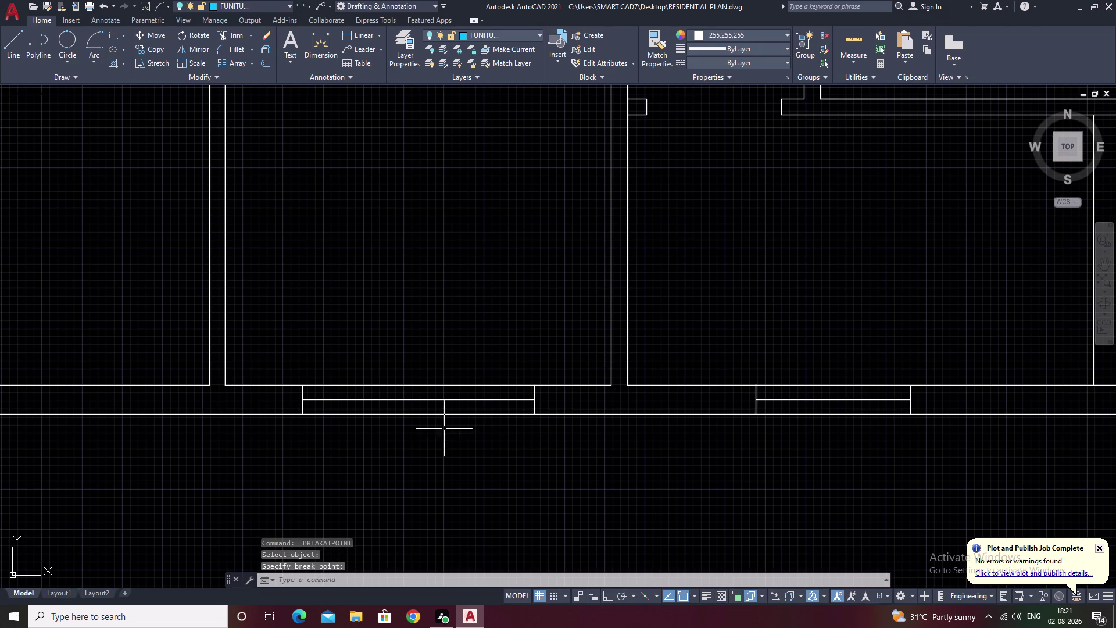
middle_drag(405, 431, 588, 443)
key(space)
click(448, 426)
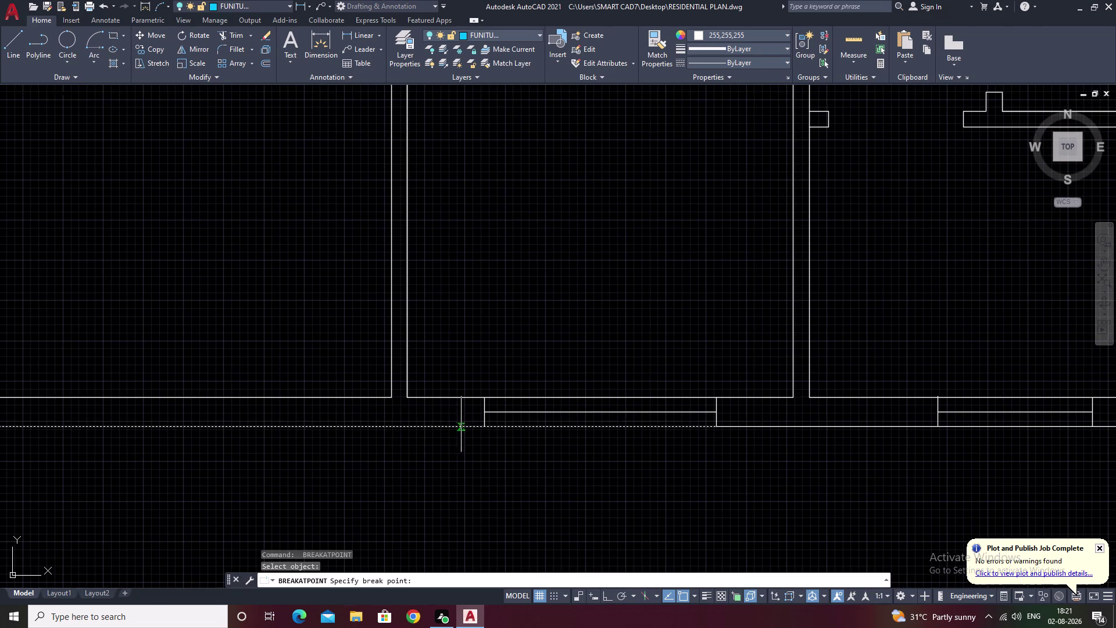
click(487, 423)
key(space)
click(462, 398)
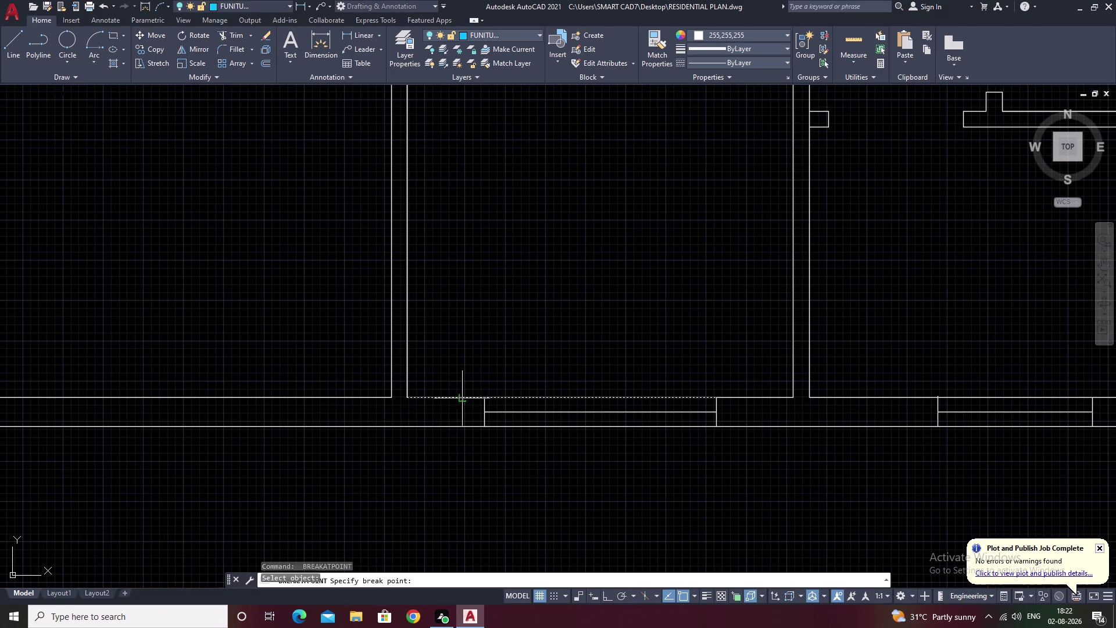
click(482, 397)
scroll(down, 3)
middle_drag(548, 444, 396, 442)
Break the bottom wall lines at the right and left edges of the next window.
key(space)
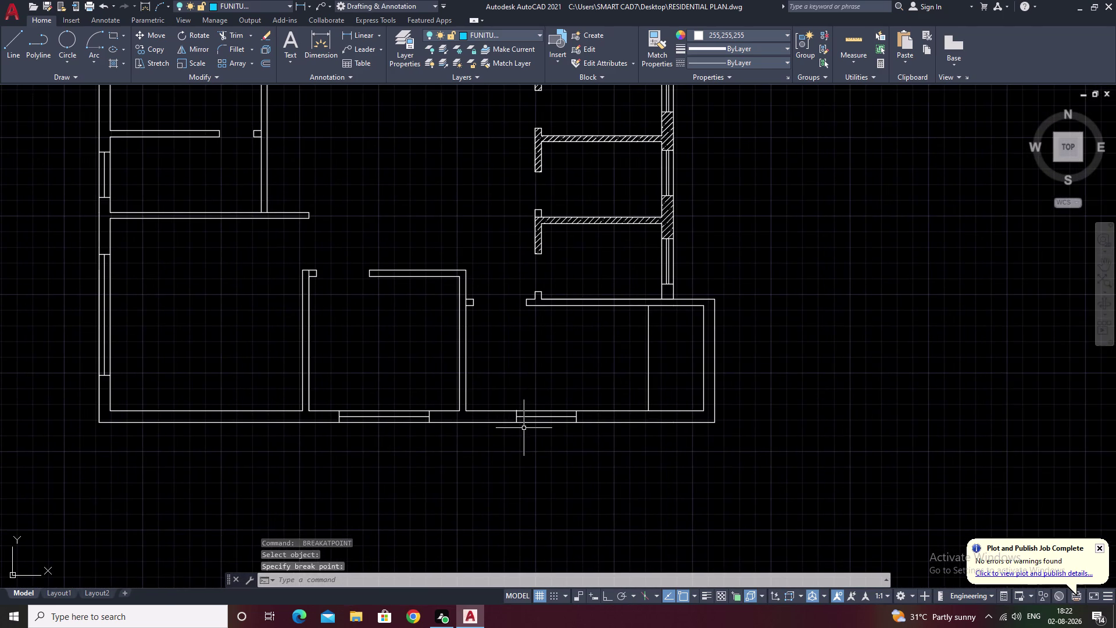
scroll(up, 3)
click(646, 413)
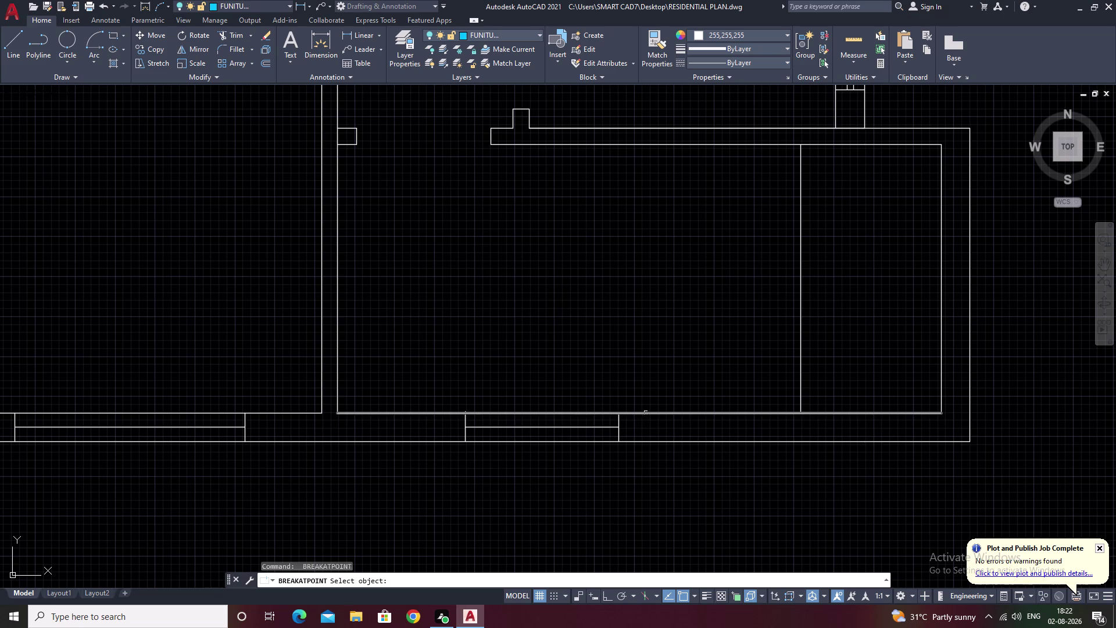
click(618, 415)
key(space)
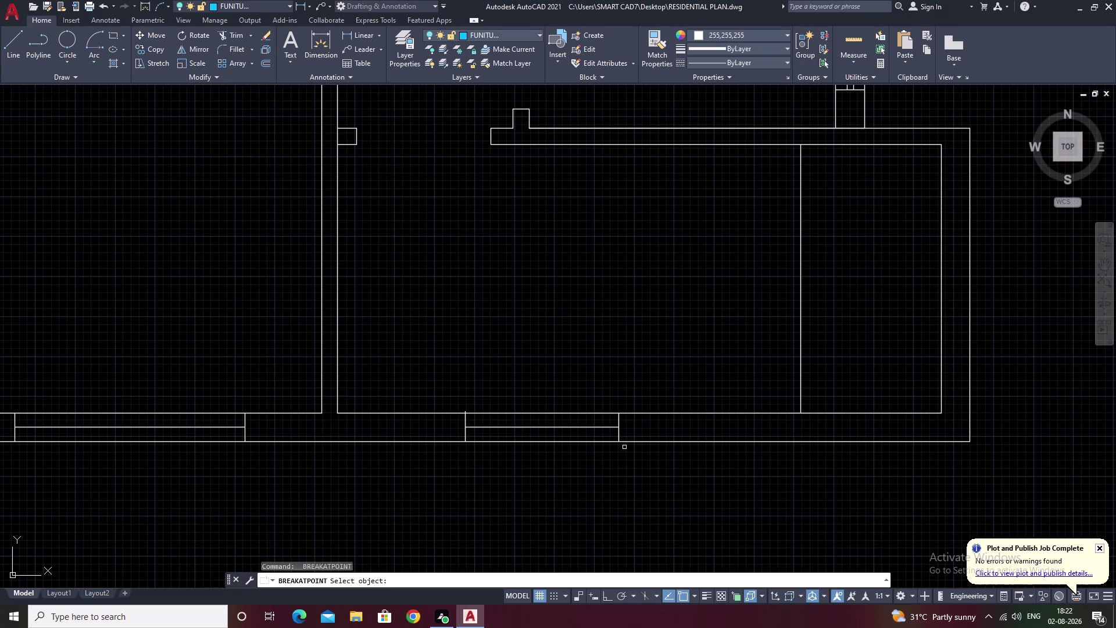
click(633, 439)
click(628, 440)
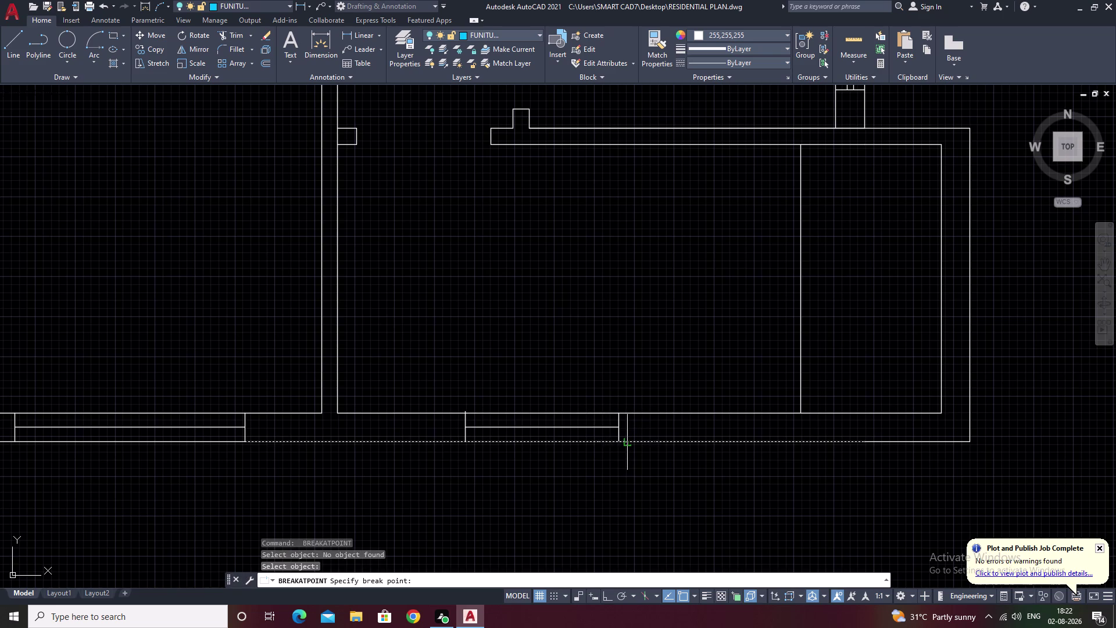
click(620, 441)
key(space)
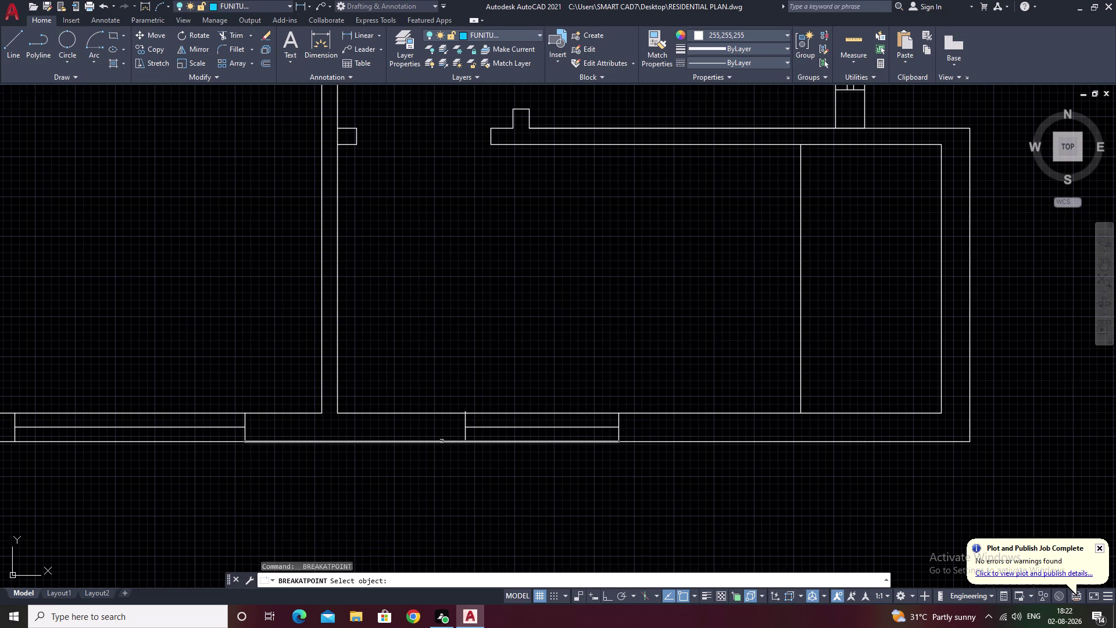
click(441, 443)
click(463, 439)
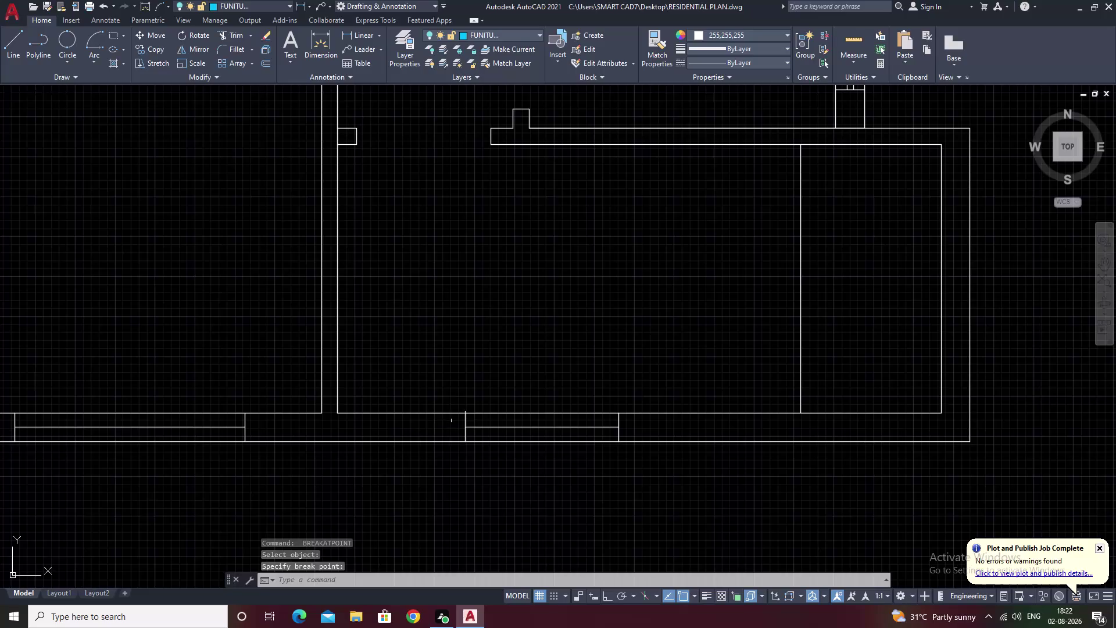
key(space)
click(440, 413)
click(465, 414)
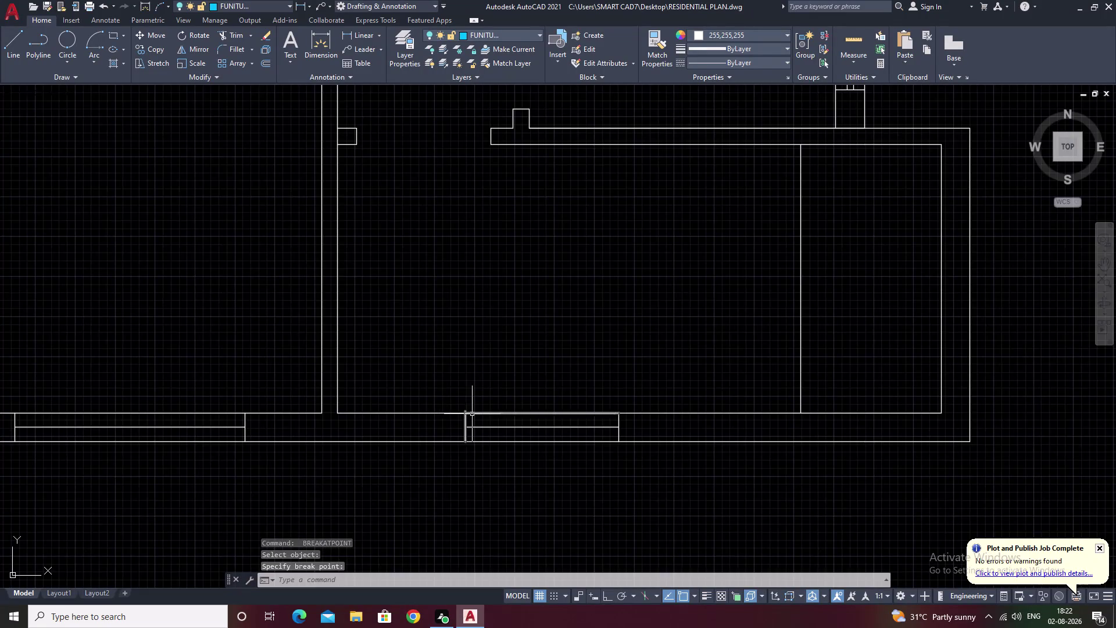
scroll(down, 3)
scroll(up, 3)
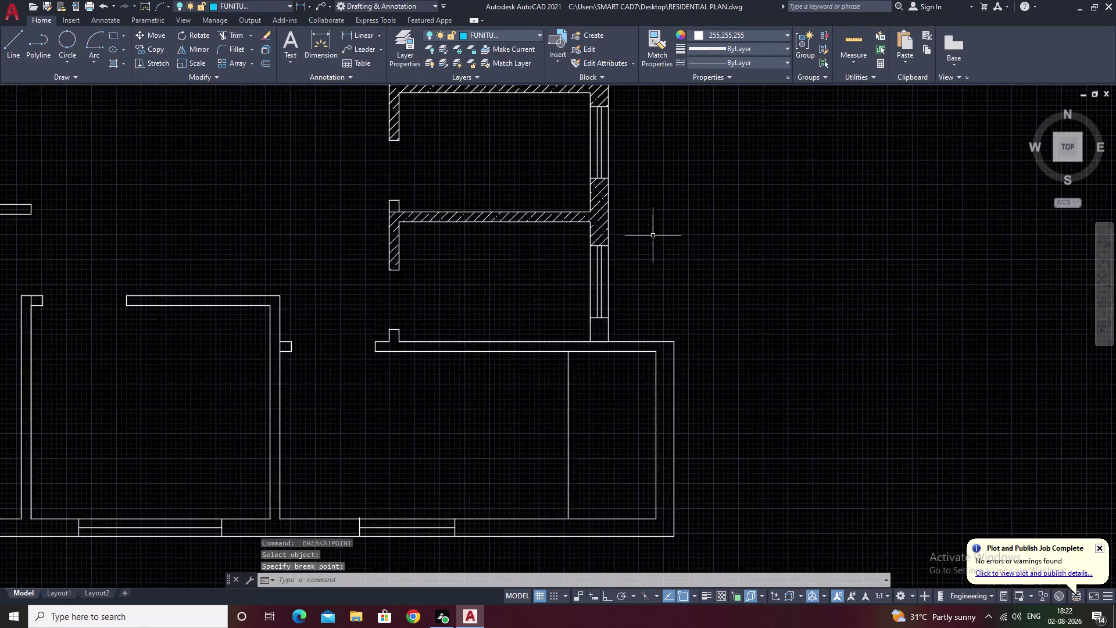
Split the outer and inner right wall lines at the window's bottom edge.
scroll(up, 3)
middle_drag(625, 246, 645, 205)
key(space)
key(space)
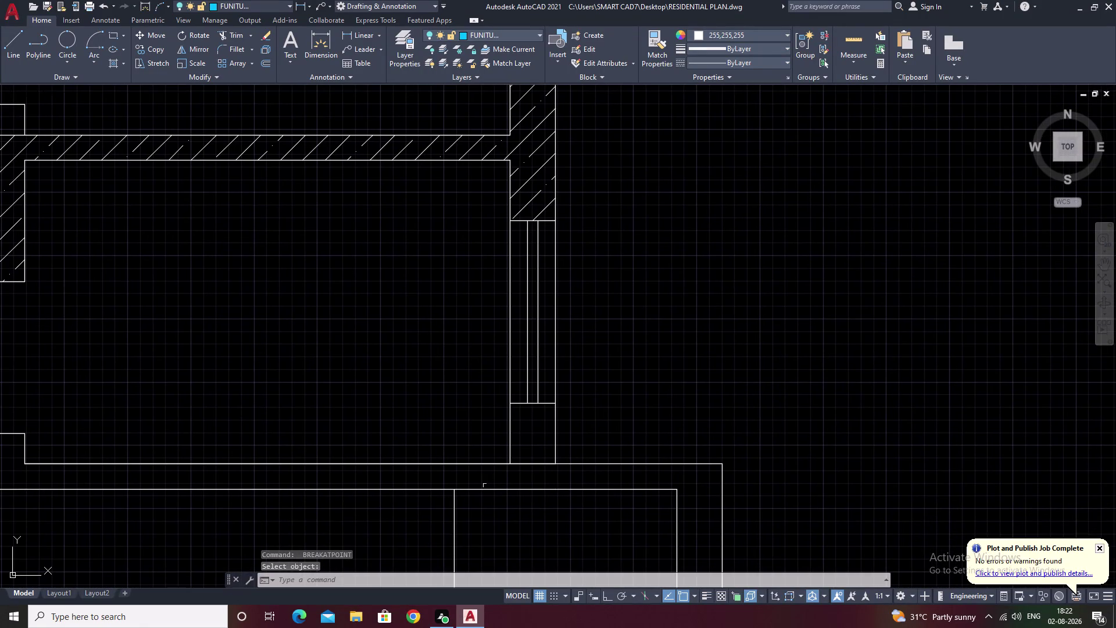
key(space)
click(554, 438)
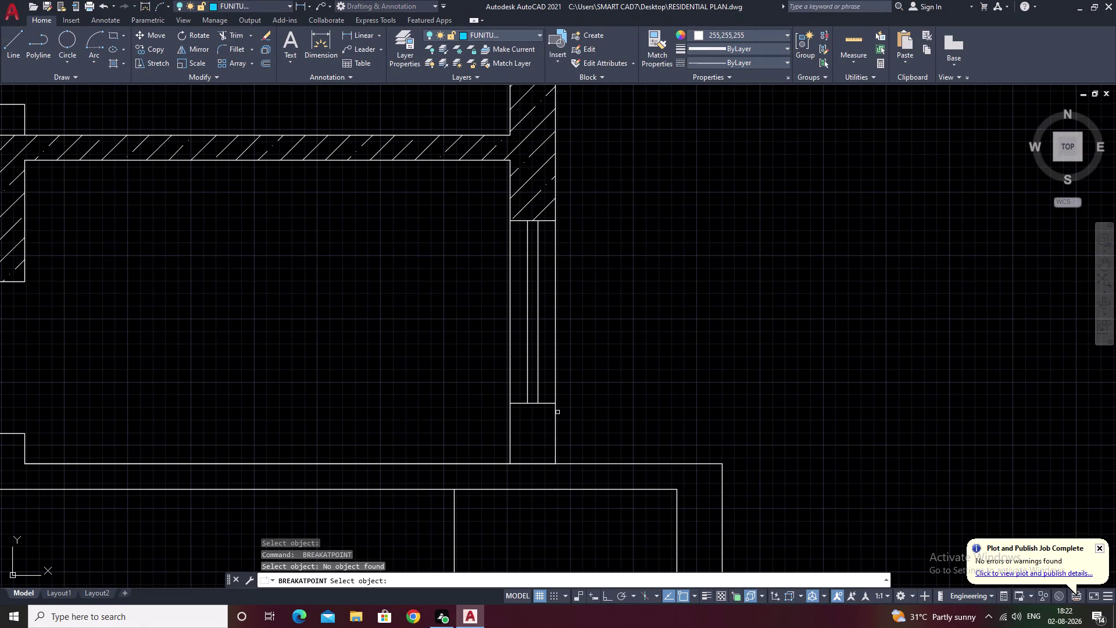
click(555, 426)
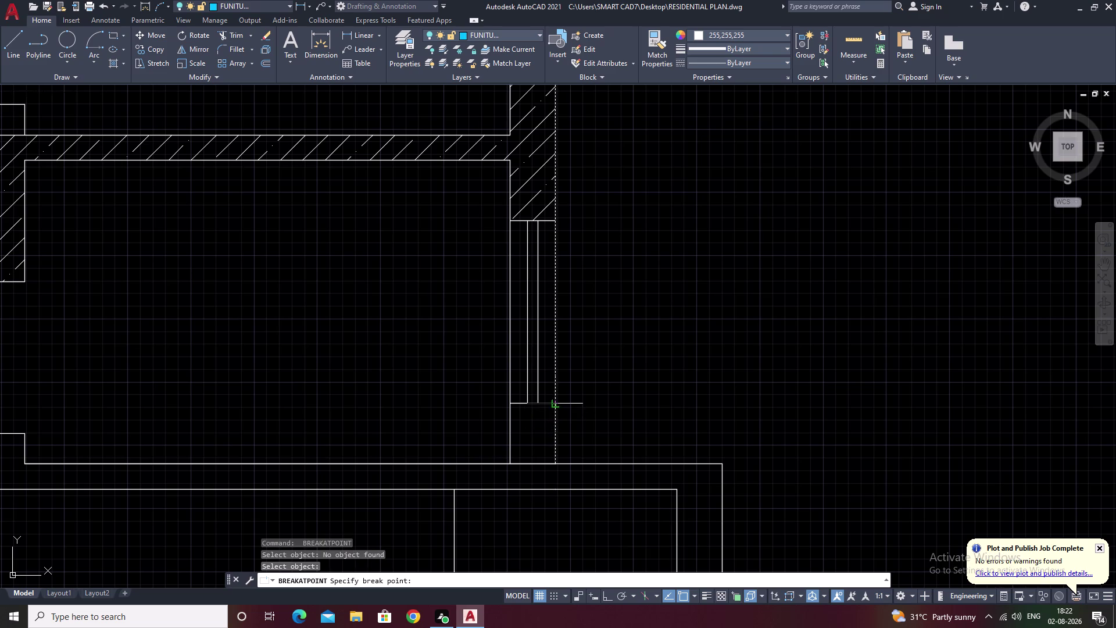
click(554, 406)
key(space)
click(508, 445)
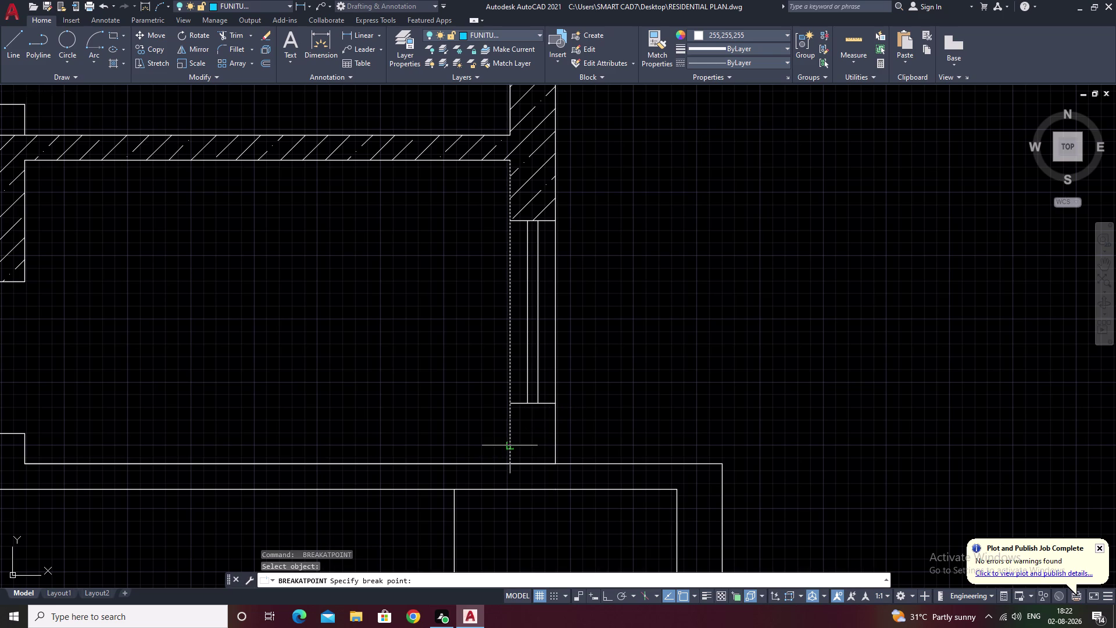
click(512, 404)
Split the opening's left wall line at the opening's top edge.
scroll(down, 3)
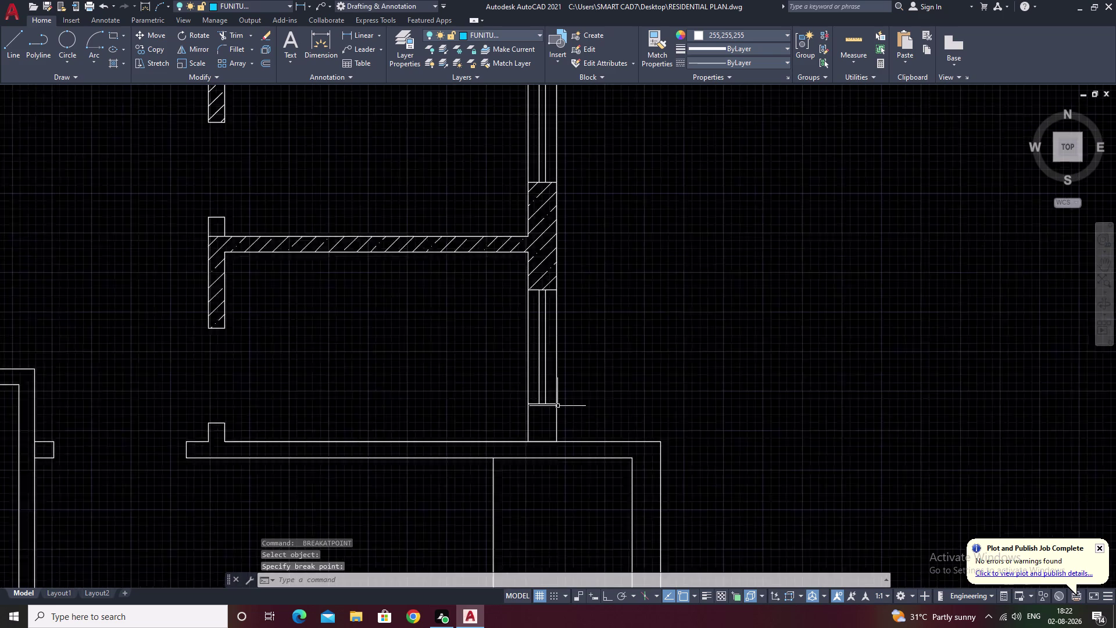
middle_drag(578, 388, 572, 420)
scroll(up, 3)
scroll(up, 3)
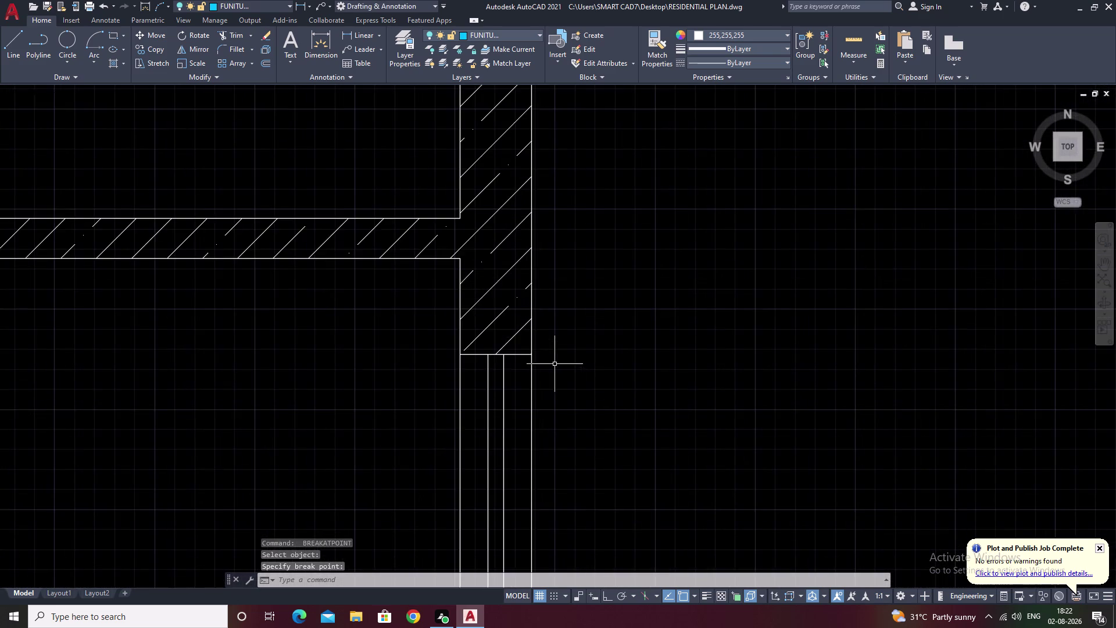
key(space)
click(514, 322)
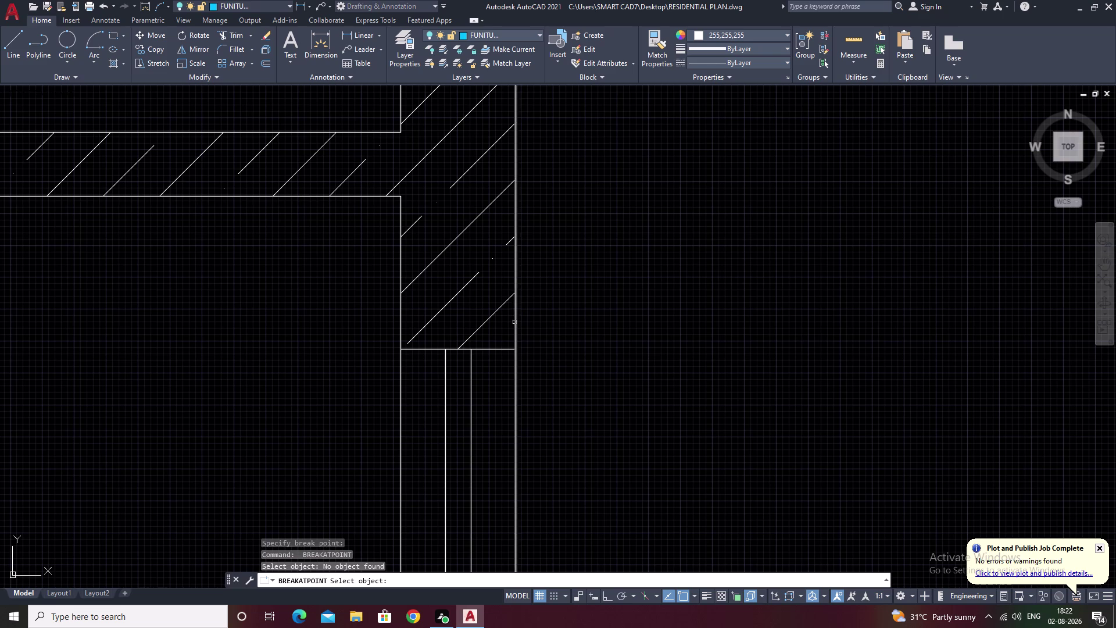
click(515, 322)
click(516, 350)
key(space)
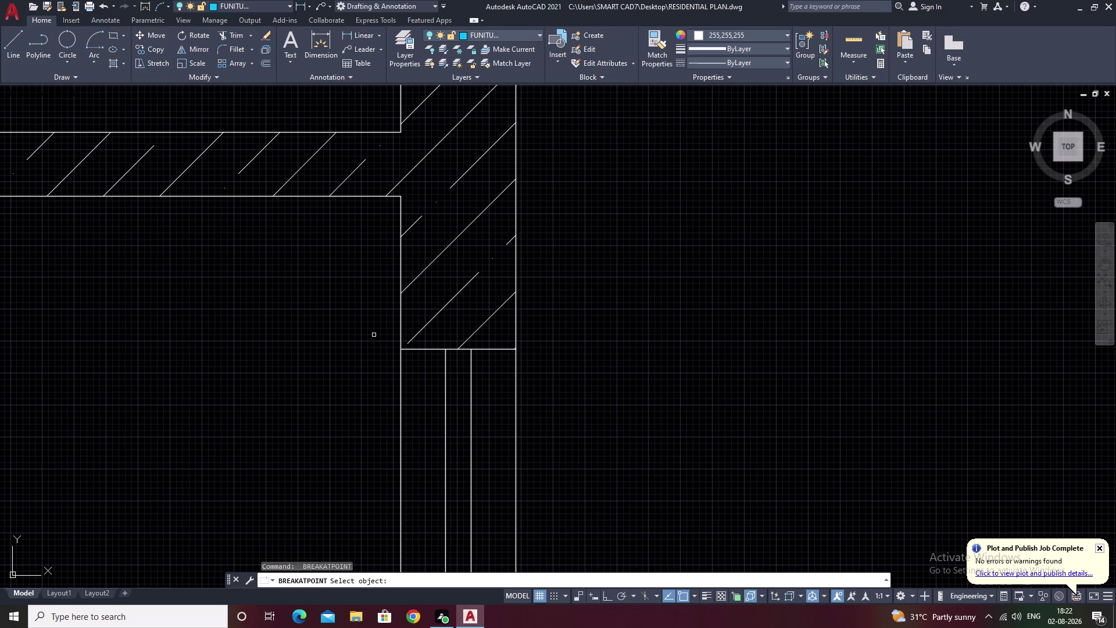
click(401, 321)
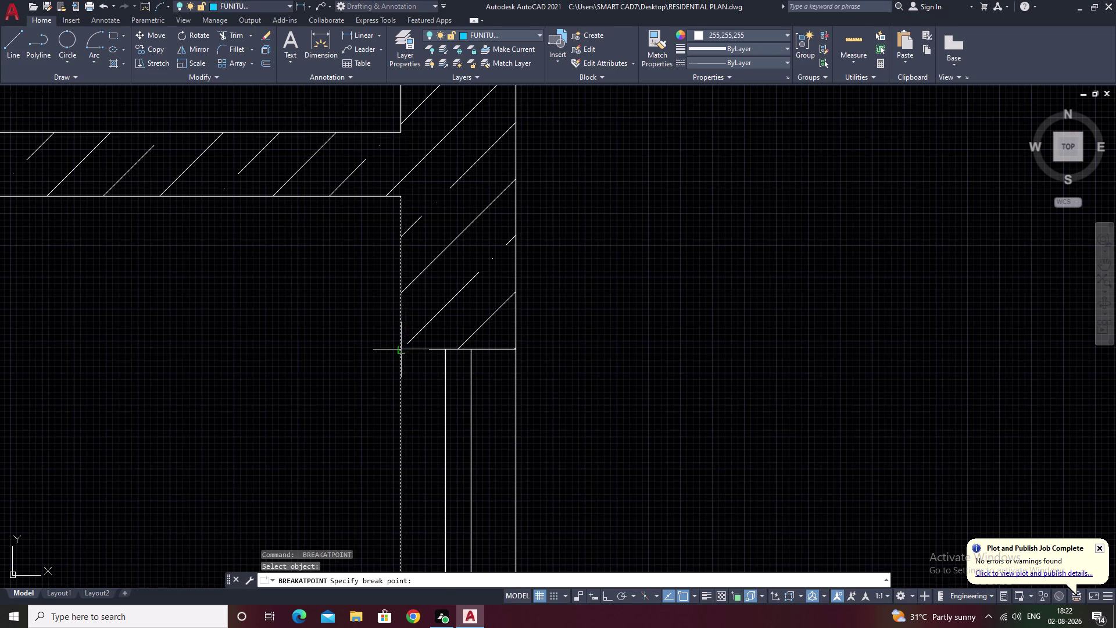
click(403, 349)
Split the outer and inner wall lines at the next right-side opening's corner.
scroll(down, 3)
middle_drag(613, 347, 554, 401)
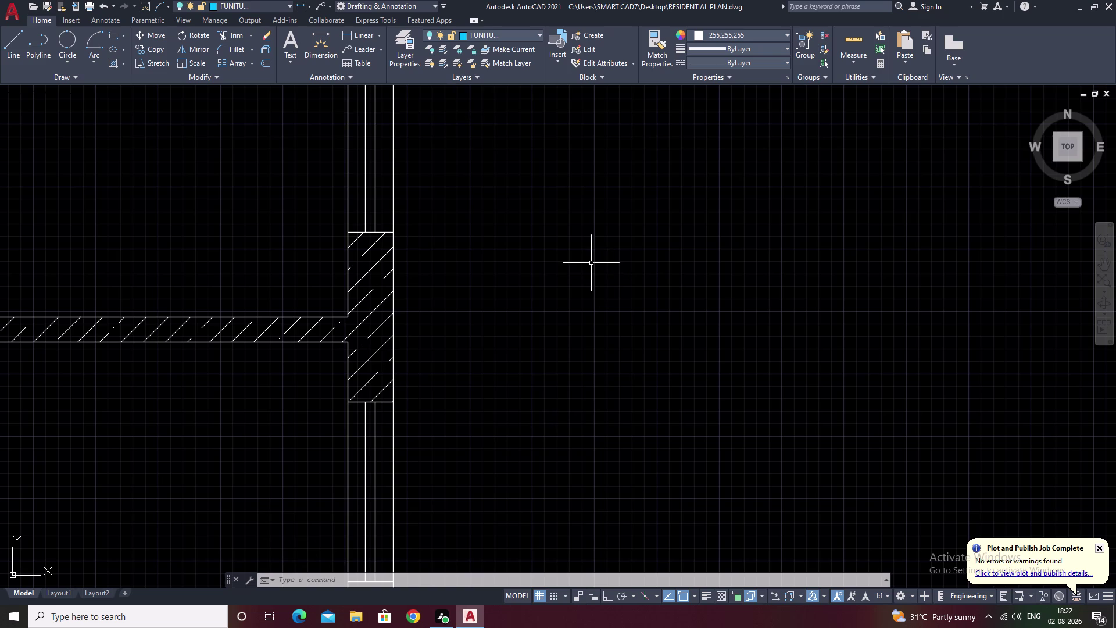
middle_drag(468, 260, 711, 556)
middle_drag(811, 398, 750, 352)
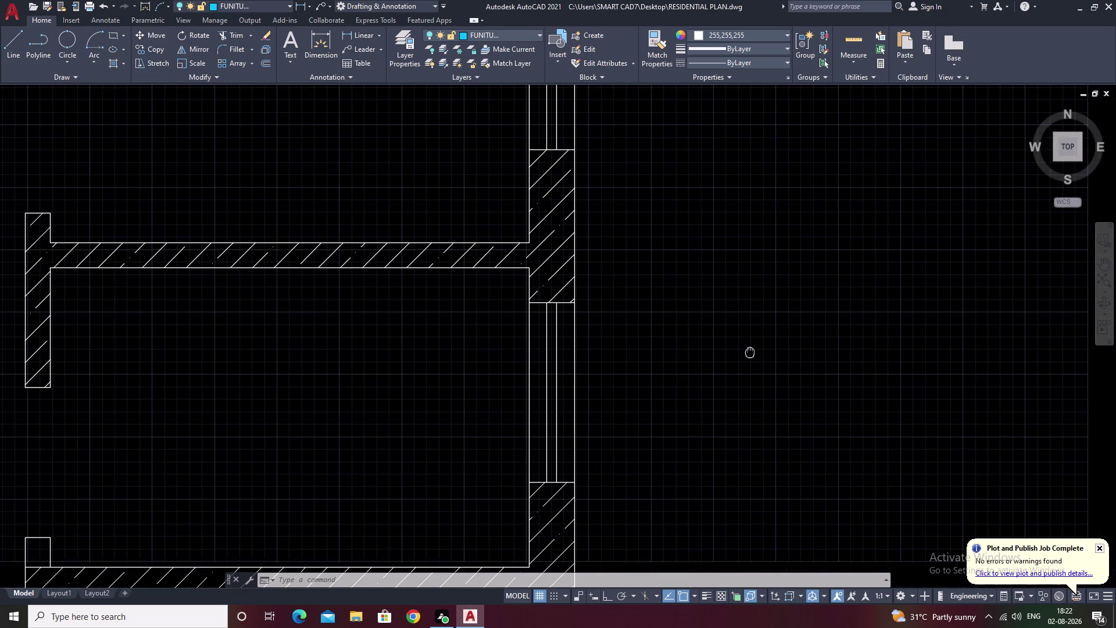
key(space)
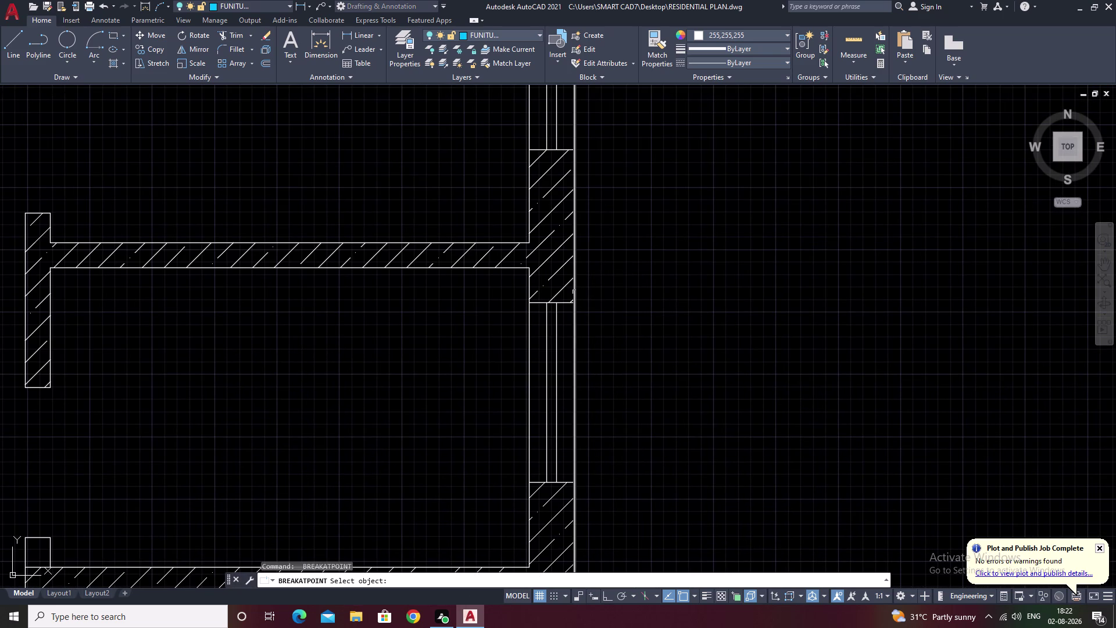
click(574, 292)
scroll(up, 3)
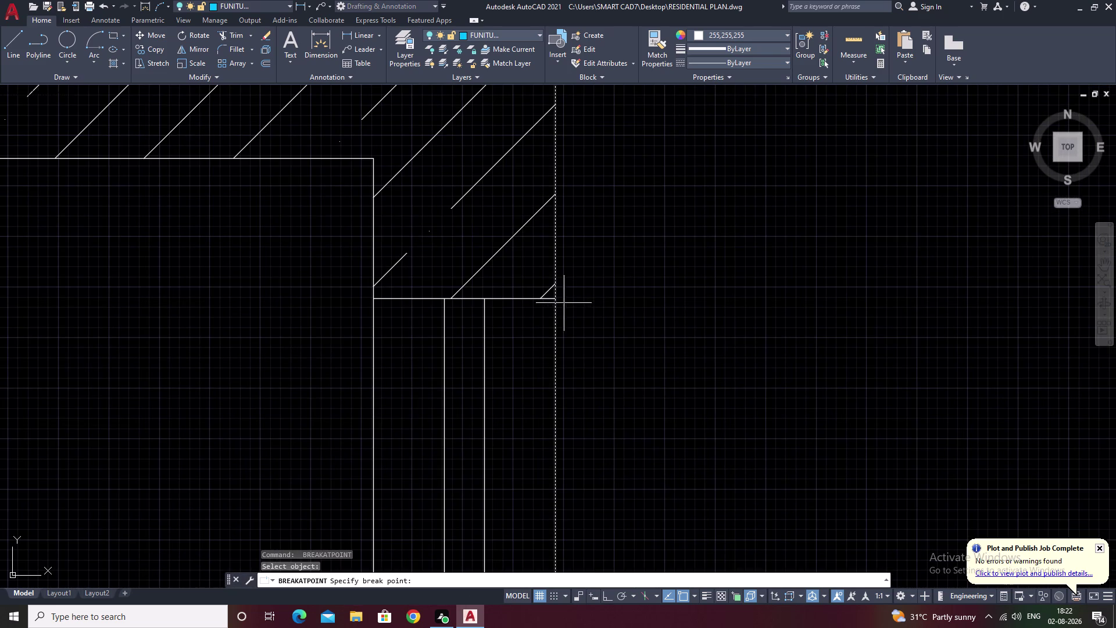
click(556, 301)
key(space)
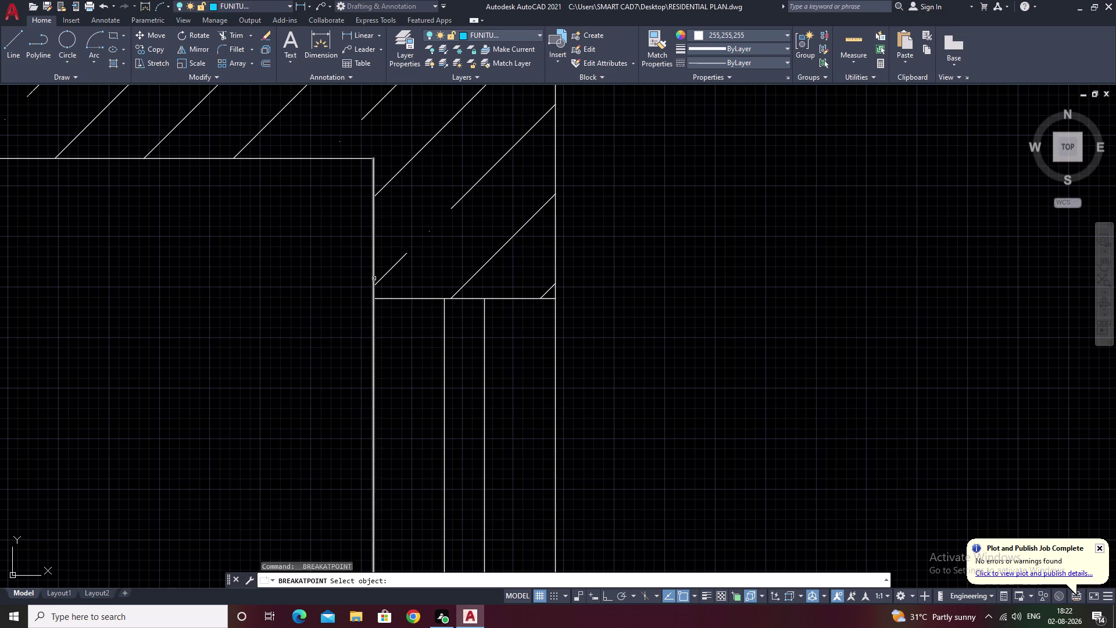
click(374, 278)
click(374, 299)
Split the window opening's right and left wall lines at its bottom edge.
scroll(down, 3)
middle_drag(426, 345, 480, 178)
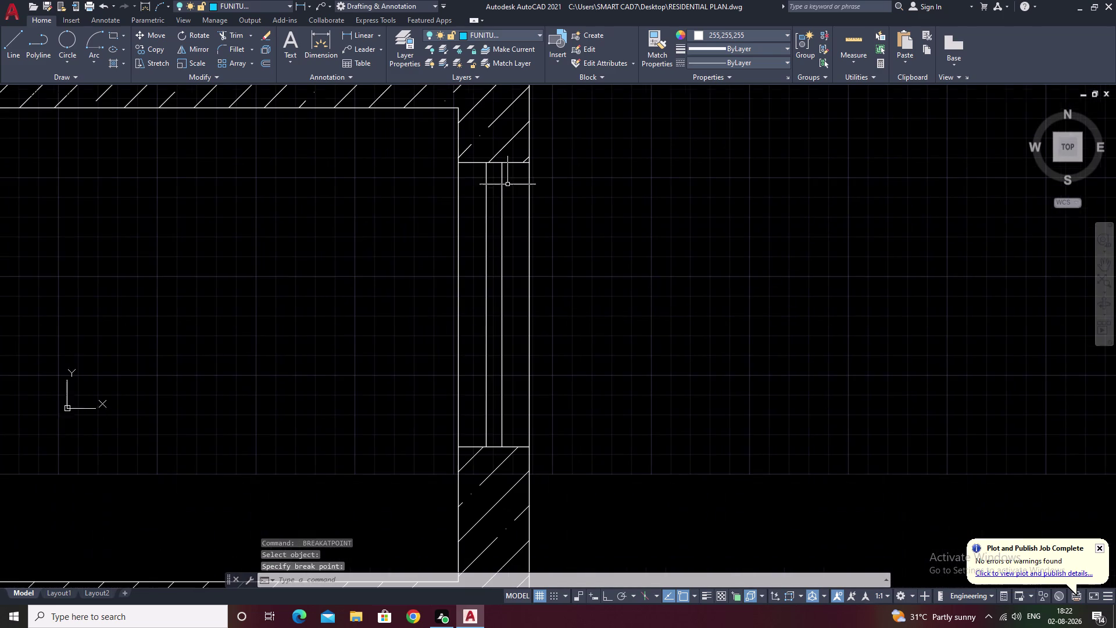
key(space)
click(529, 459)
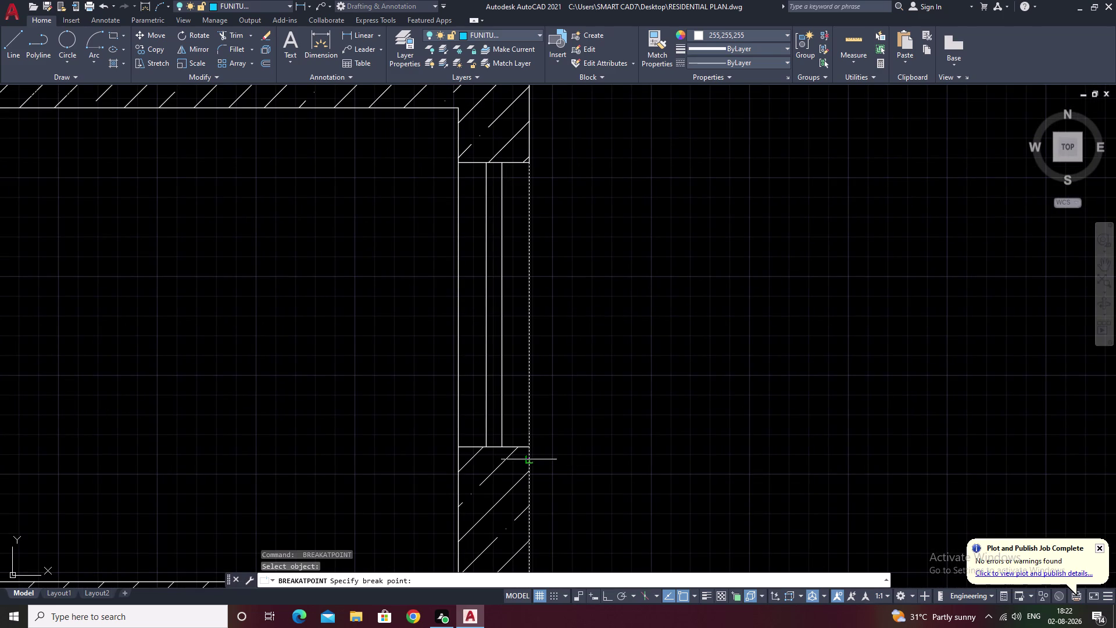
click(529, 447)
key(space)
click(458, 478)
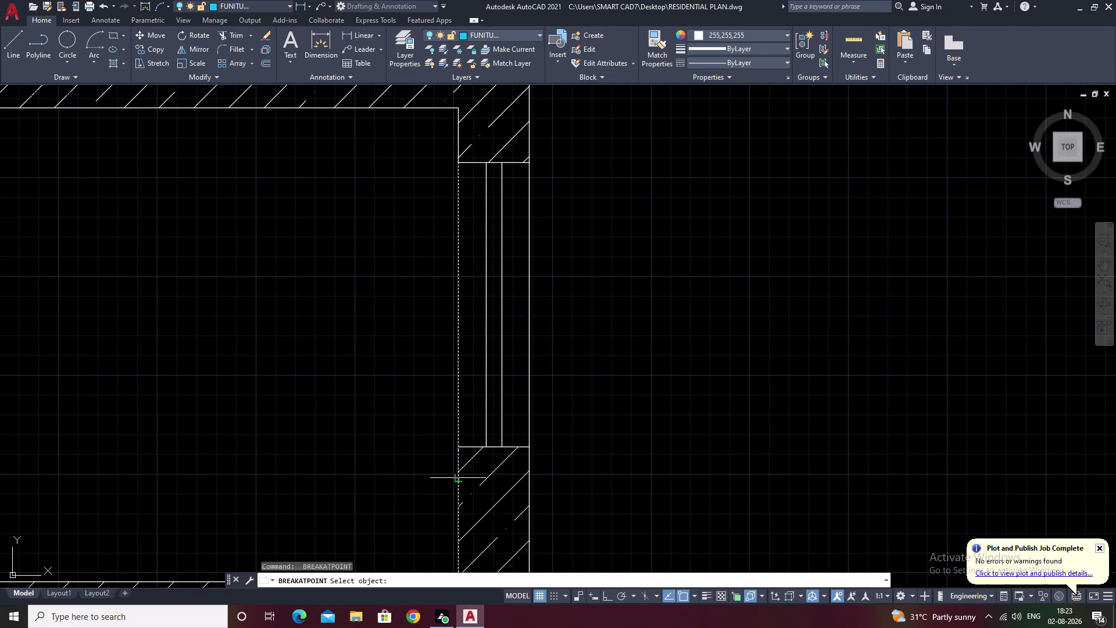
click(459, 448)
Split the next opening's right and left wall lines at its top edge.
scroll(down, 3)
middle_drag(560, 383, 581, 453)
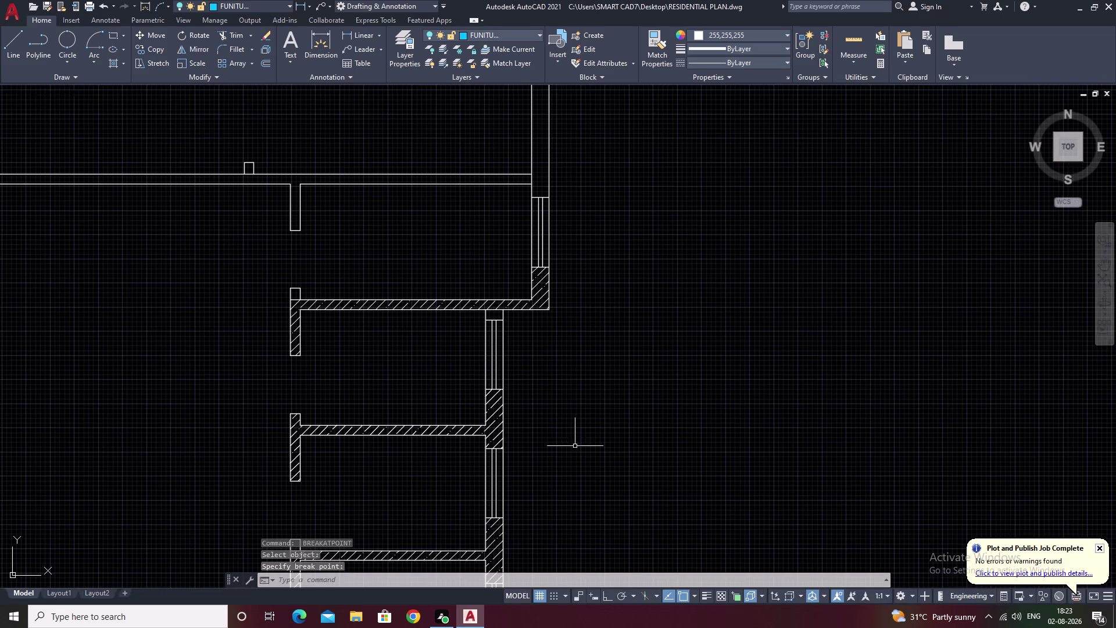
scroll(up, 3)
key(space)
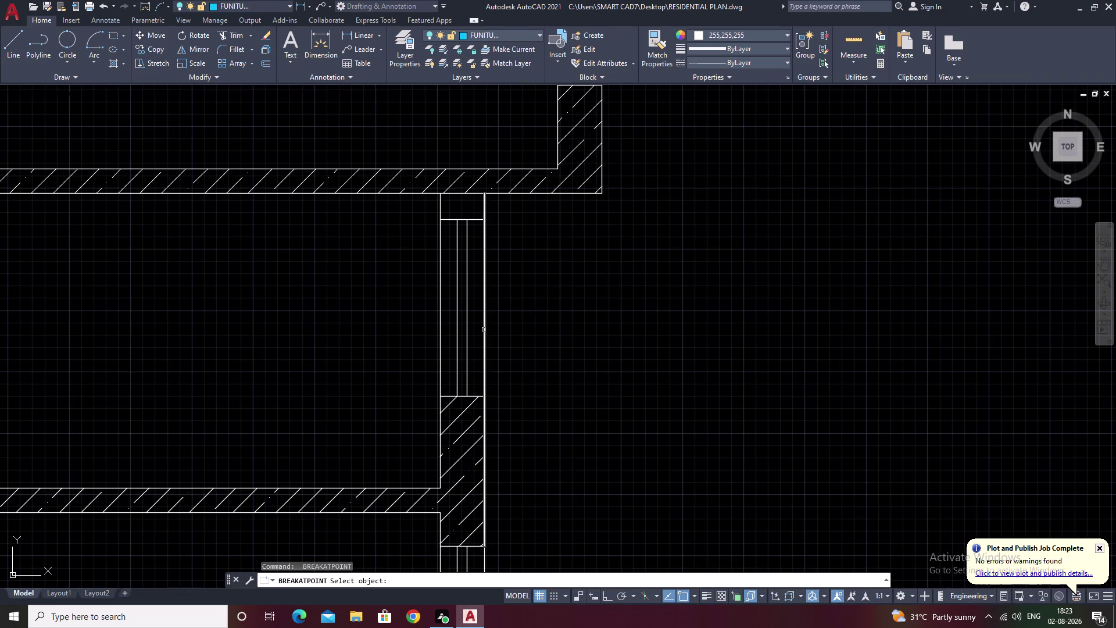
click(485, 239)
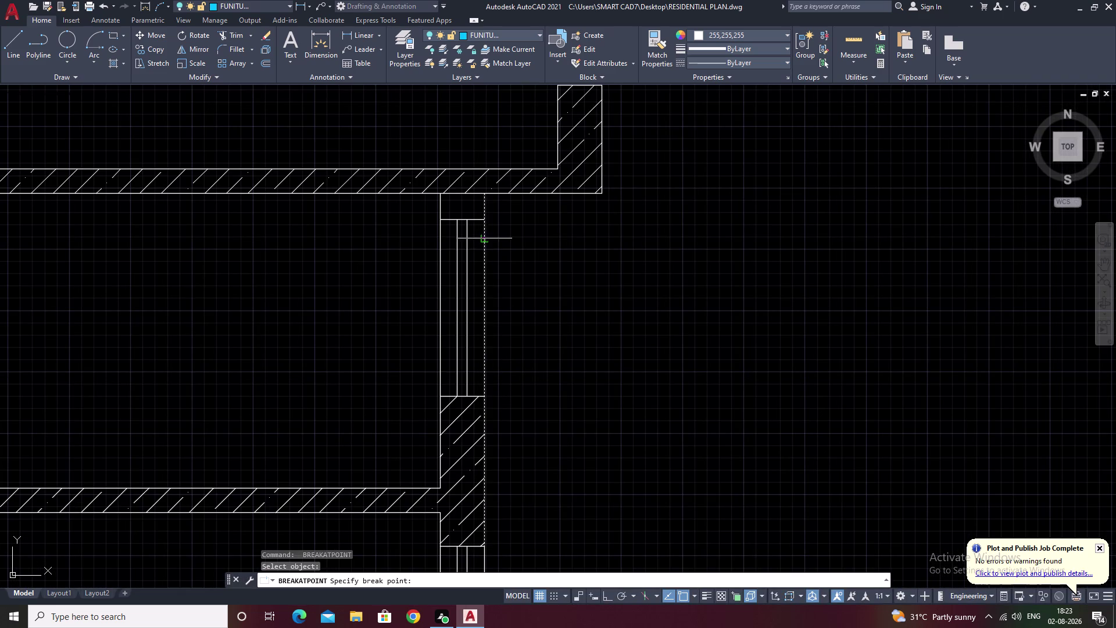
click(484, 220)
key(space)
click(439, 209)
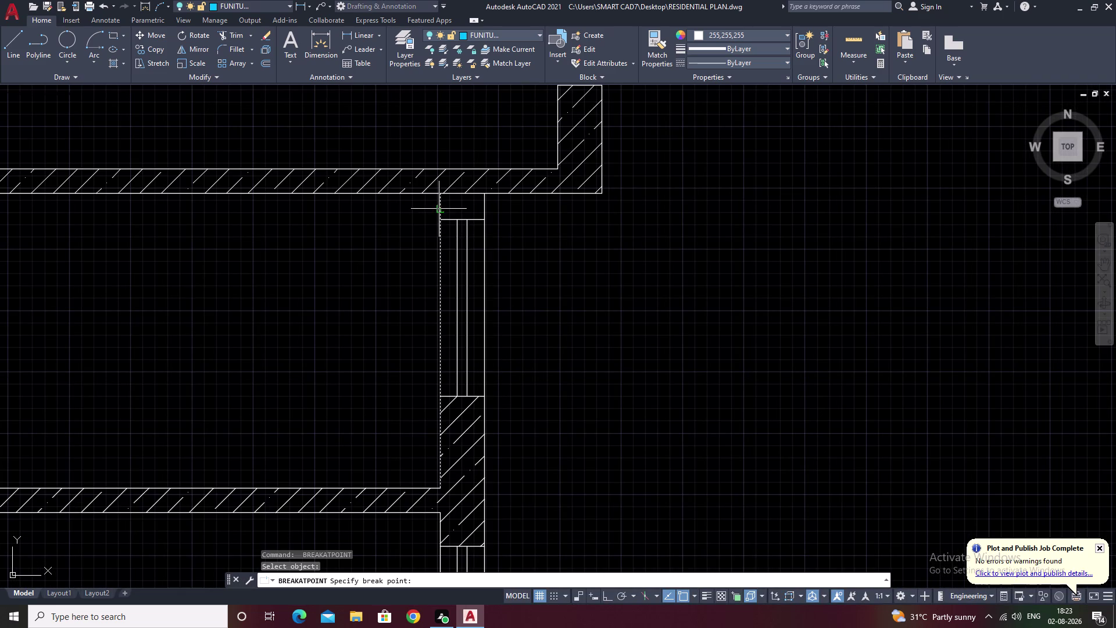
click(441, 220)
Split that opening's right and left wall lines at its bottom edge.
key(space)
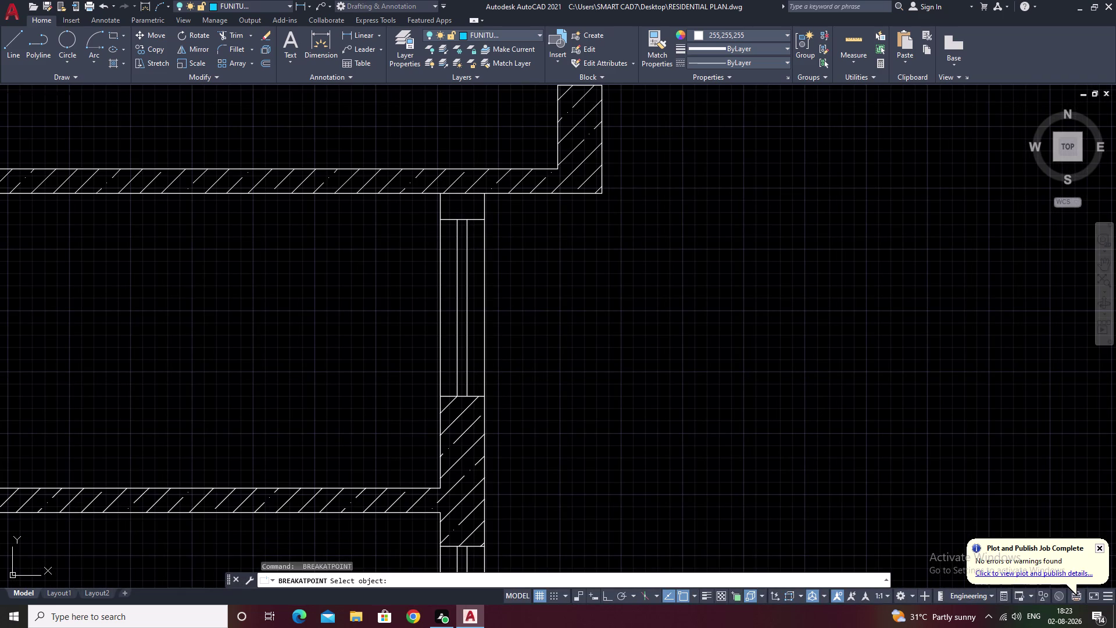
click(483, 440)
click(485, 399)
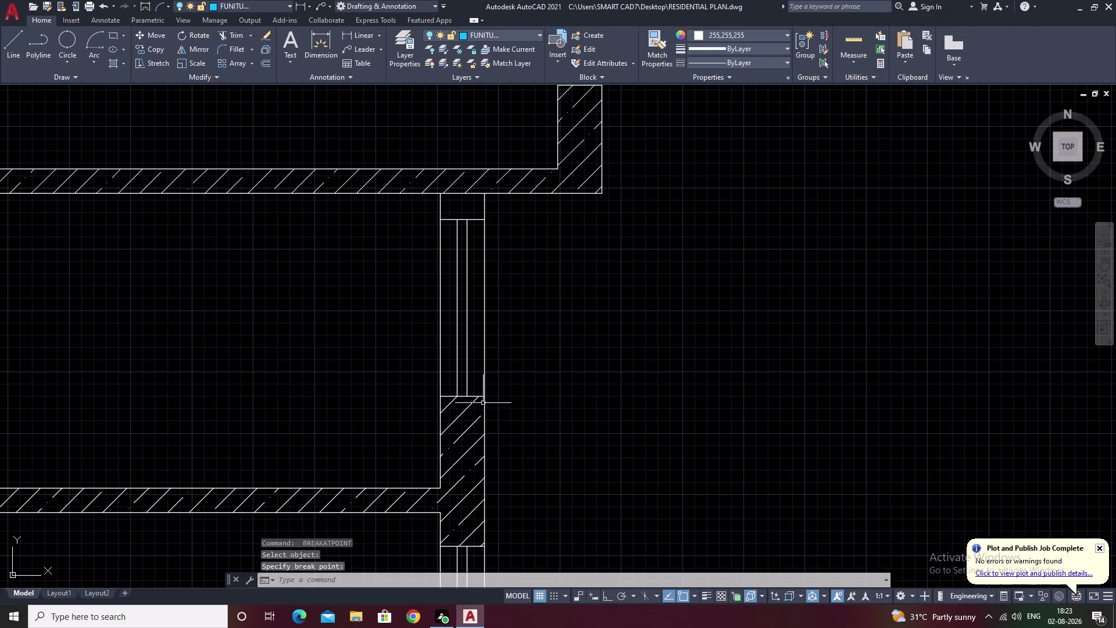
key(space)
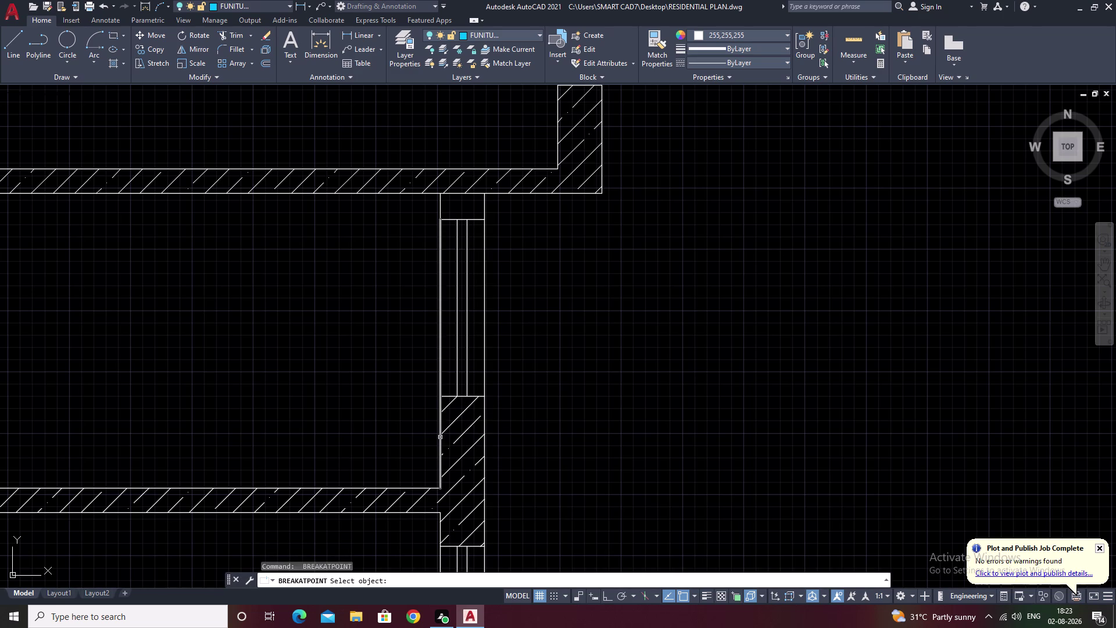
click(440, 437)
click(441, 400)
Split the long vertical wall line at the following opening's top corner.
scroll(down, 3)
middle_drag(509, 381, 509, 473)
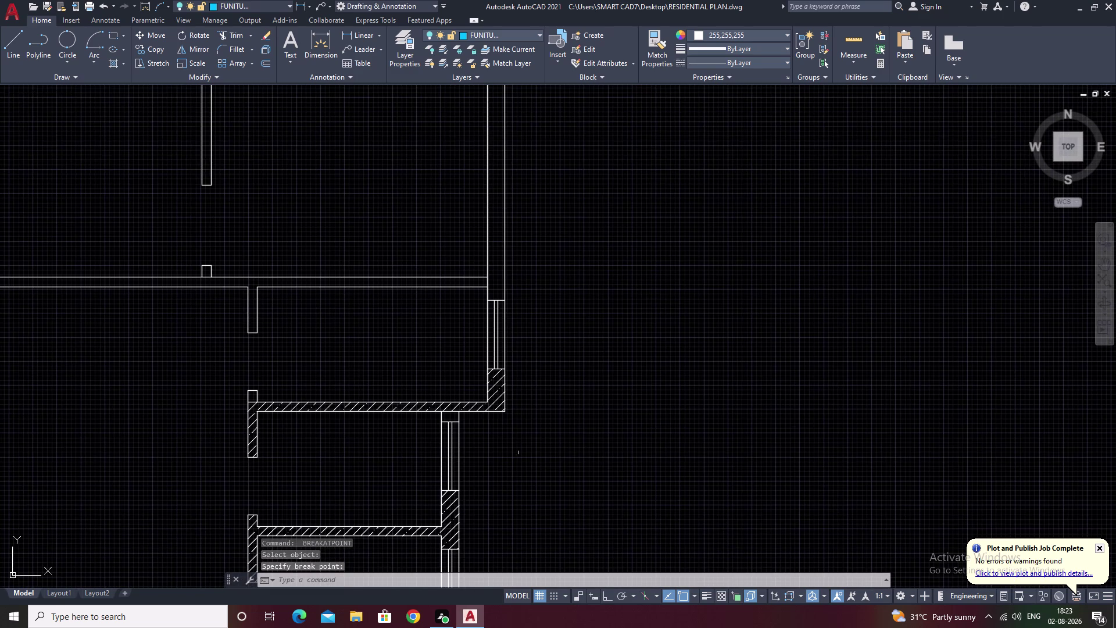
scroll(up, 3)
key(space)
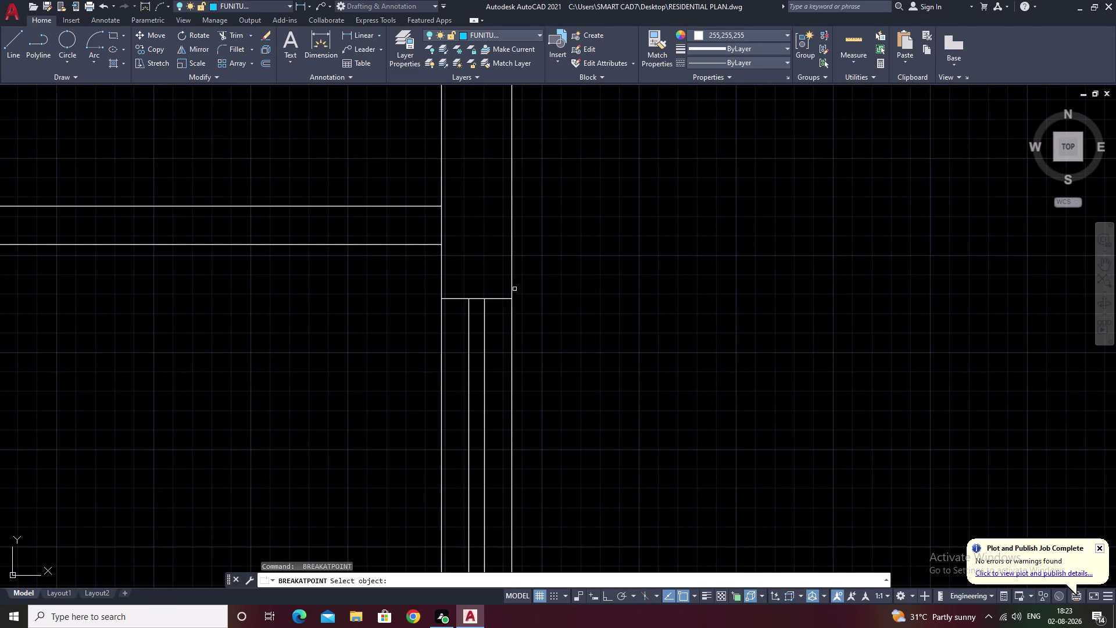
click(511, 286)
click(510, 296)
key(space)
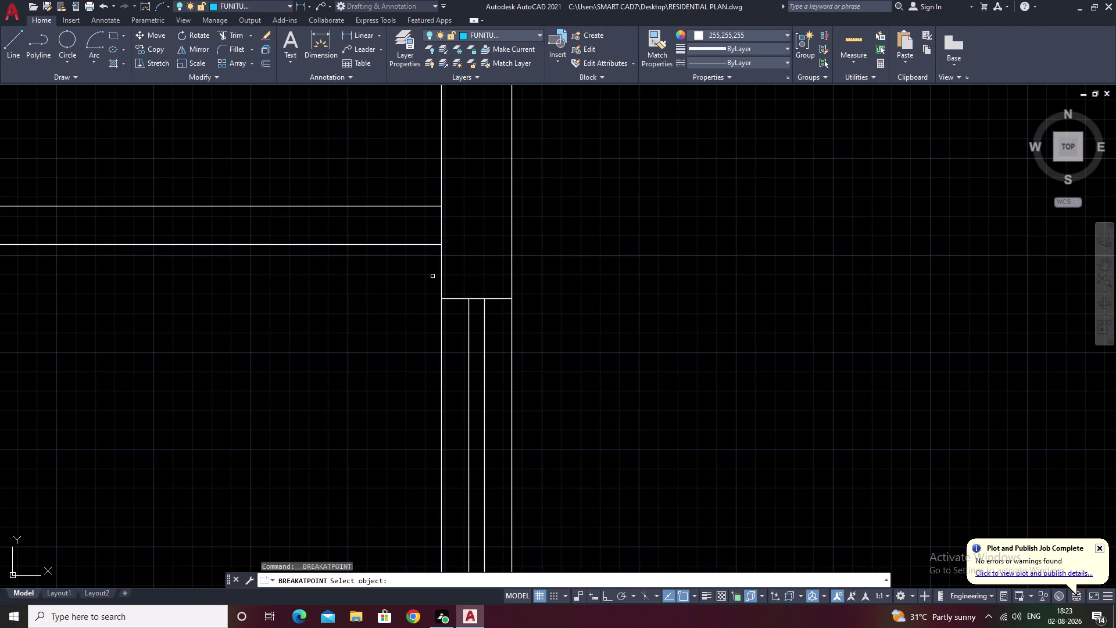
click(439, 275)
click(441, 275)
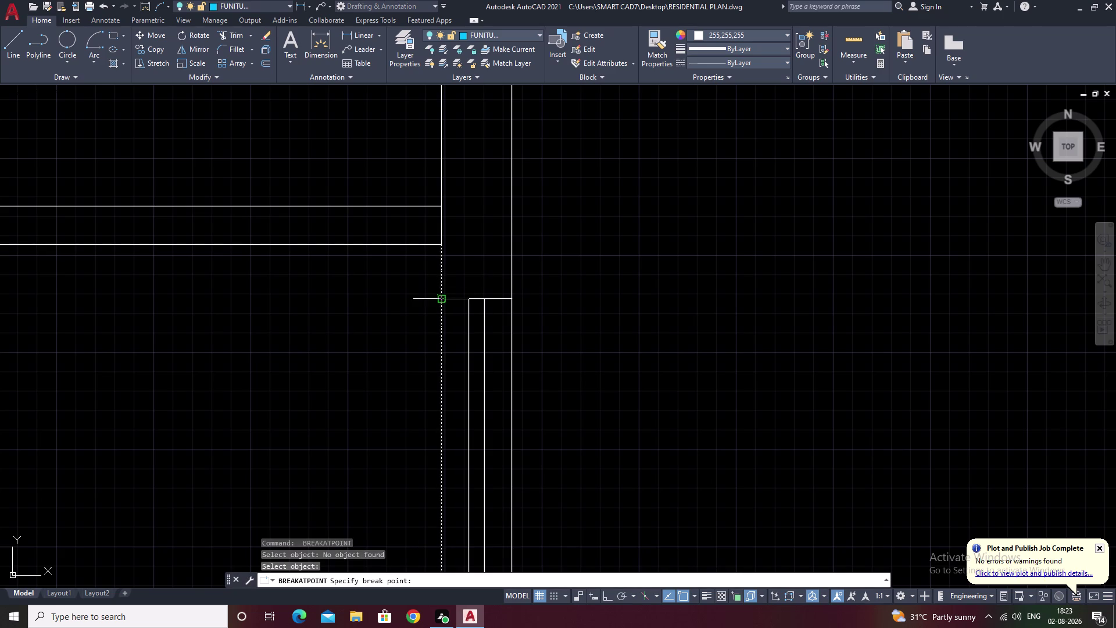
click(442, 299)
Split the next opening's right and left lines at its bottom edge.
scroll(down, 3)
middle_drag(534, 369, 561, 283)
key(space)
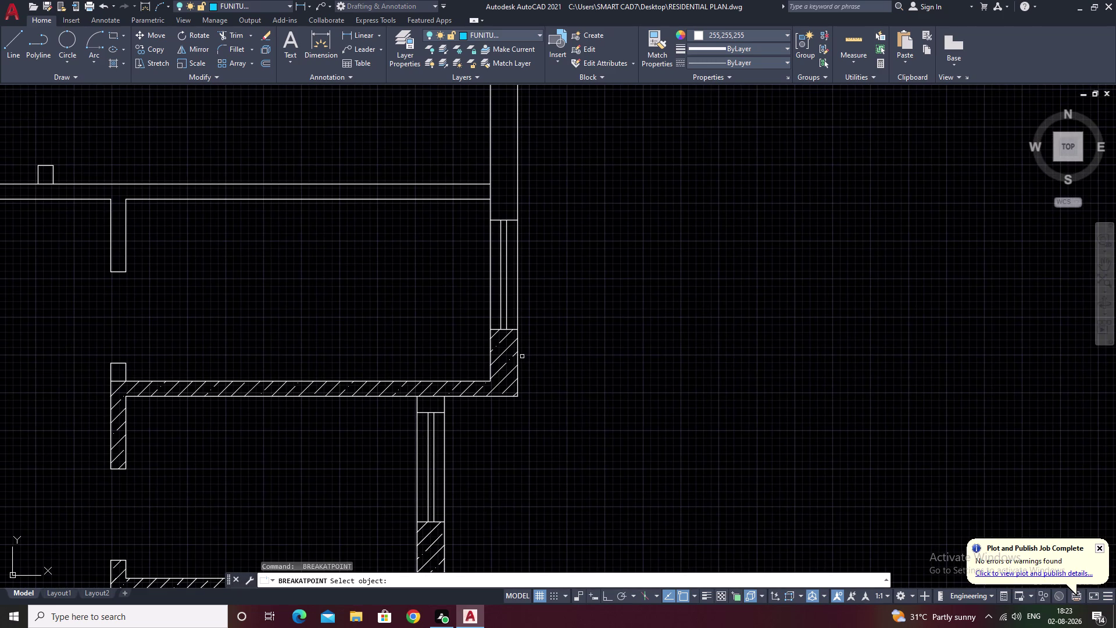
click(517, 359)
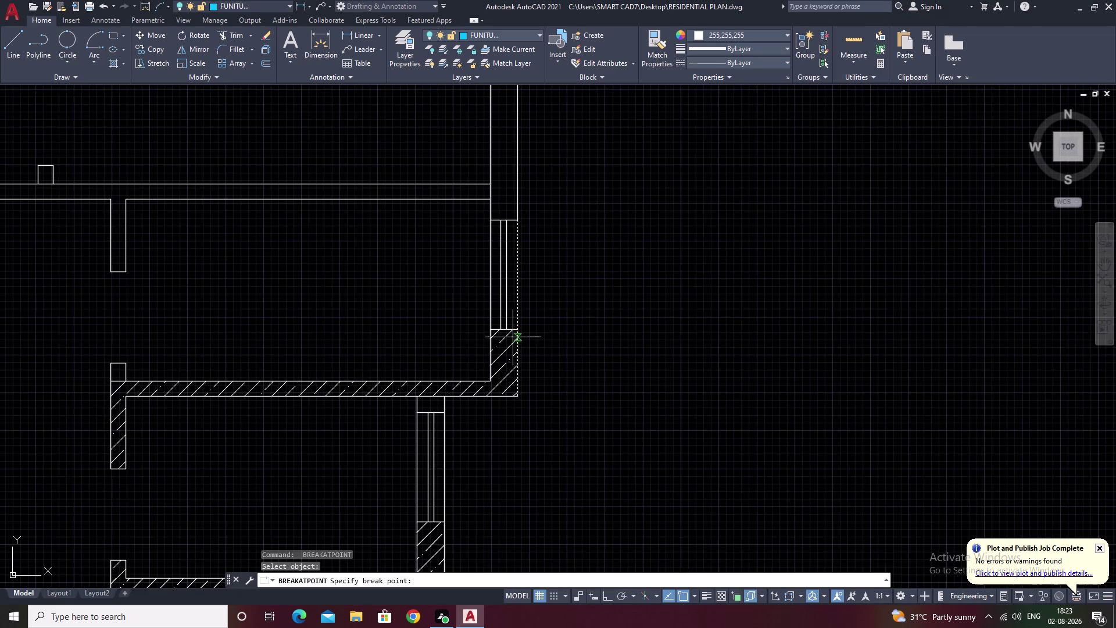
key(space)
click(517, 331)
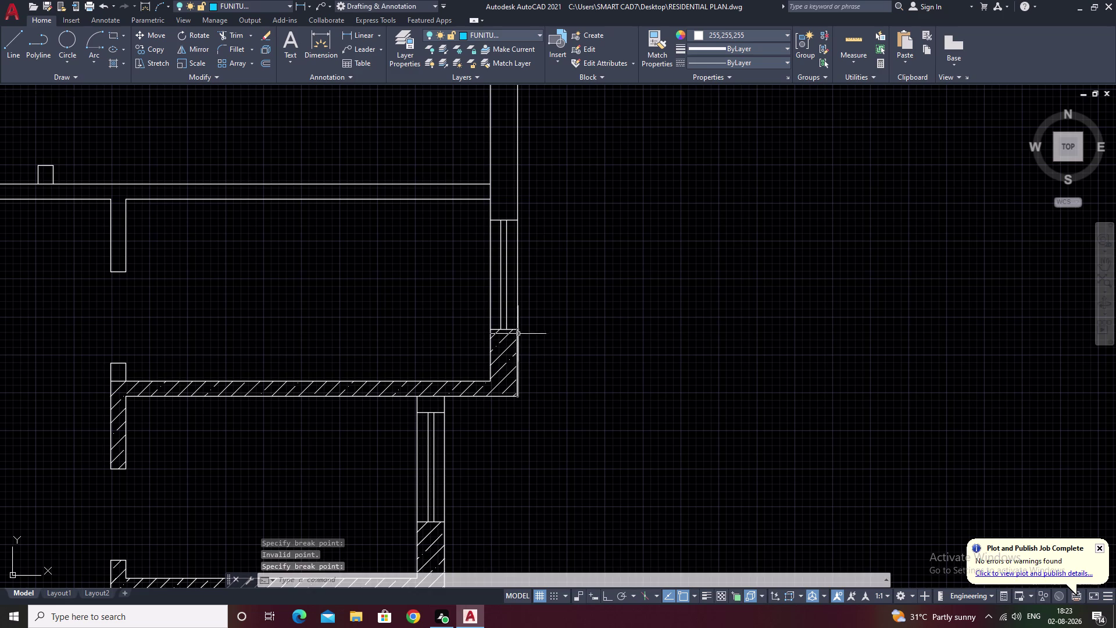
key(space)
click(490, 368)
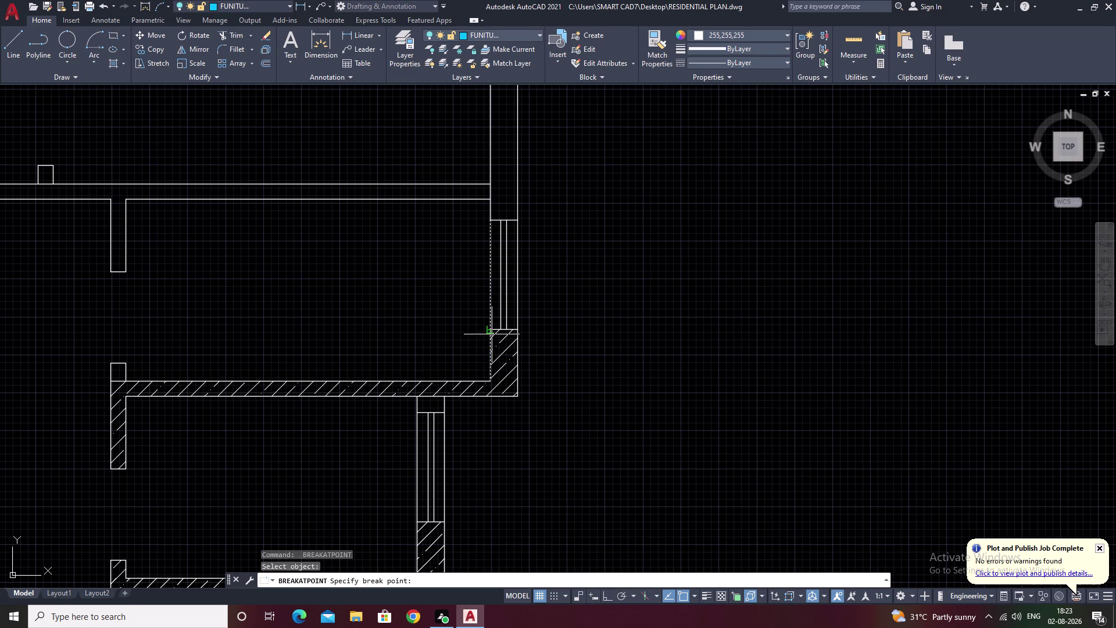
click(491, 331)
Split the top-right opening's right wall line.
scroll(down, 3)
middle_drag(561, 344, 690, 362)
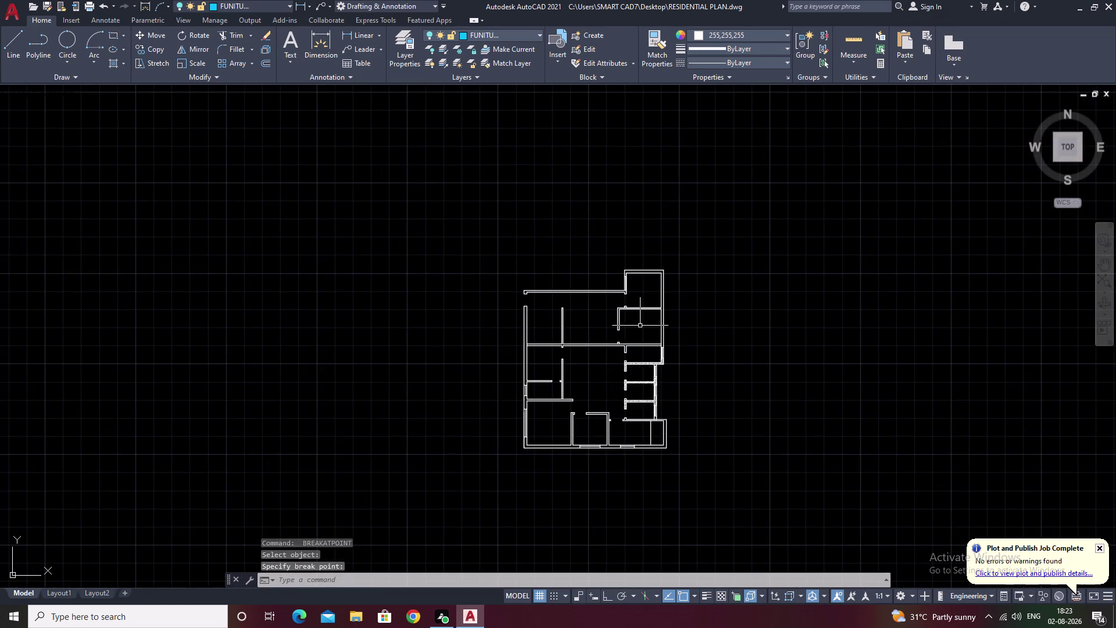
scroll(up, 3)
middle_drag(717, 319, 579, 389)
scroll(up, 3)
key(space)
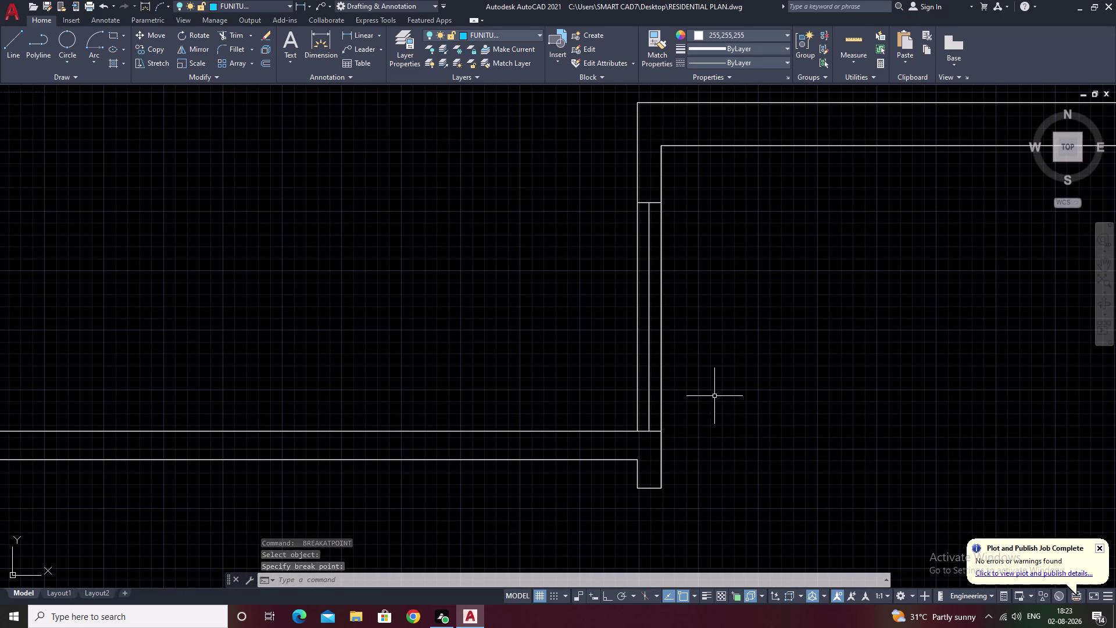
click(661, 373)
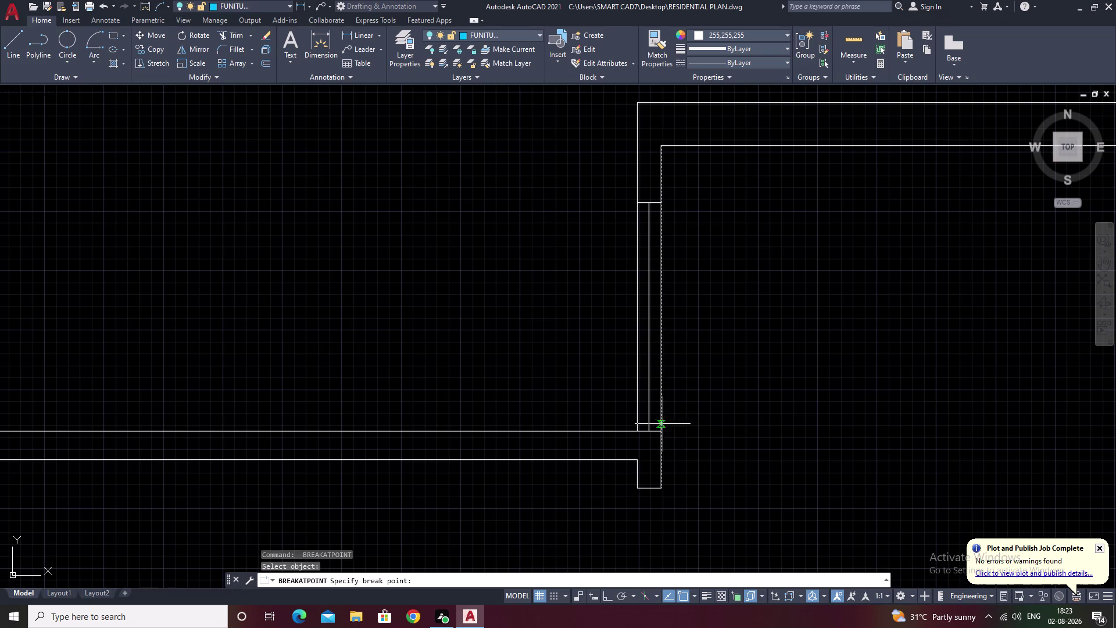
click(663, 432)
Split the inner, outer and lower wall lines at the window edge.
key(space)
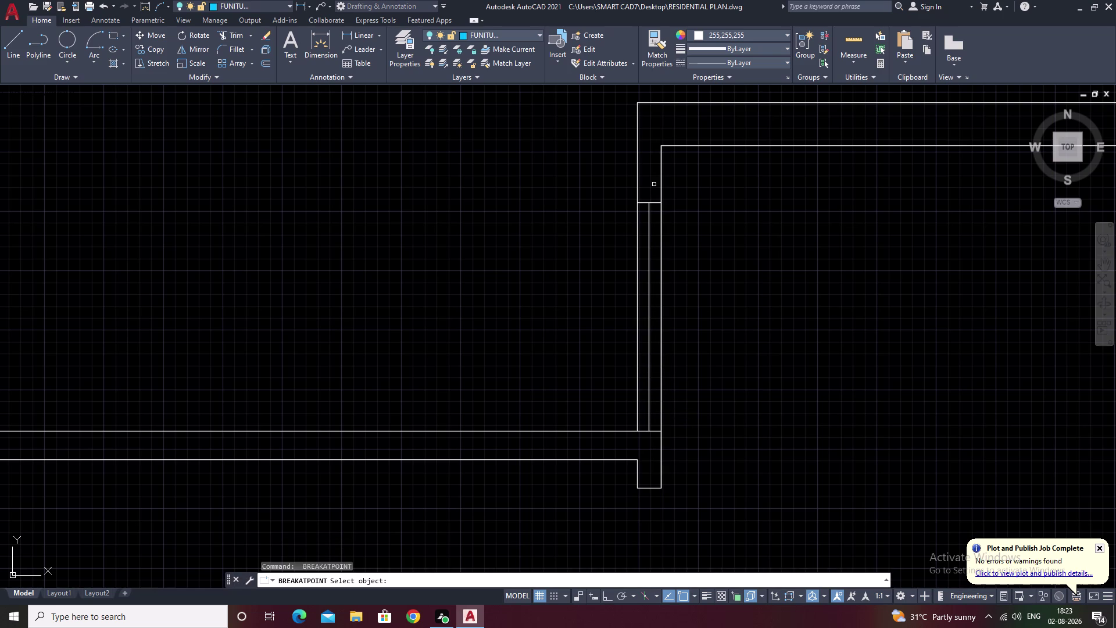
click(660, 179)
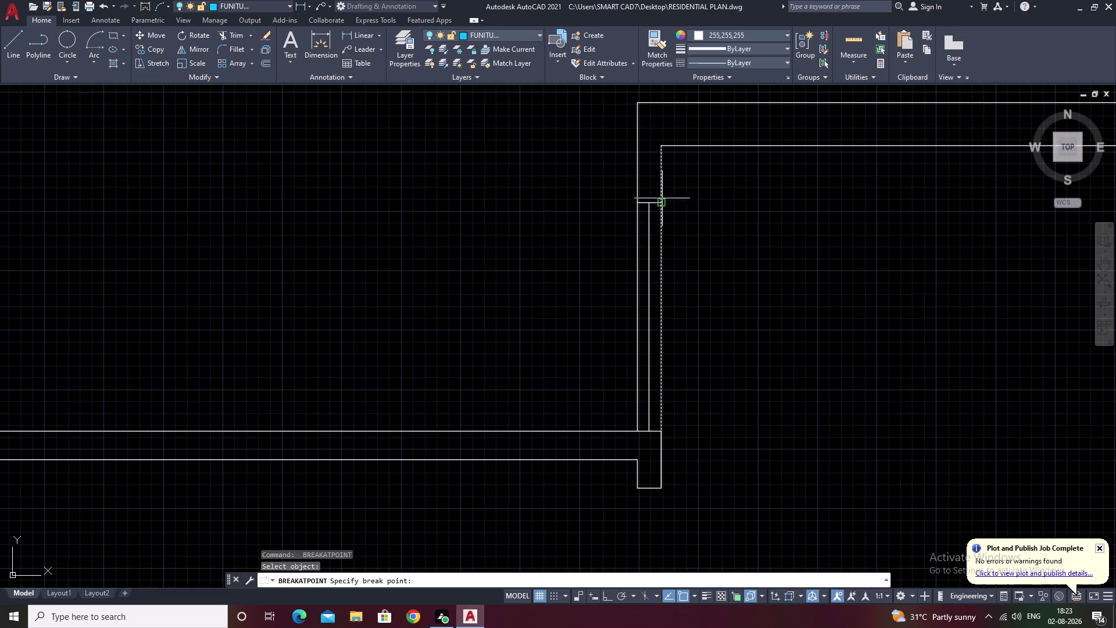
click(662, 203)
key(space)
click(637, 182)
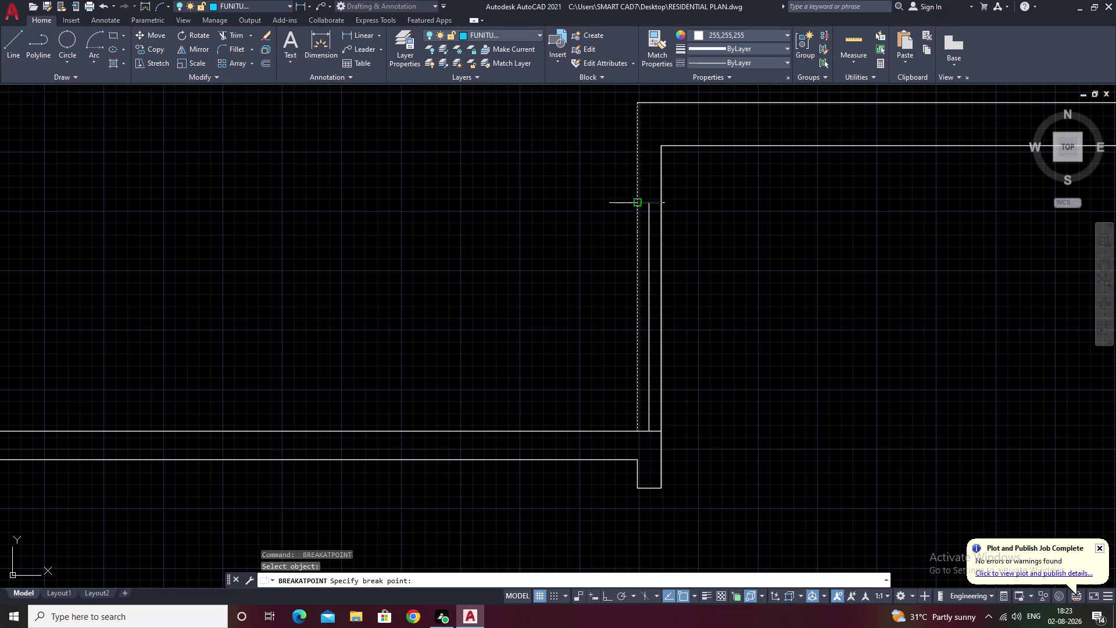
click(636, 200)
key(space)
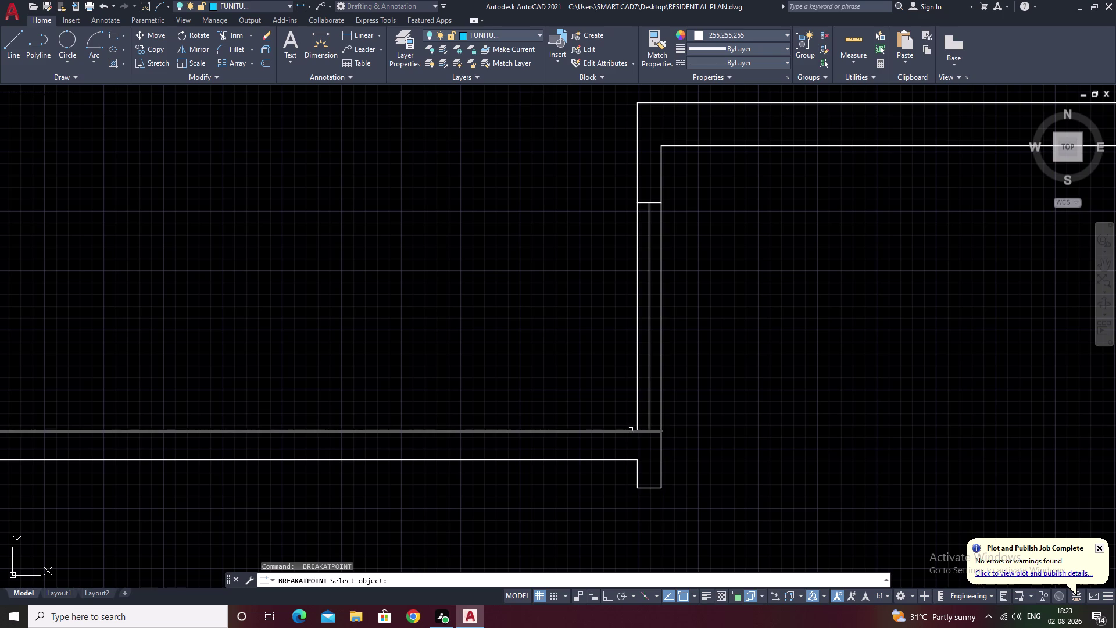
click(631, 430)
click(638, 431)
Pan across the plan toward the left wall and end the split command.
scroll(down, 3)
middle_drag(711, 414, 711, 414)
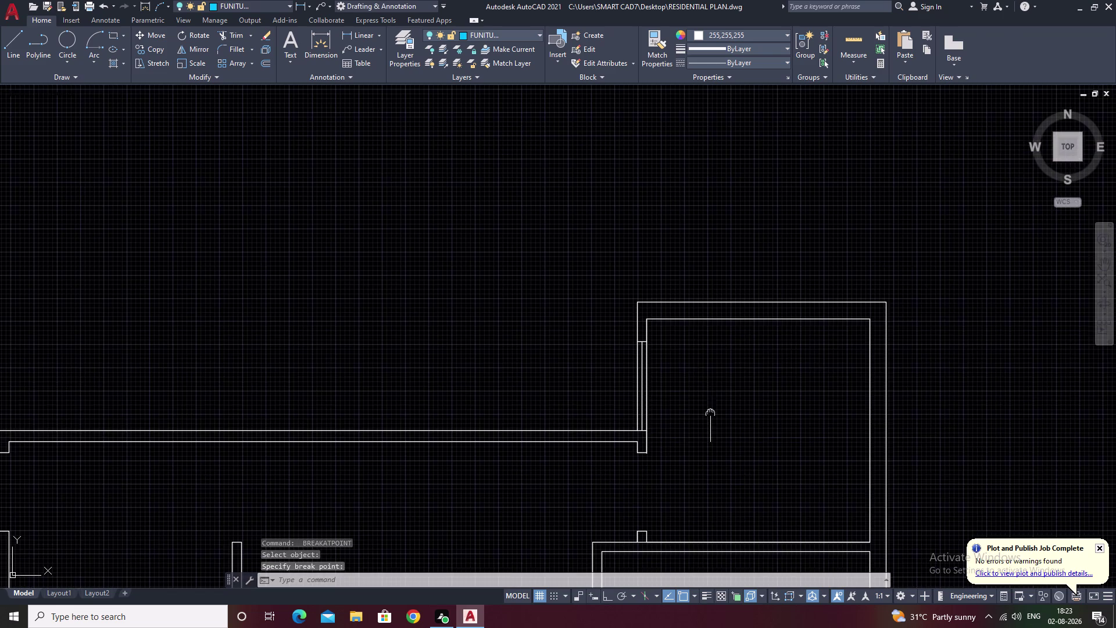
middle_drag(711, 413, 740, 289)
scroll(down, 3)
middle_drag(568, 379, 647, 247)
middle_drag(676, 318, 699, 214)
middle_drag(725, 353, 724, 296)
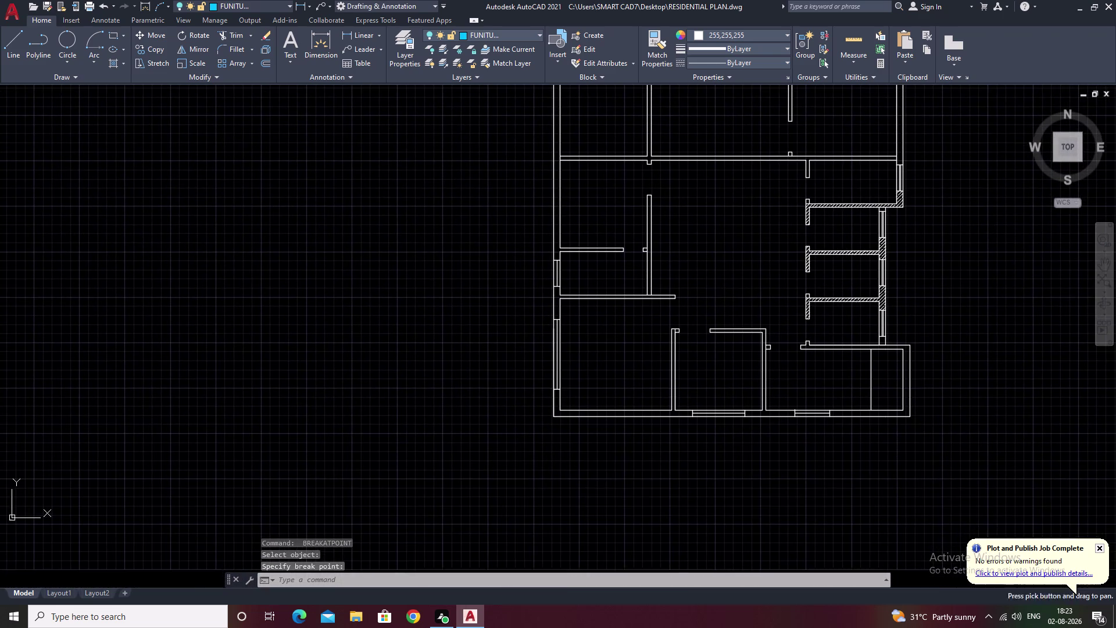
key(Escape)
scroll(up, 3)
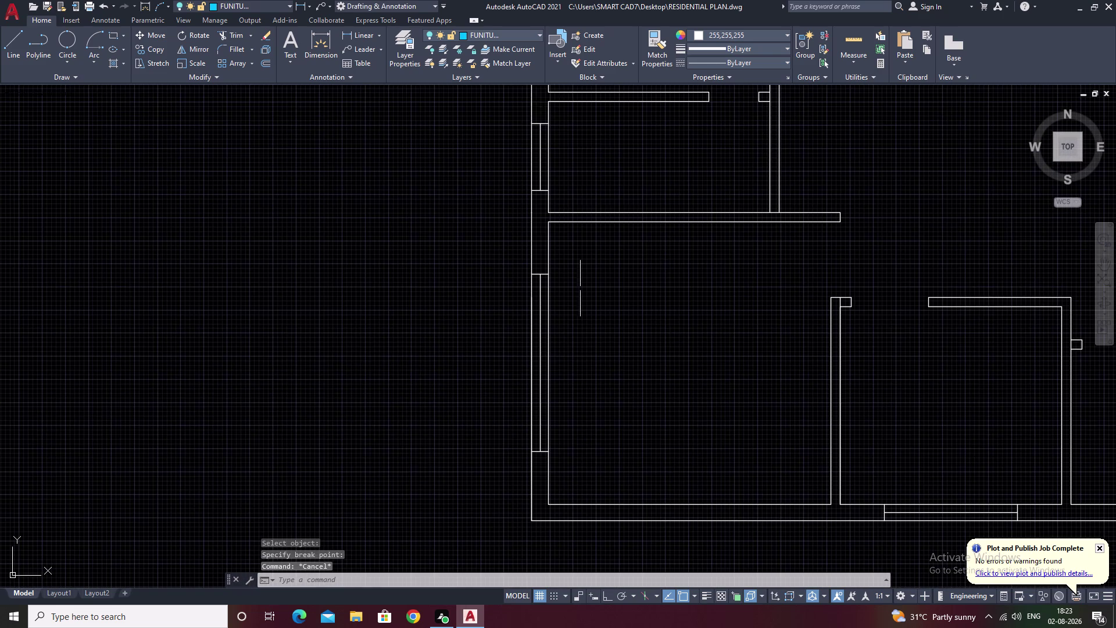
click(539, 34)
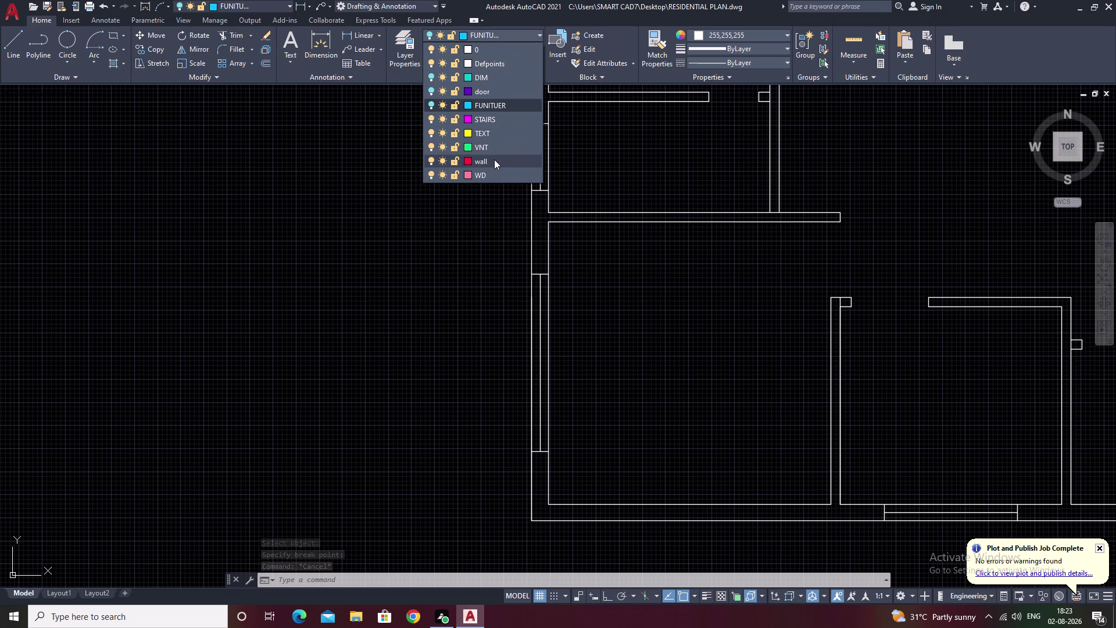
Make WD the current layer and try selecting the left wall's window lines.
click(490, 178)
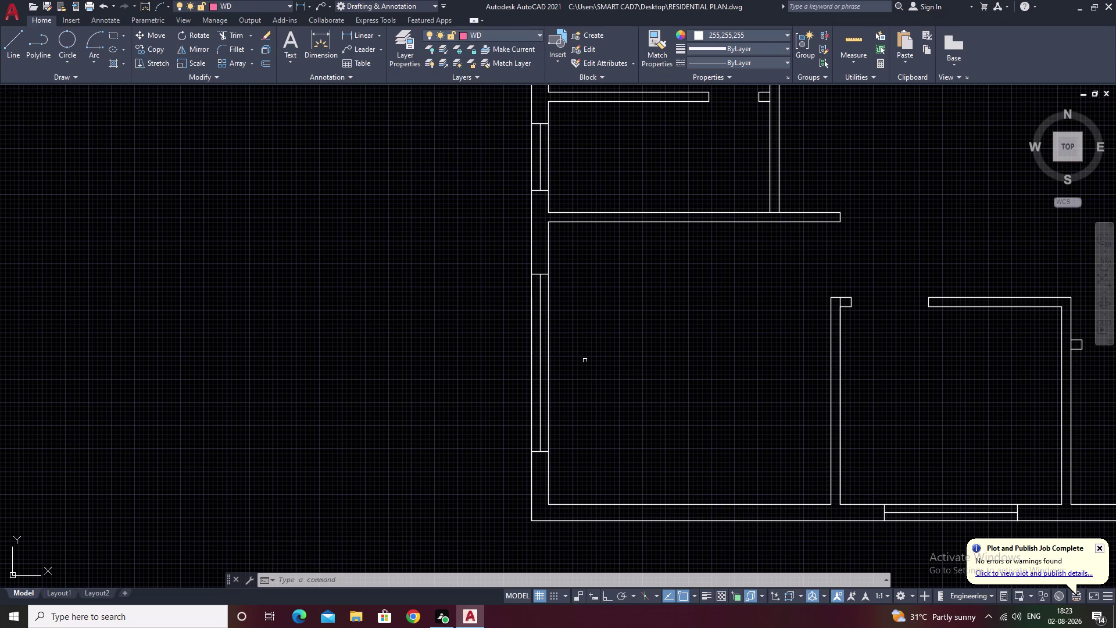
drag(594, 348, 491, 363)
scroll(down, 3)
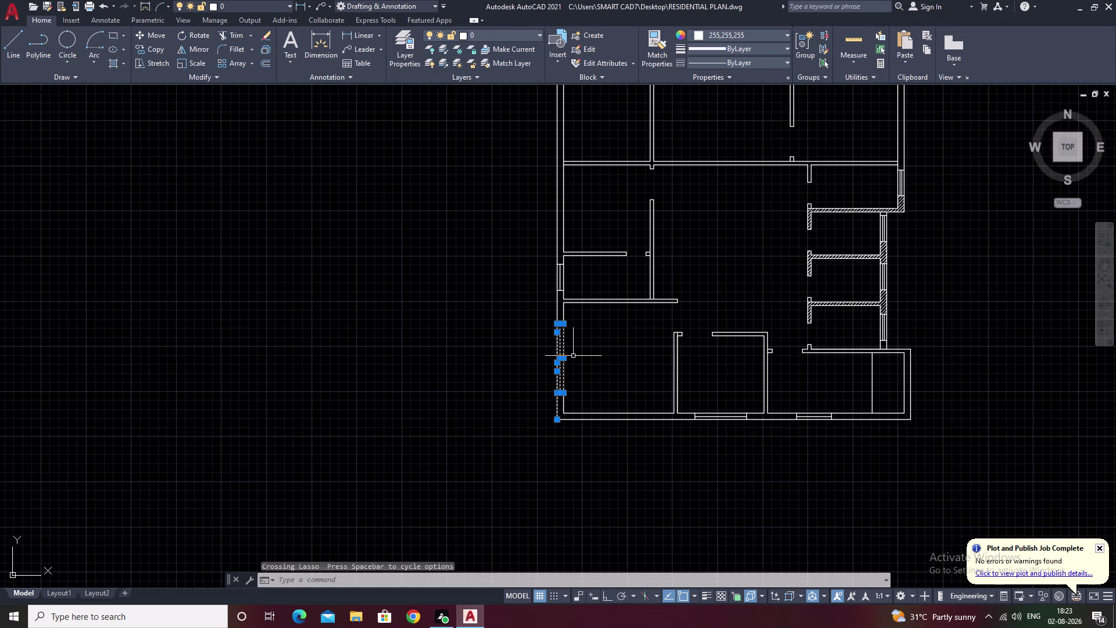
key(Escape)
scroll(up, 3)
drag(569, 343, 509, 347)
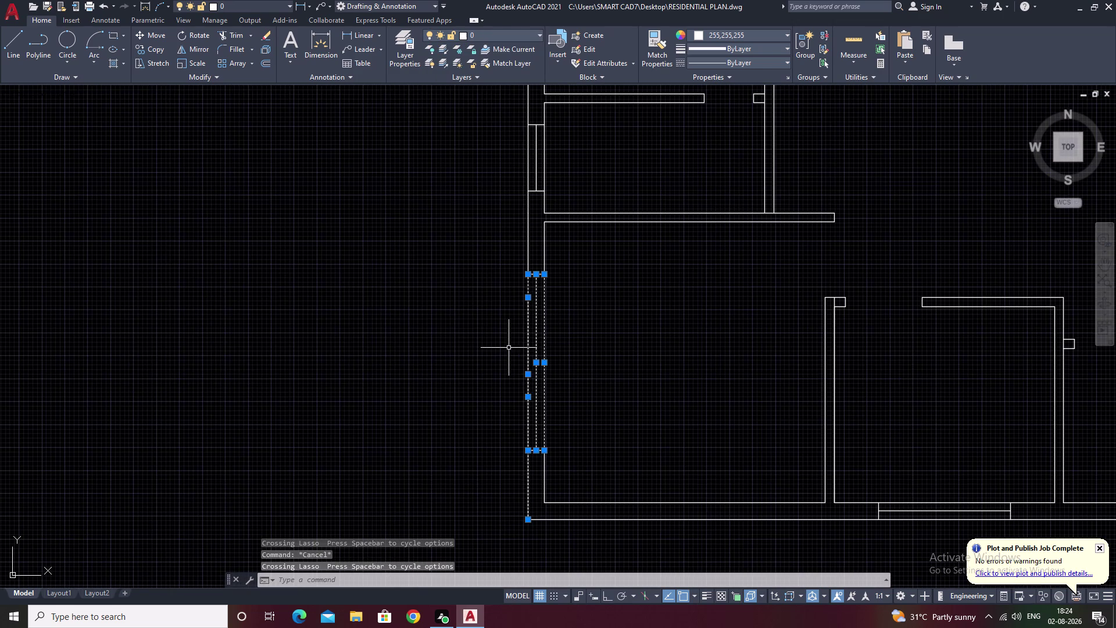
scroll(down, 3)
key(Escape)
scroll(up, 3)
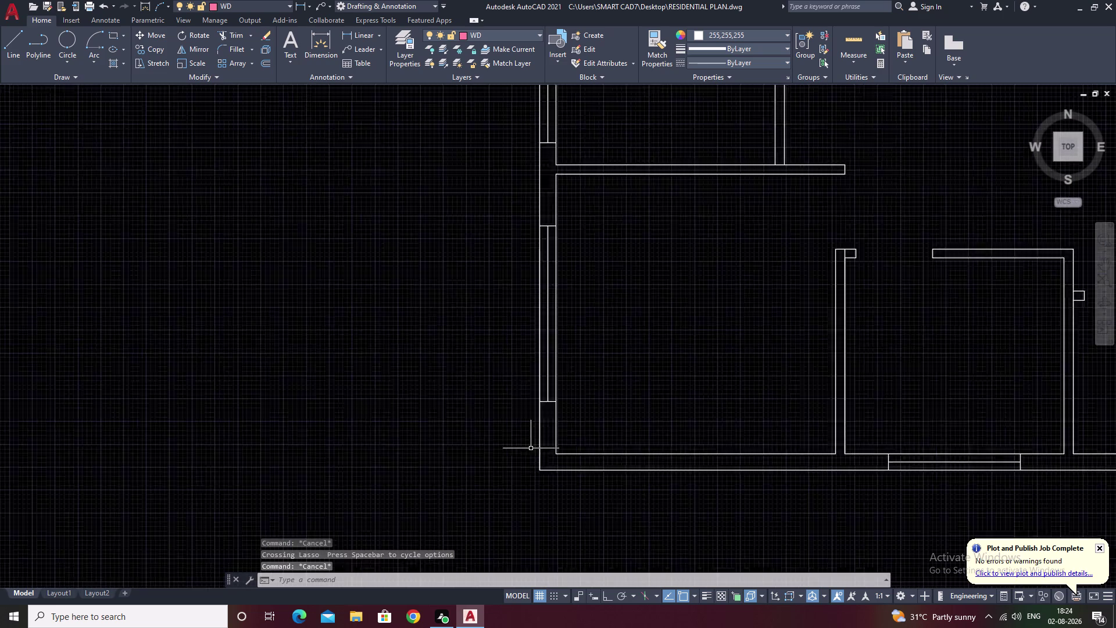
Use BR to split the left wall line at the window edge.
text(B)
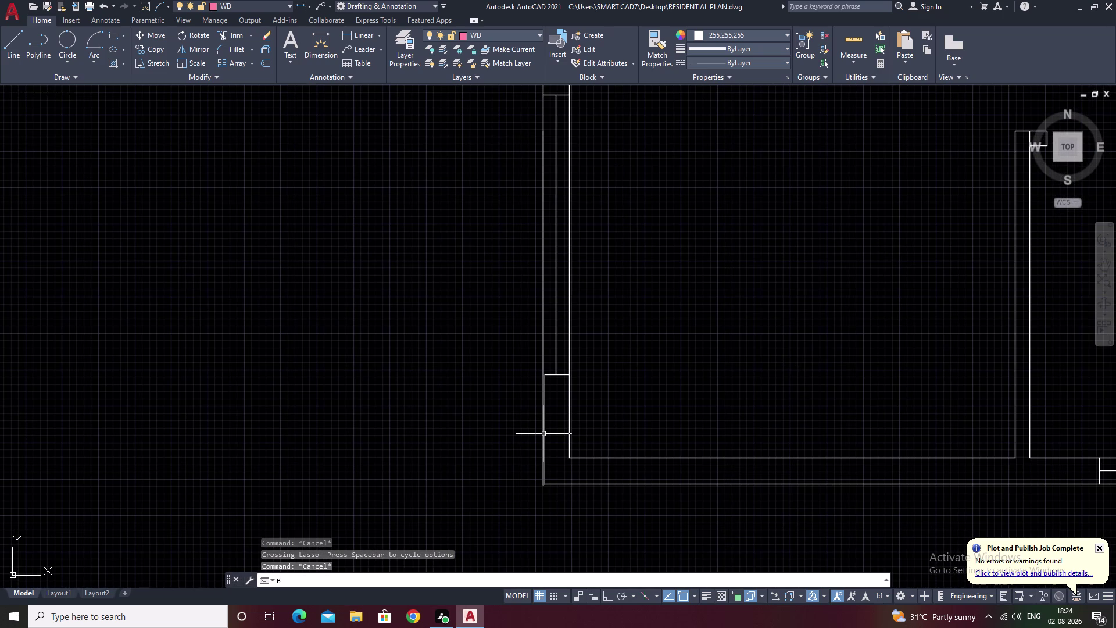
text(R)
click(314, 495)
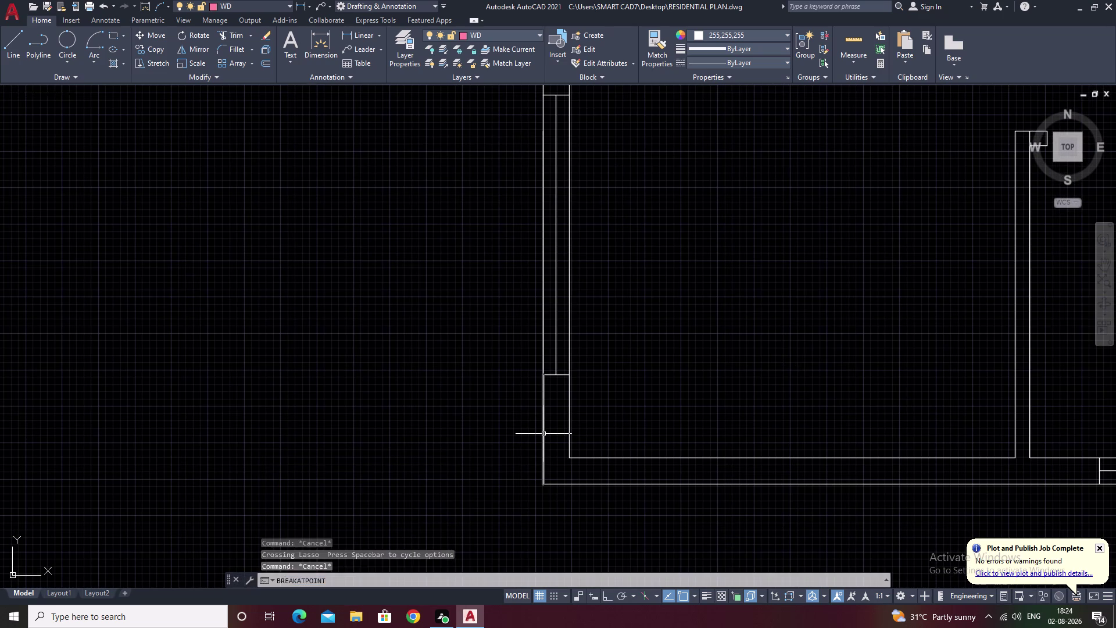
click(545, 430)
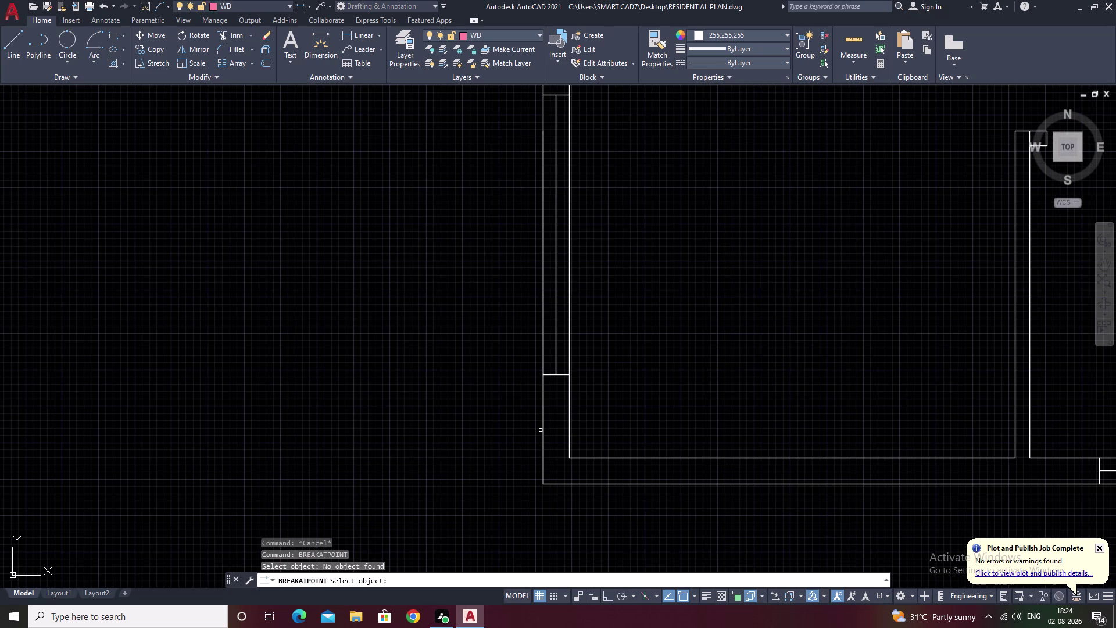
click(542, 431)
scroll(up, 3)
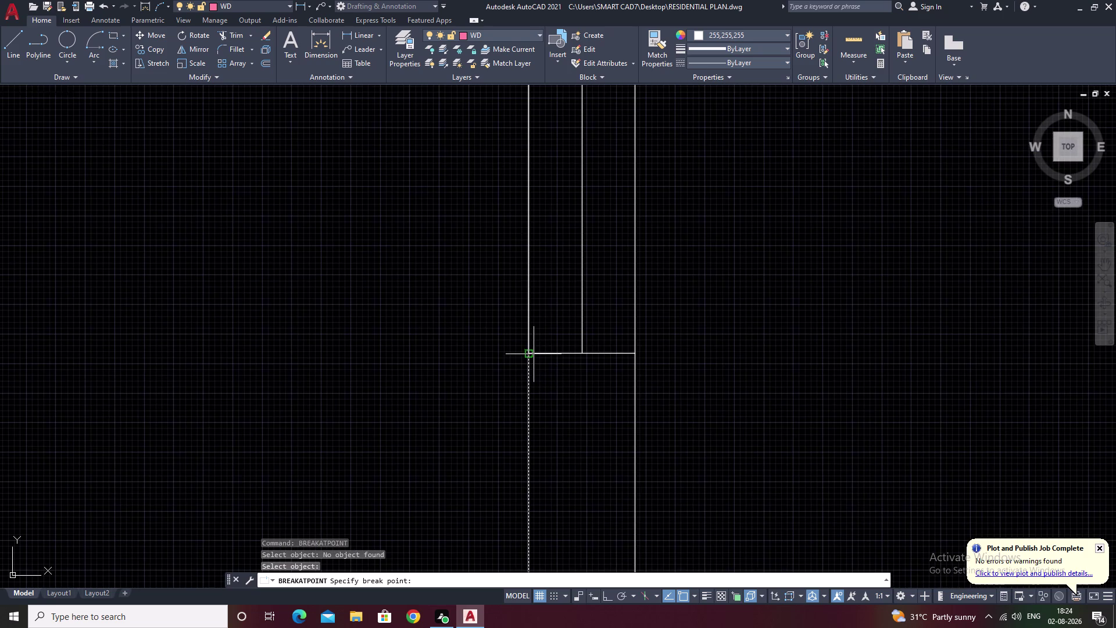
click(532, 354)
scroll(down, 3)
scroll(down, 3)
middle_drag(663, 358, 659, 404)
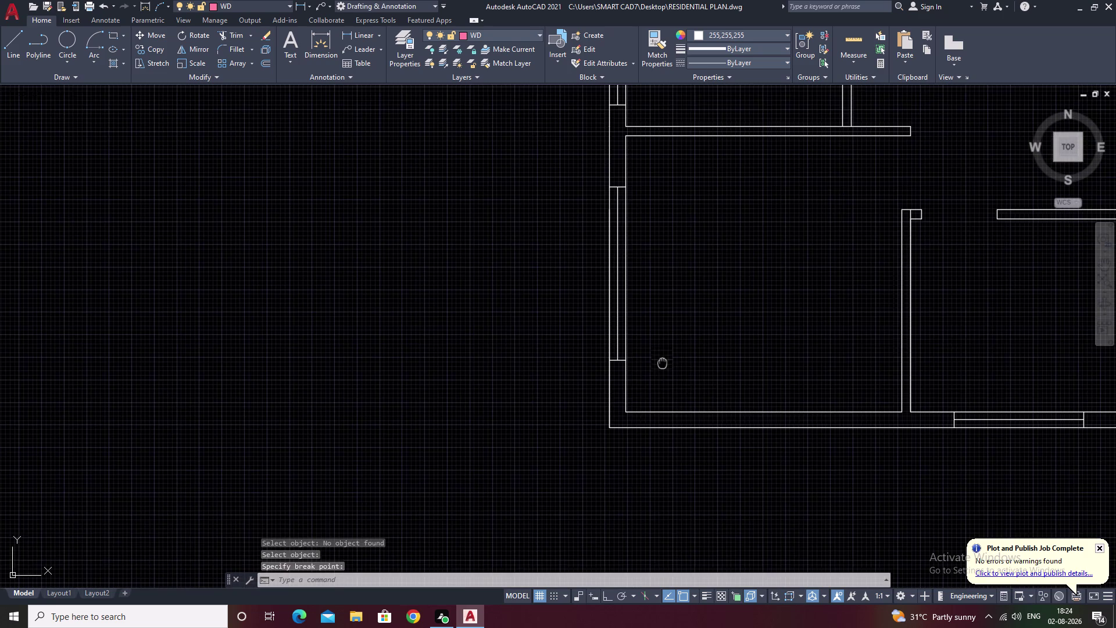
middle_drag(658, 404, 658, 418)
key(Escape)
Select the wall lines around the window and pan along them to the window jamb.
drag(648, 342, 573, 330)
click(573, 331)
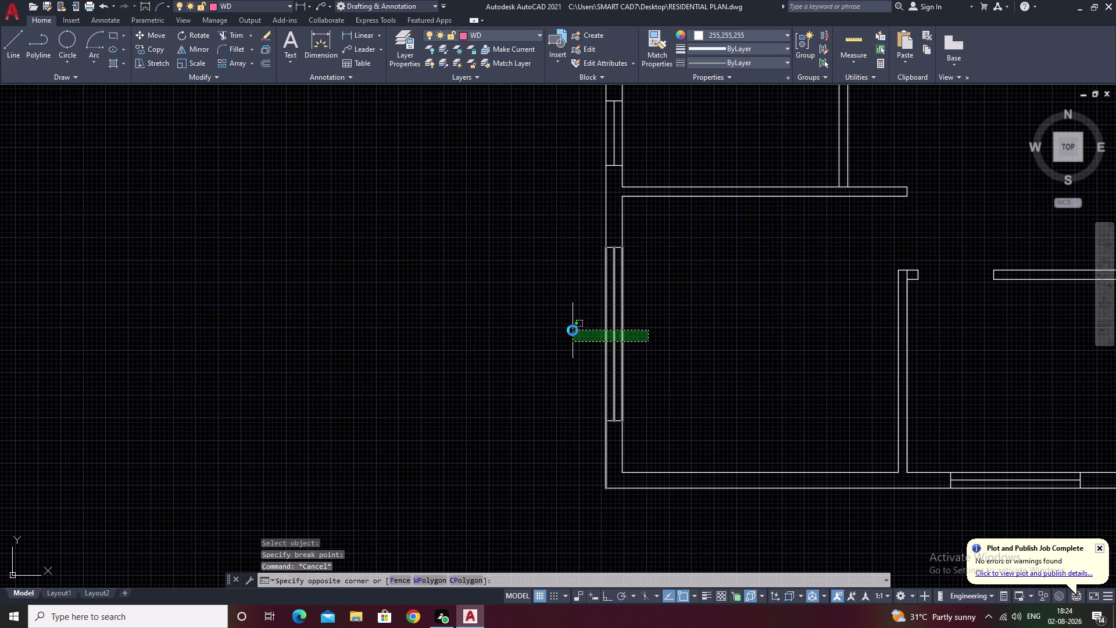
scroll(up, 3)
middle_drag(620, 378, 664, 301)
scroll(down, 3)
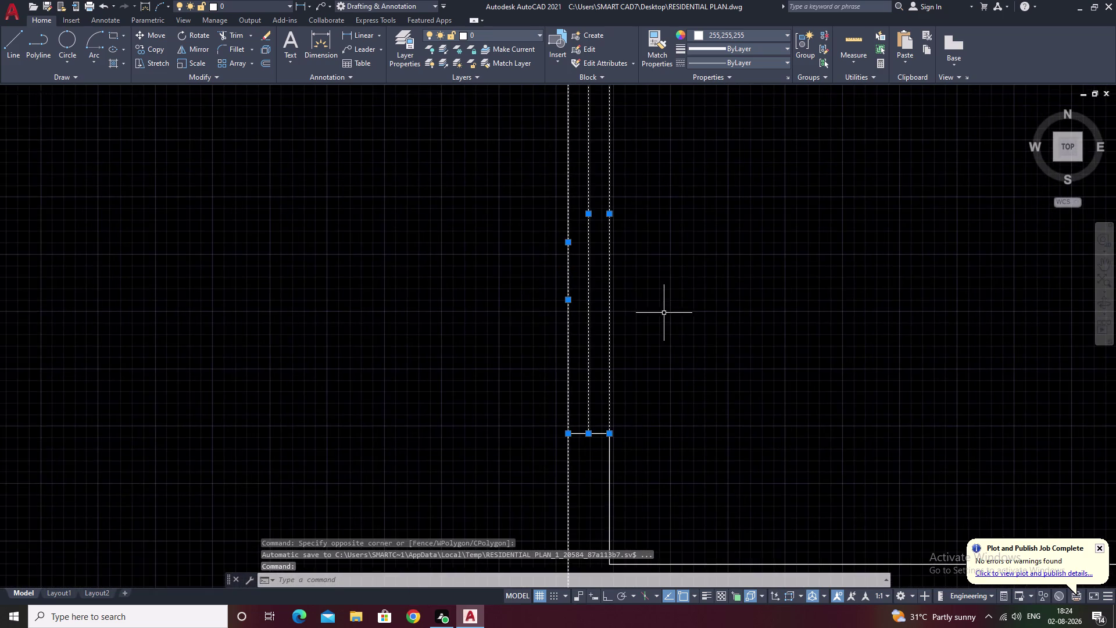
scroll(down, 3)
scroll(down, 3)
middle_drag(671, 324, 635, 372)
scroll(up, 3)
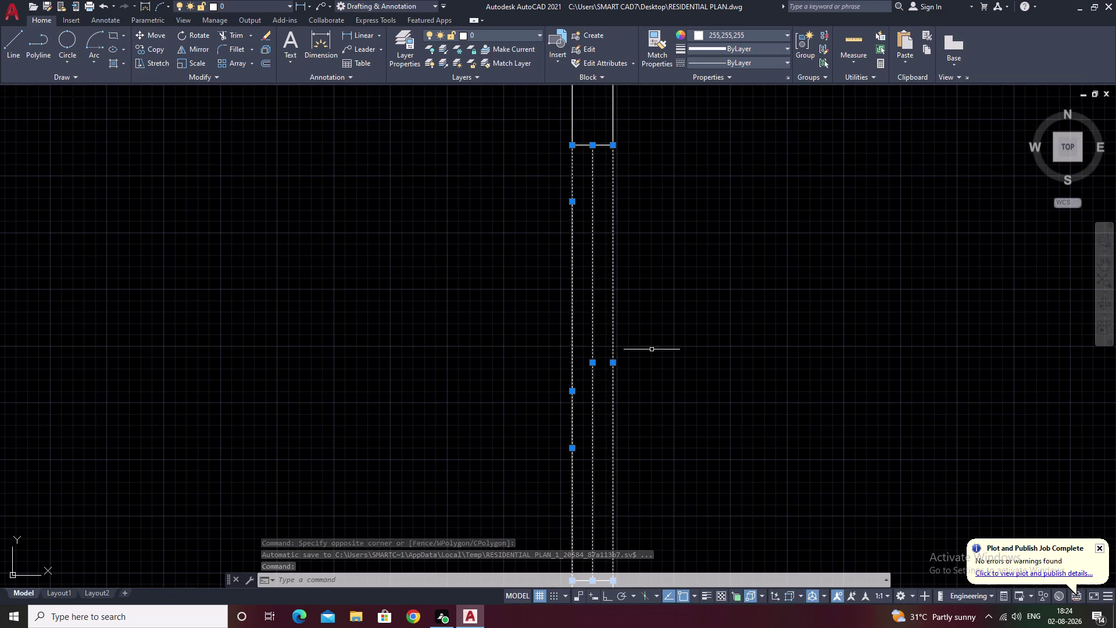
middle_drag(661, 352, 697, 207)
middle_drag(710, 290, 723, 219)
key(Escape)
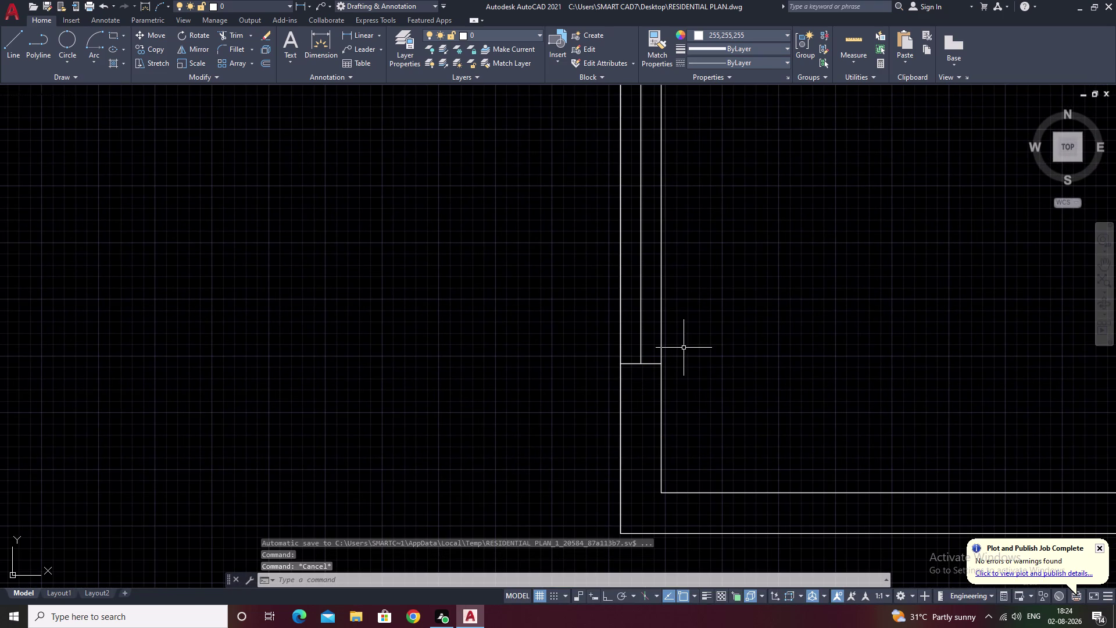
click(620, 410)
key(Escape)
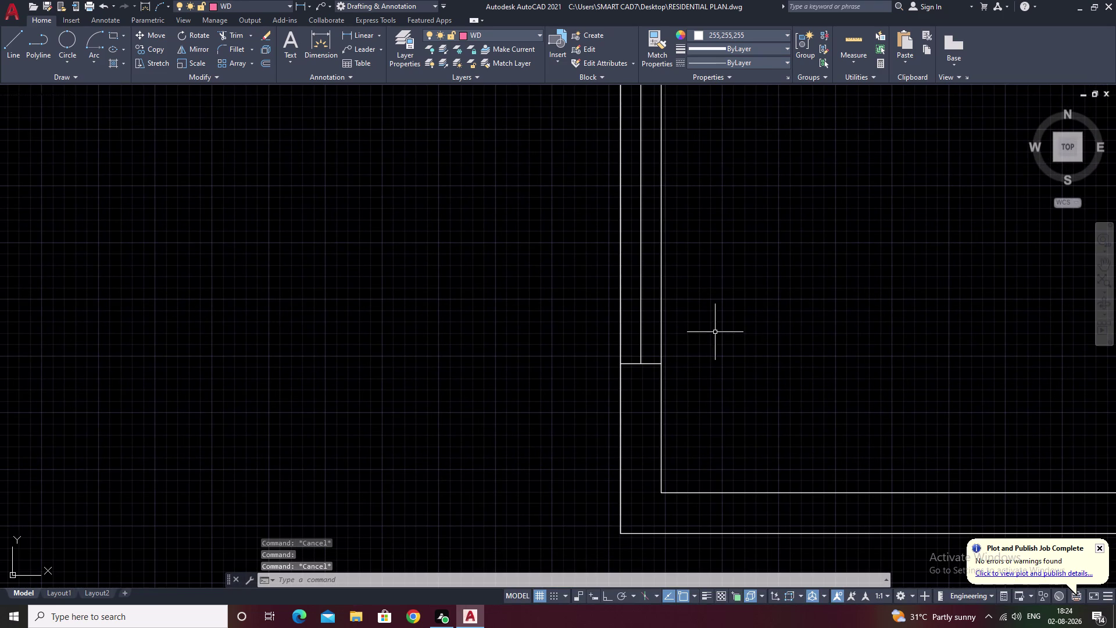
Erase the leftover wall line segment below the window.
click(620, 398)
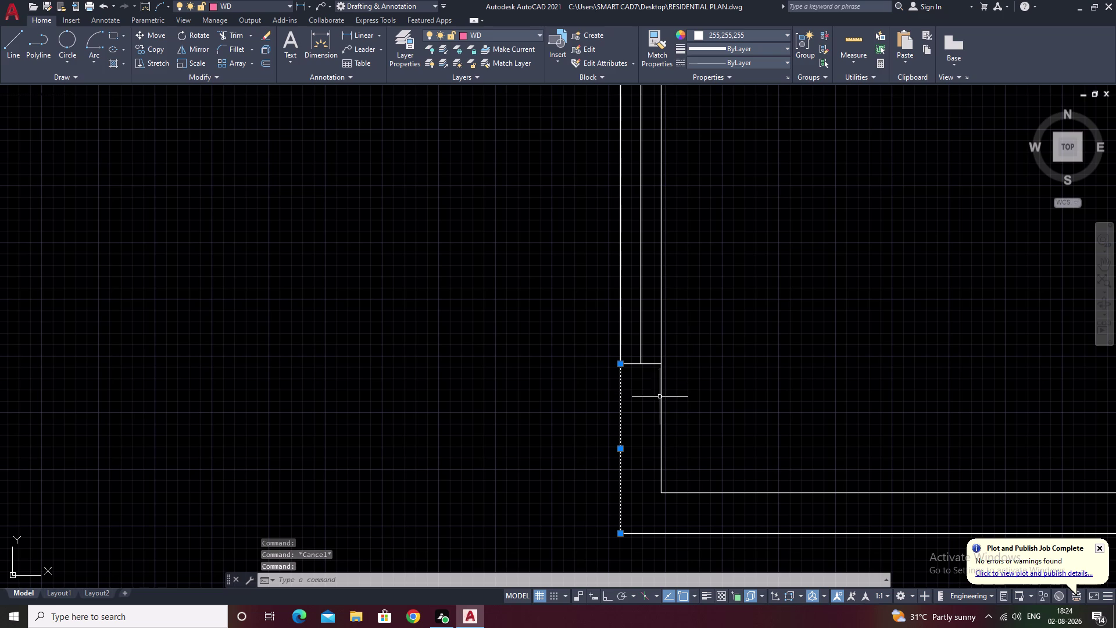
text(E)
key(space)
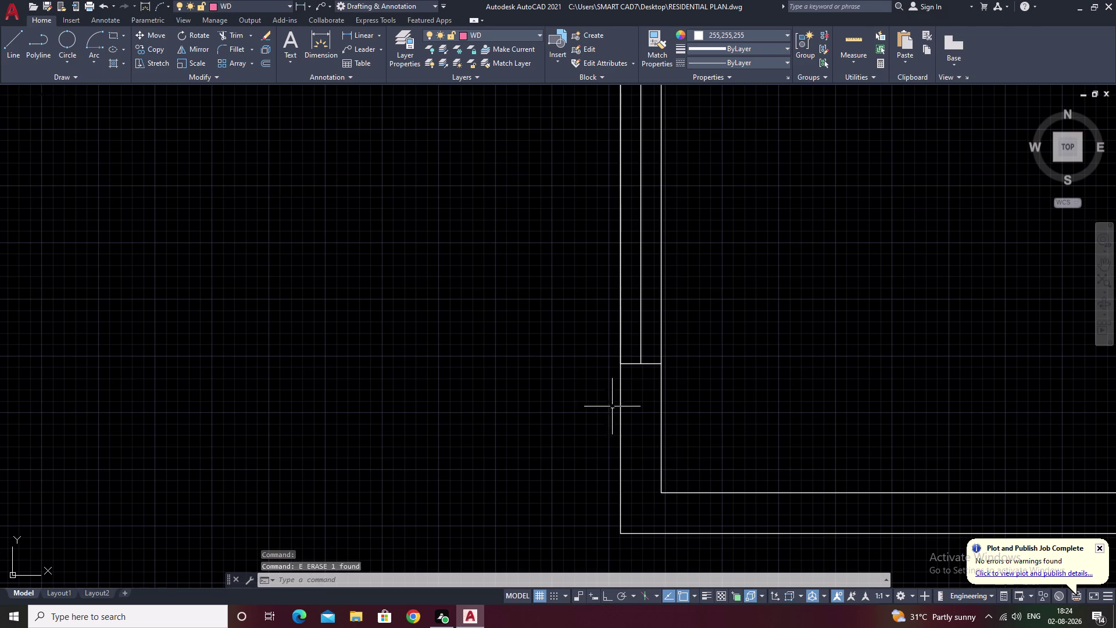
click(622, 406)
key(Escape)
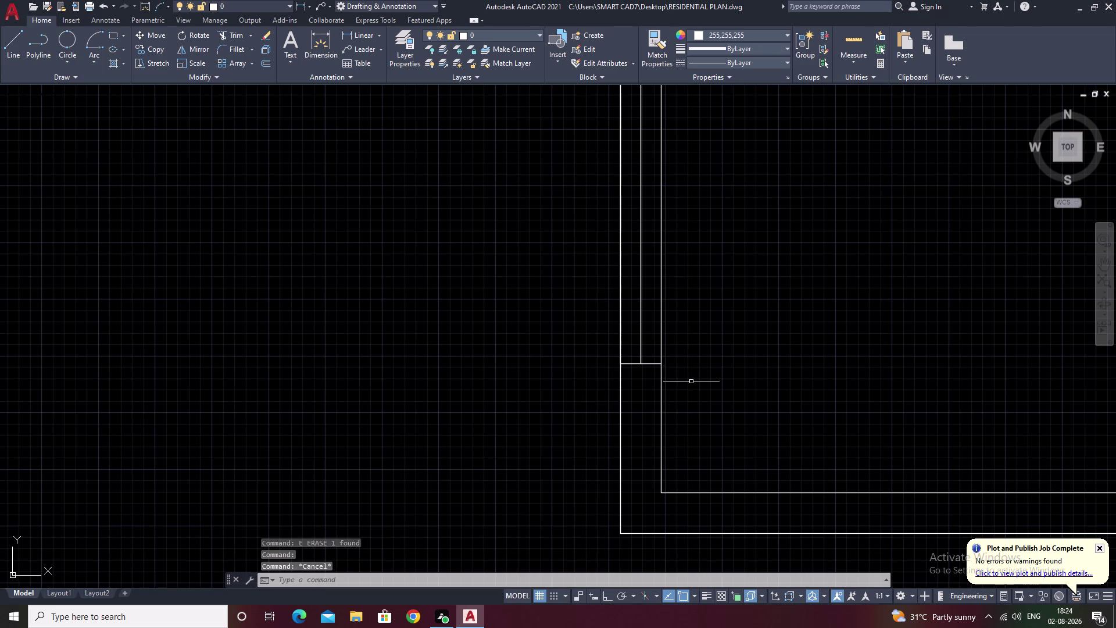
Try breaking the left wall line with BR, then undo the break.
text(BR)
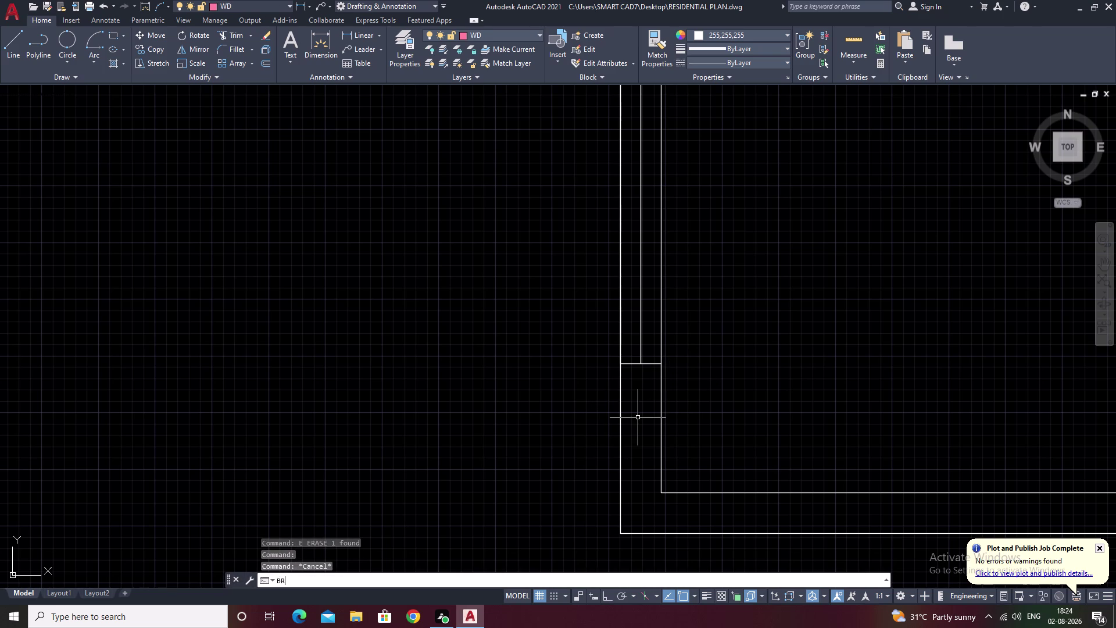
key(space)
click(620, 429)
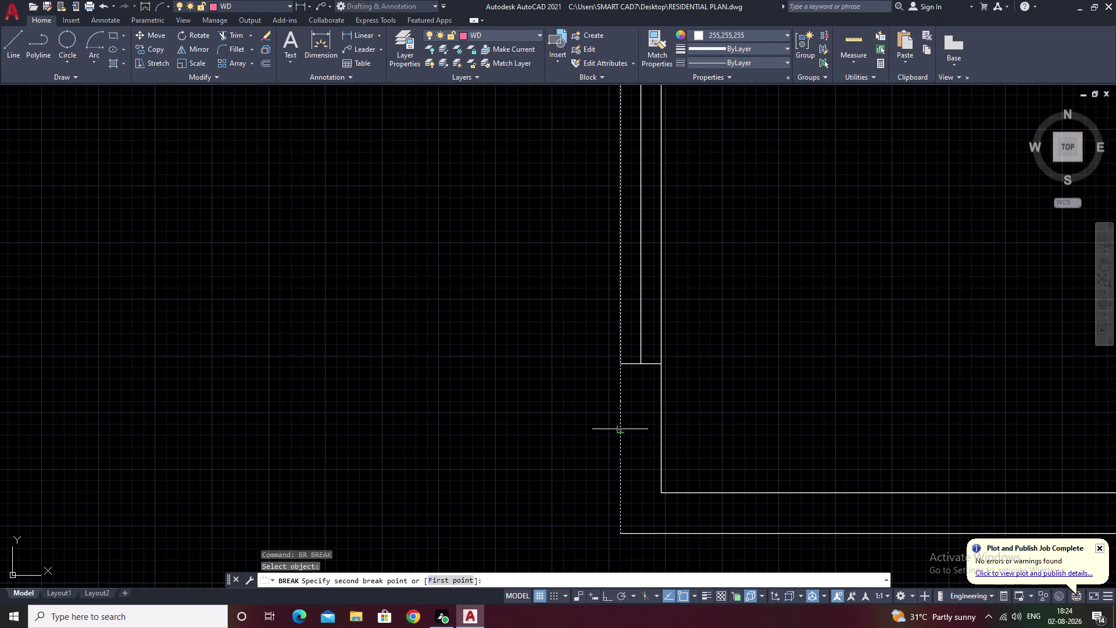
click(622, 366)
scroll(down, 3)
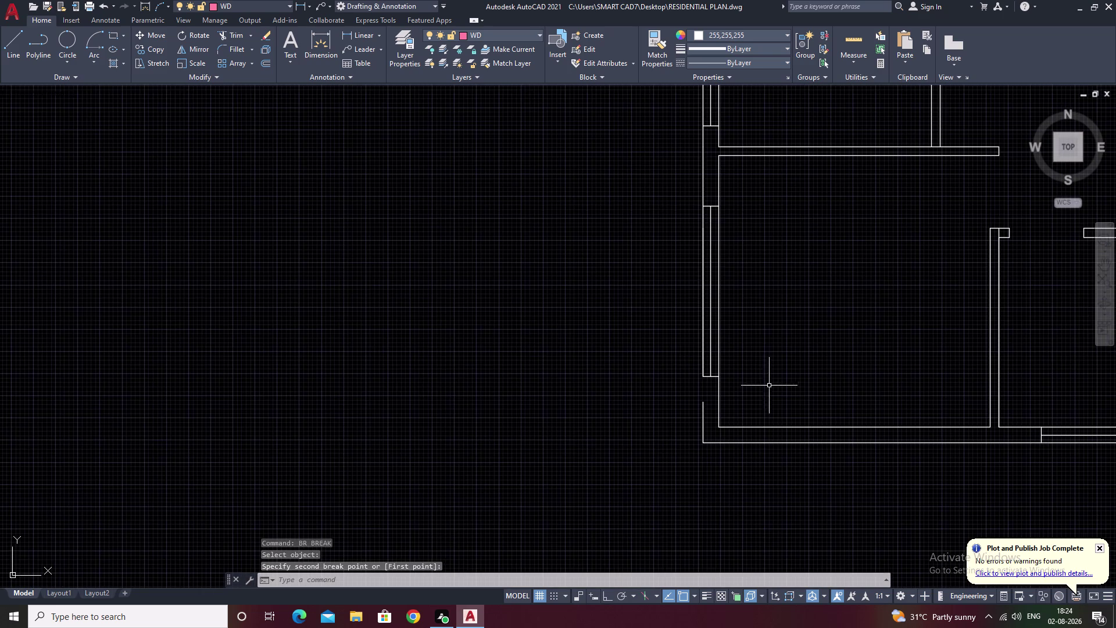
key(ctrl+z)
key(ctrl+z)
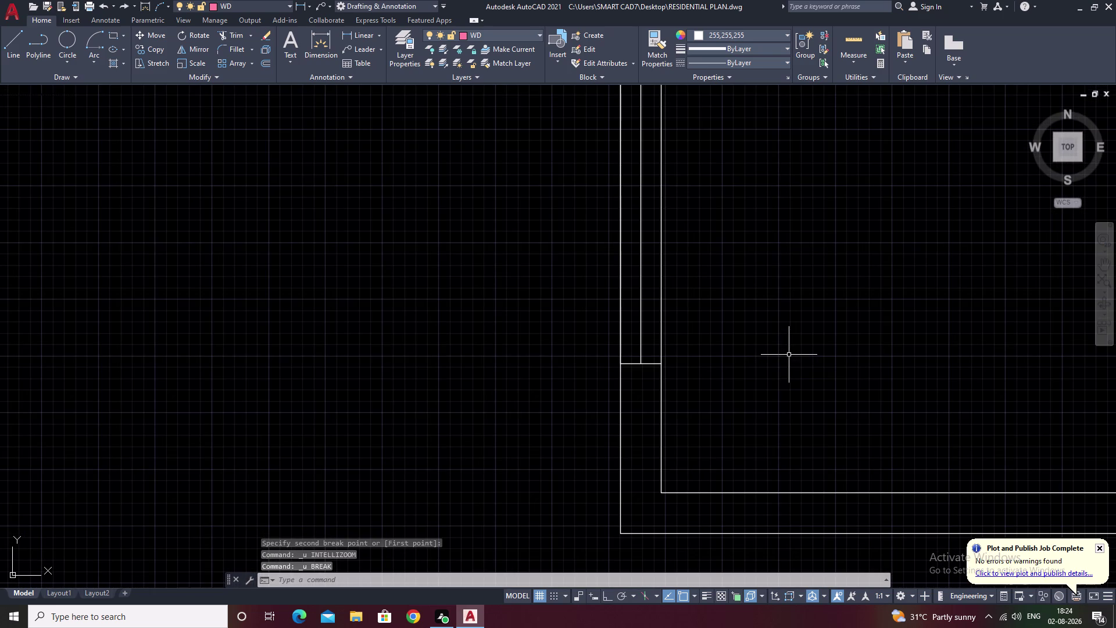
key(Escape)
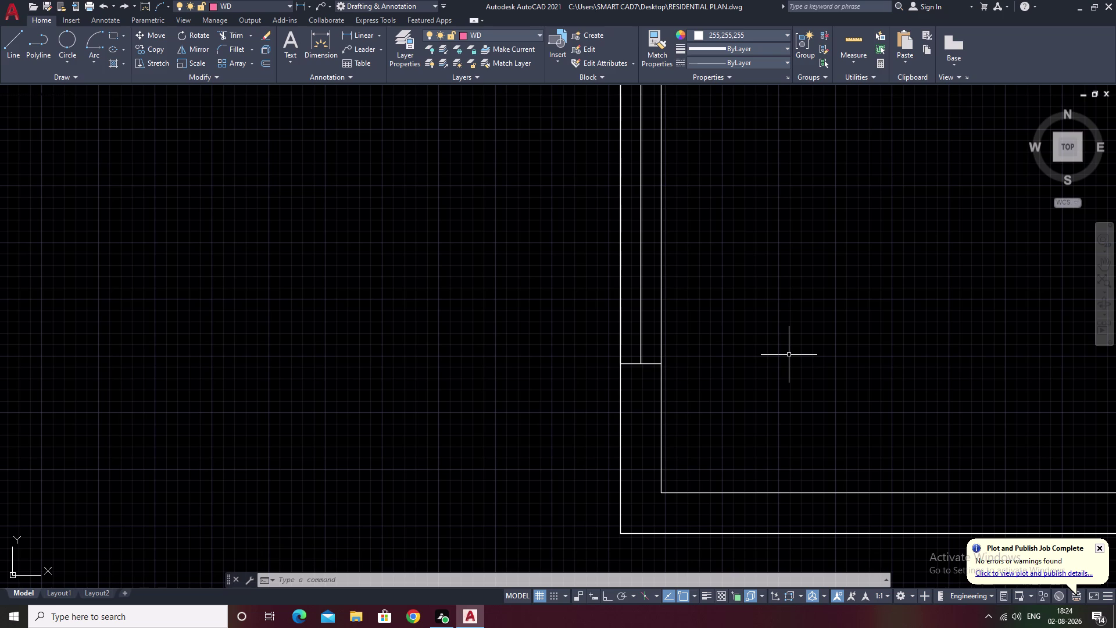
middle_drag(791, 290, 687, 409)
scroll(down, 3)
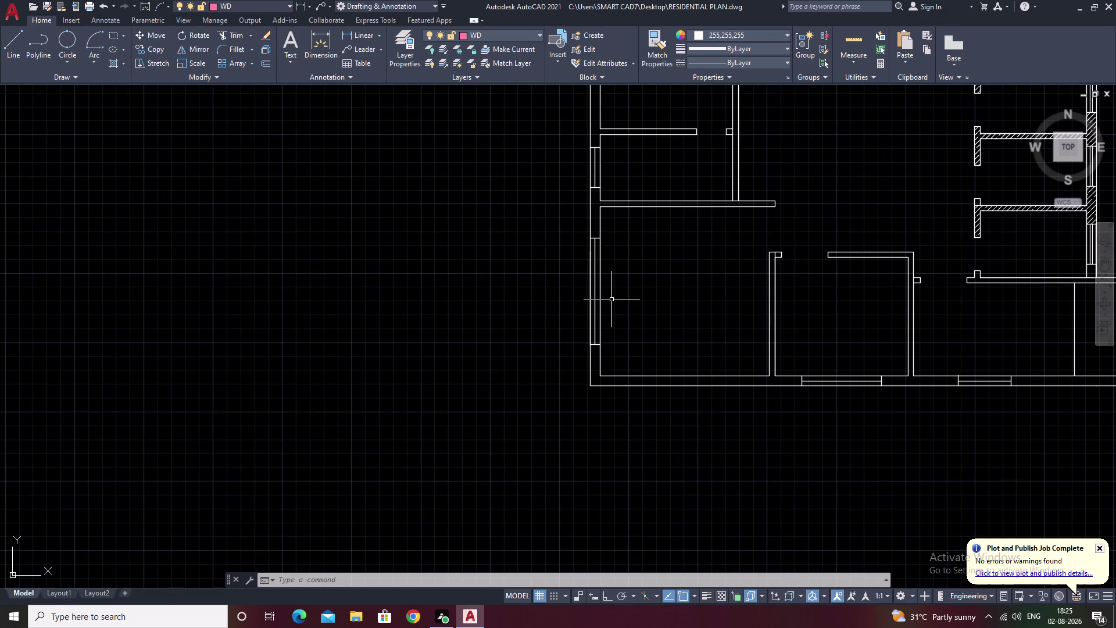
scroll(up, 3)
middle_drag(599, 266, 623, 215)
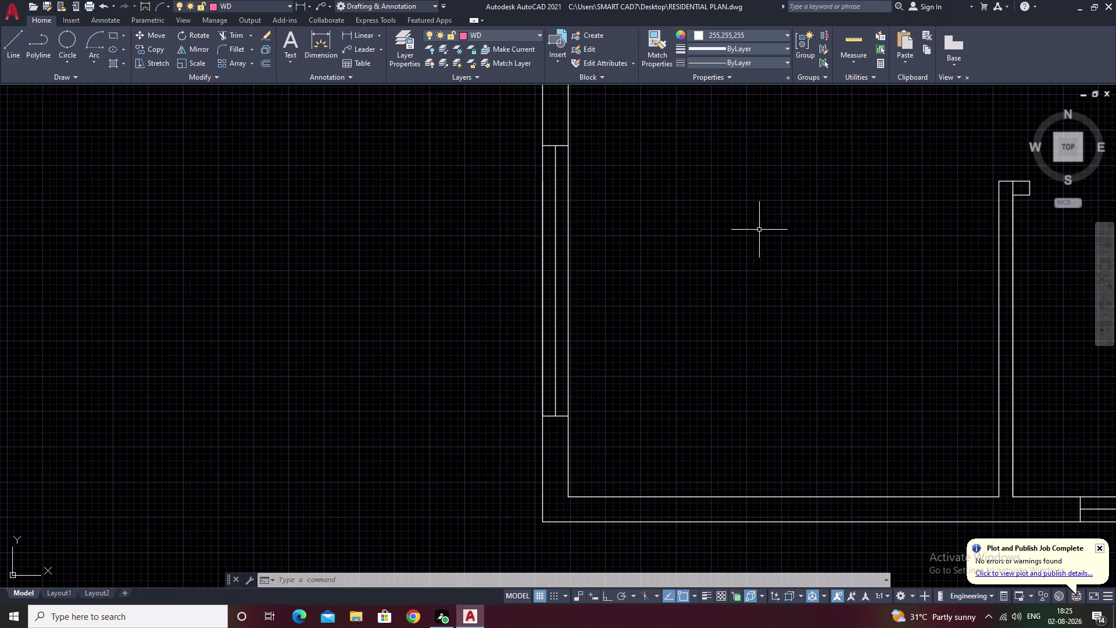
middle_drag(662, 225, 540, 303)
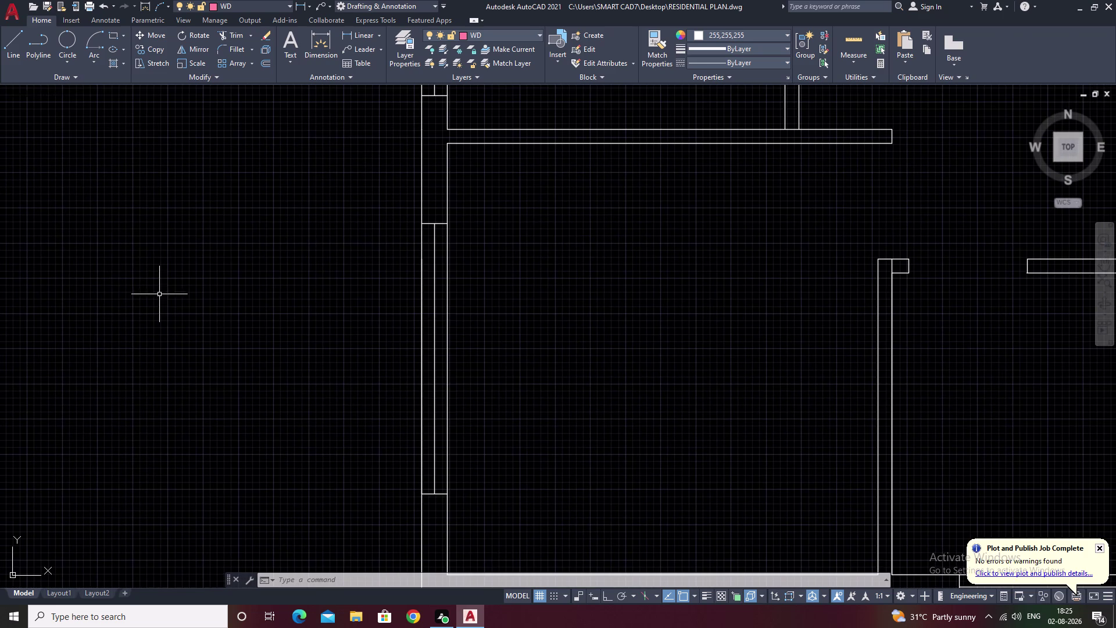
Move the left-wall window lines onto the WD layer.
key(Escape)
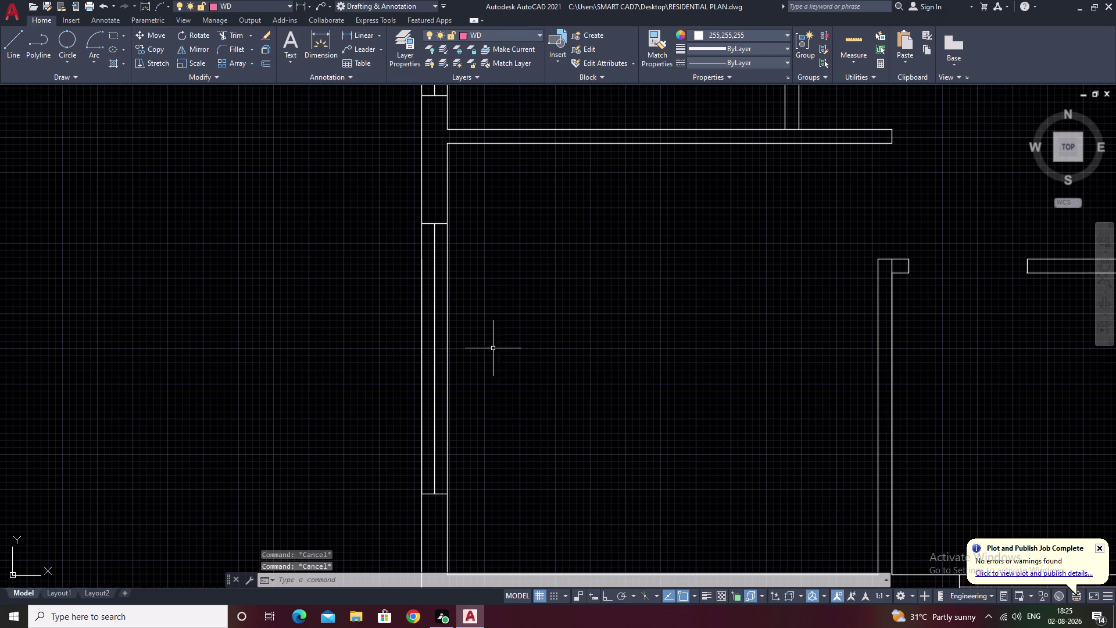
drag(493, 348, 386, 362)
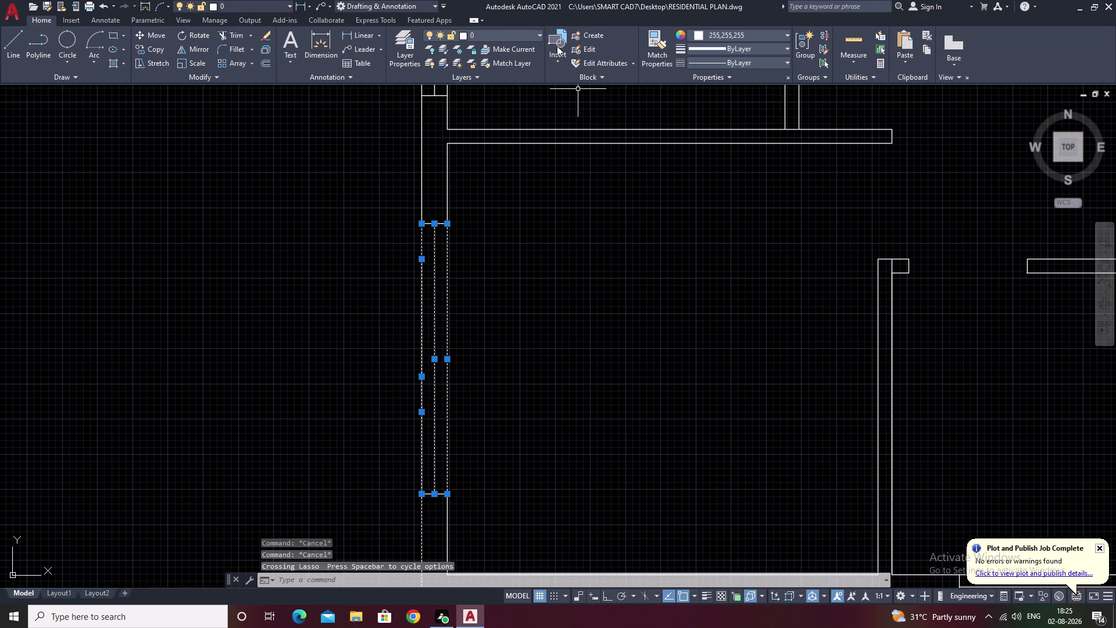
click(539, 32)
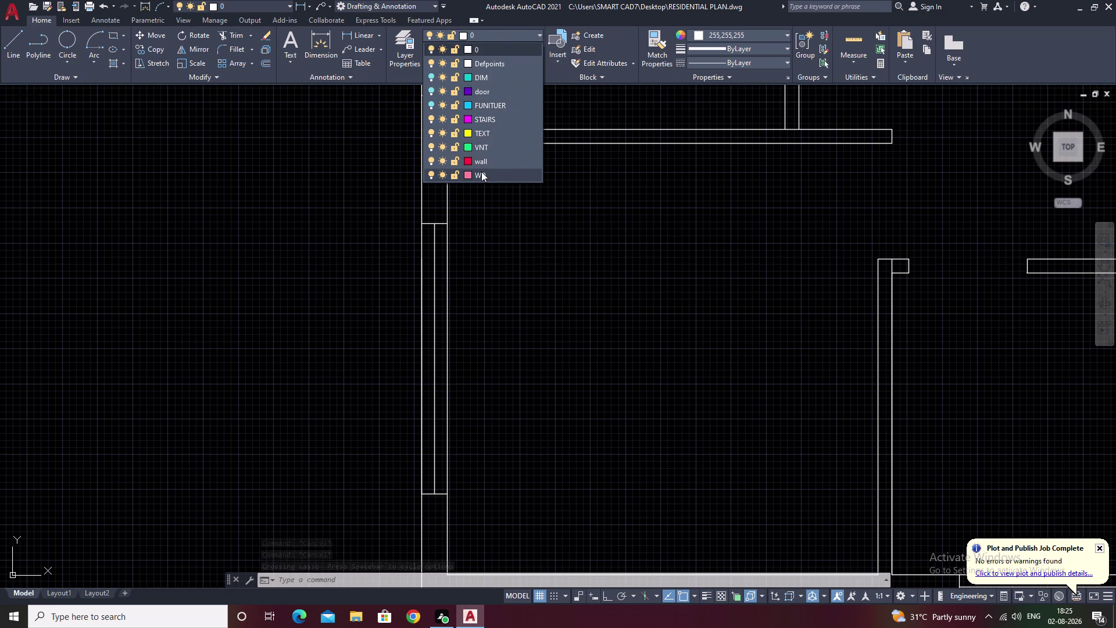
click(481, 171)
click(487, 255)
key(Escape)
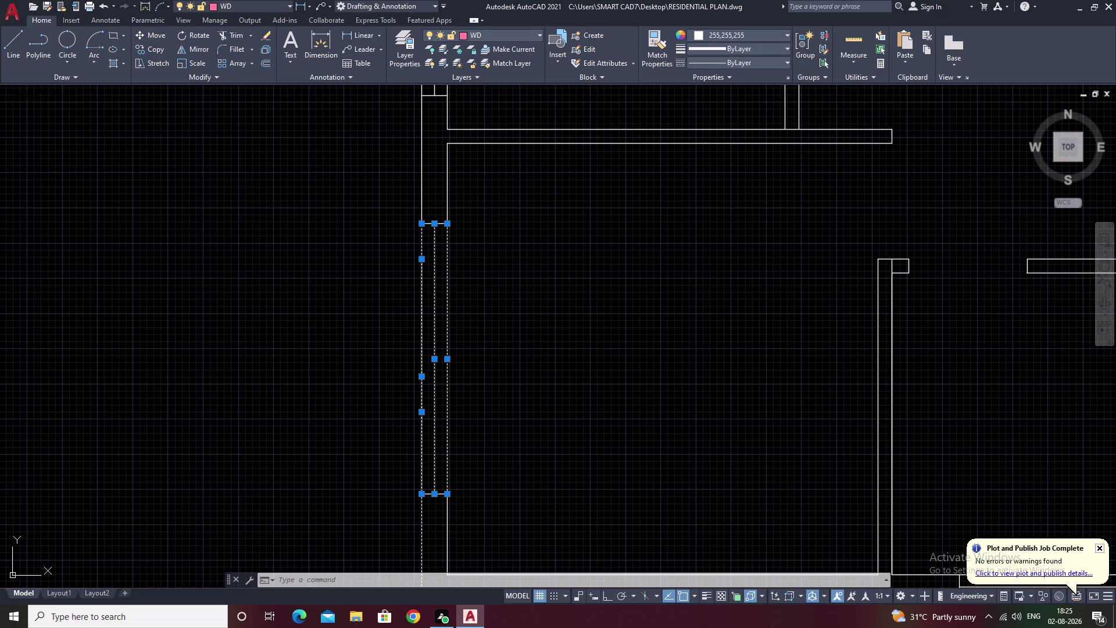
key(Escape)
Set the window lines' colour to ByLayer so they show pink.
drag(485, 287, 408, 305)
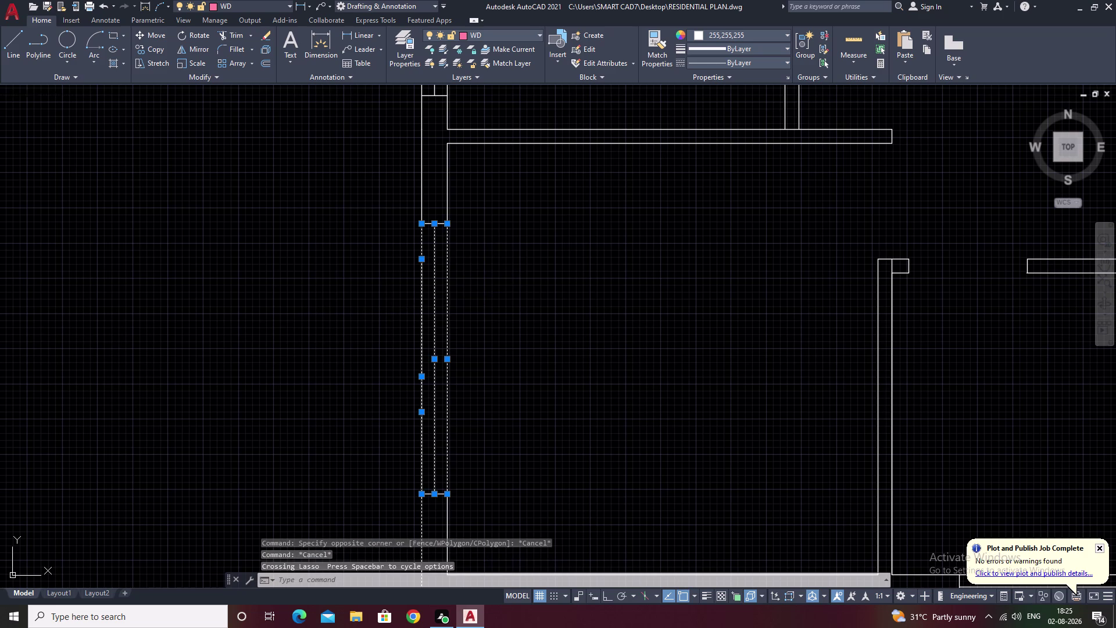
click(731, 34)
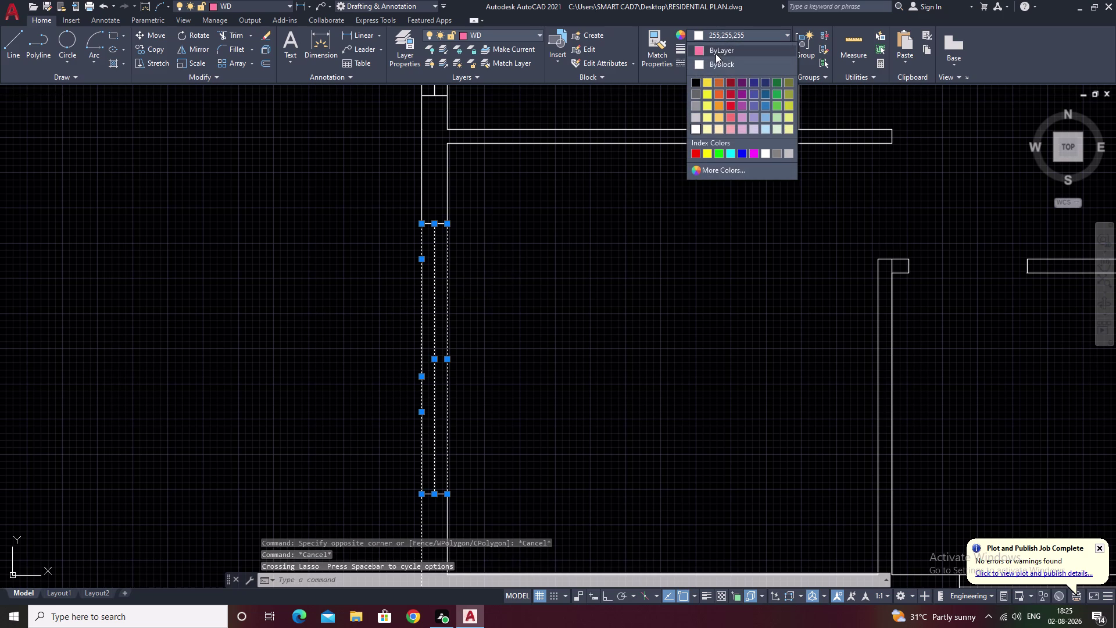
click(715, 52)
scroll(down, 3)
key(Escape)
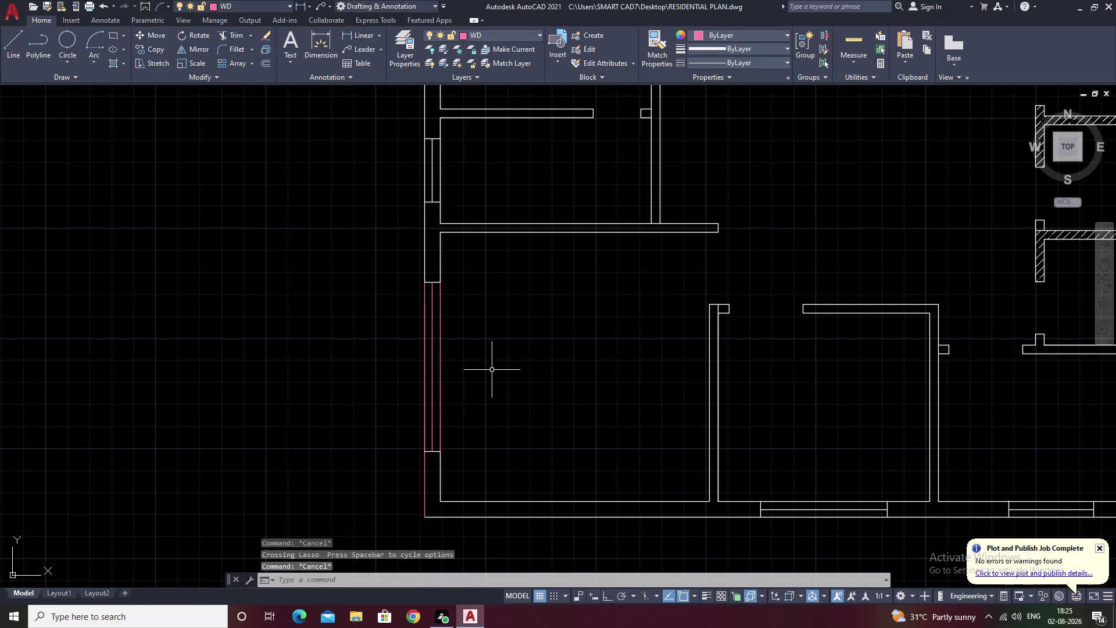
scroll(up, 3)
middle_drag(456, 430, 540, 246)
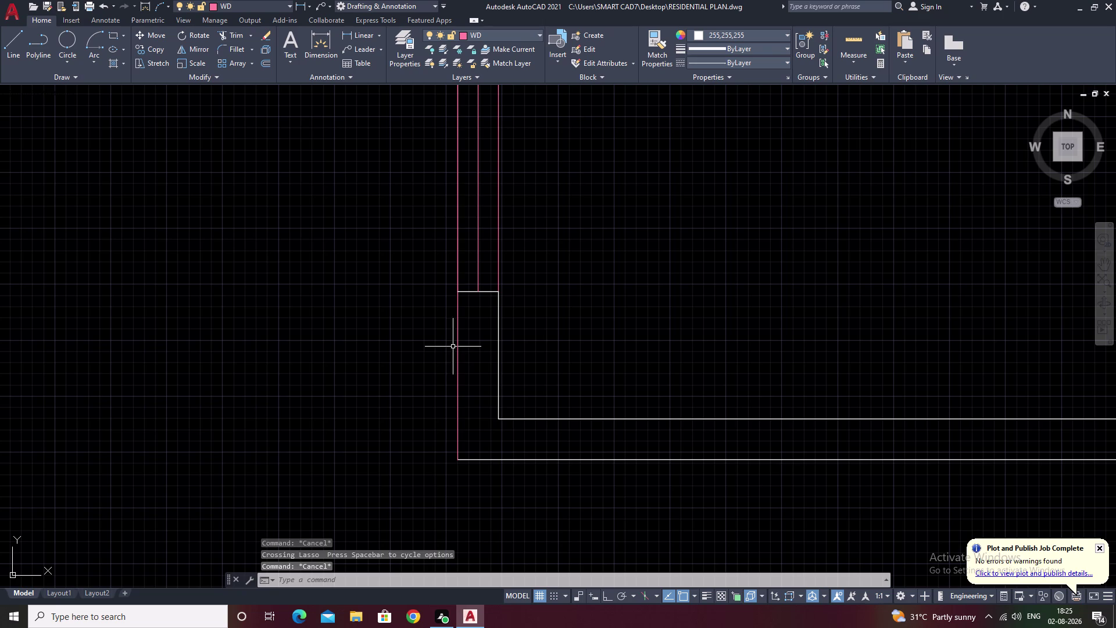
click(457, 347)
key(Escape)
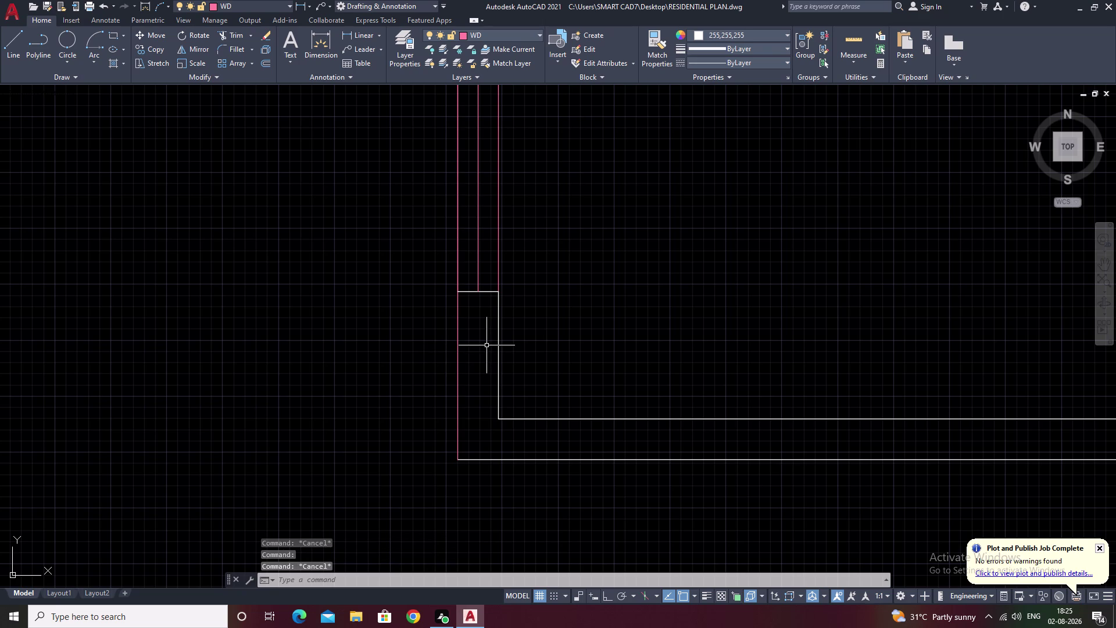
Split the pink left wall line at the jamb corner using BREAKATPOINT.
text(BR)
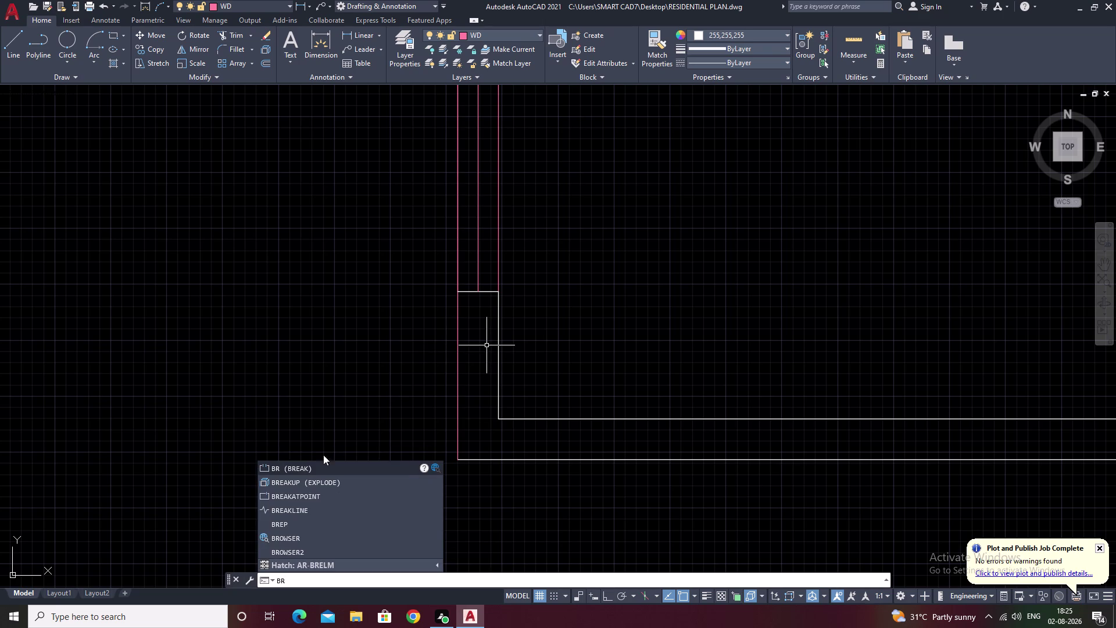
click(303, 498)
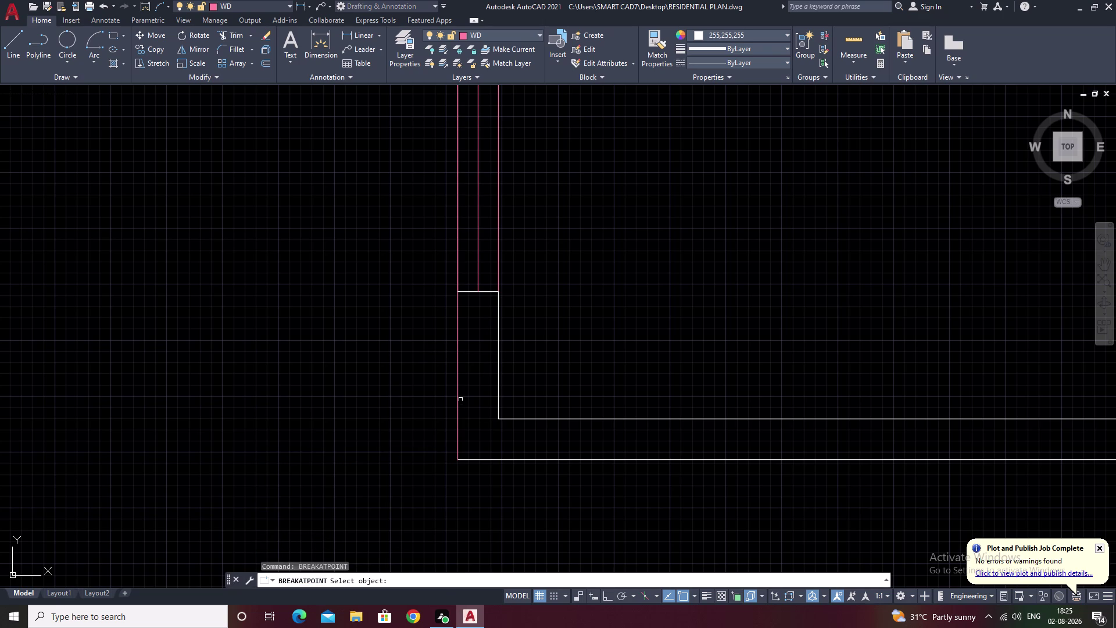
click(458, 401)
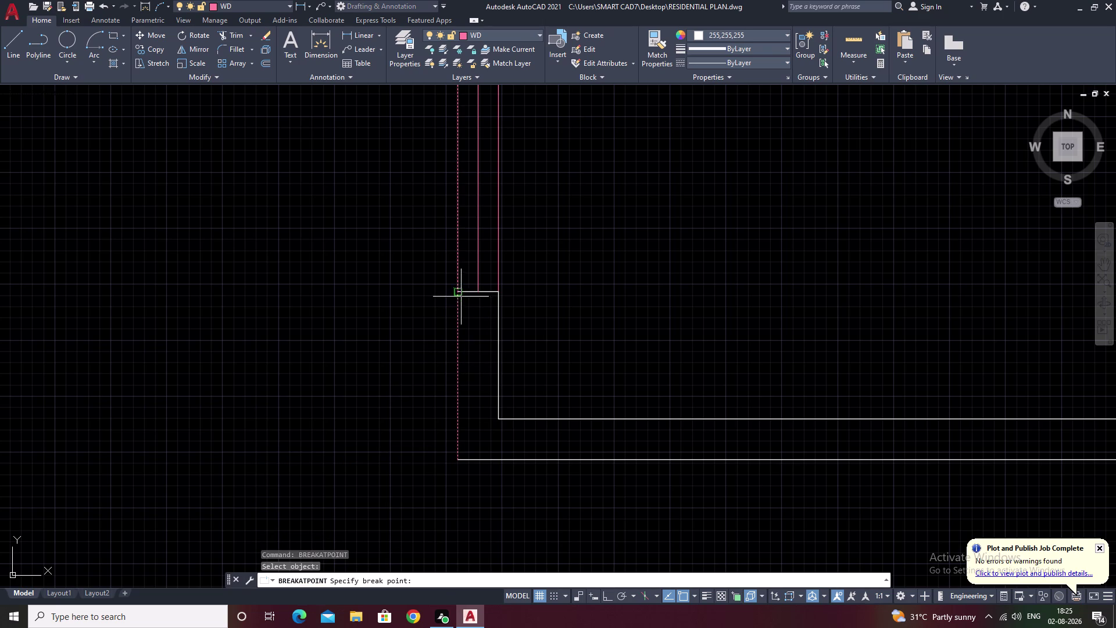
click(461, 294)
key(Escape)
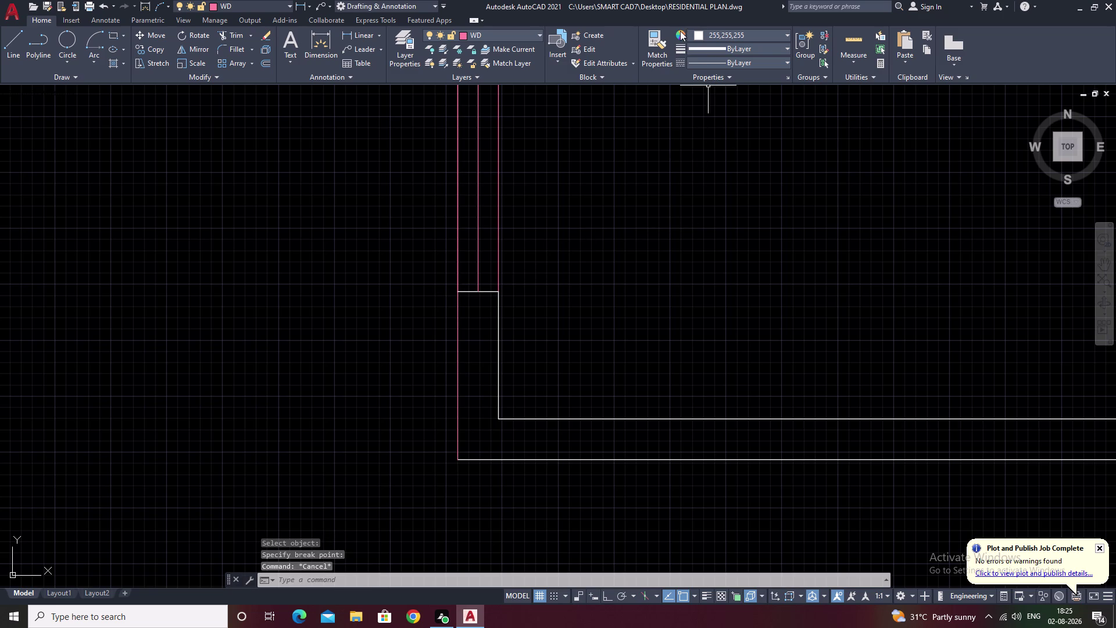
click(659, 41)
Restart MATCHPROP from the pink window line and match the bottom-wall window to it.
click(499, 332)
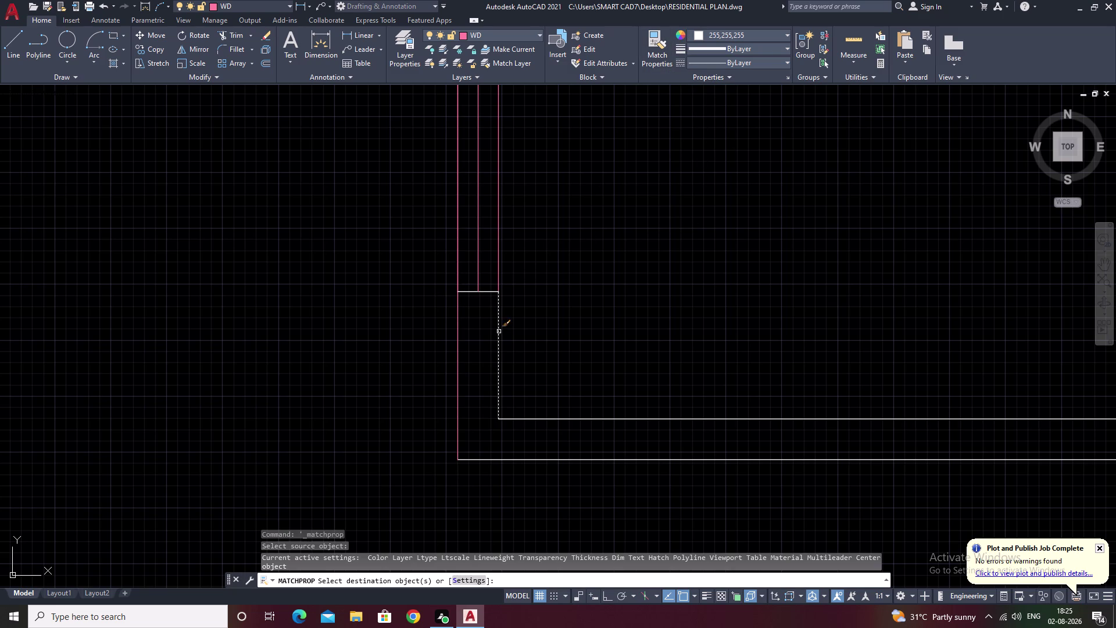
click(459, 348)
scroll(down, 3)
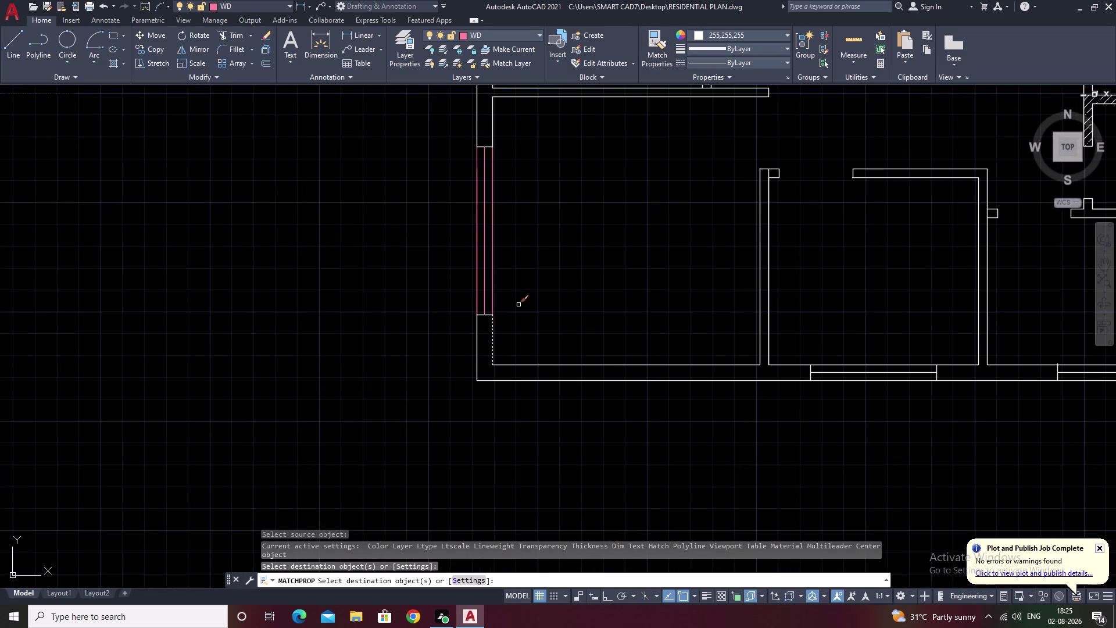
key(Escape)
click(663, 45)
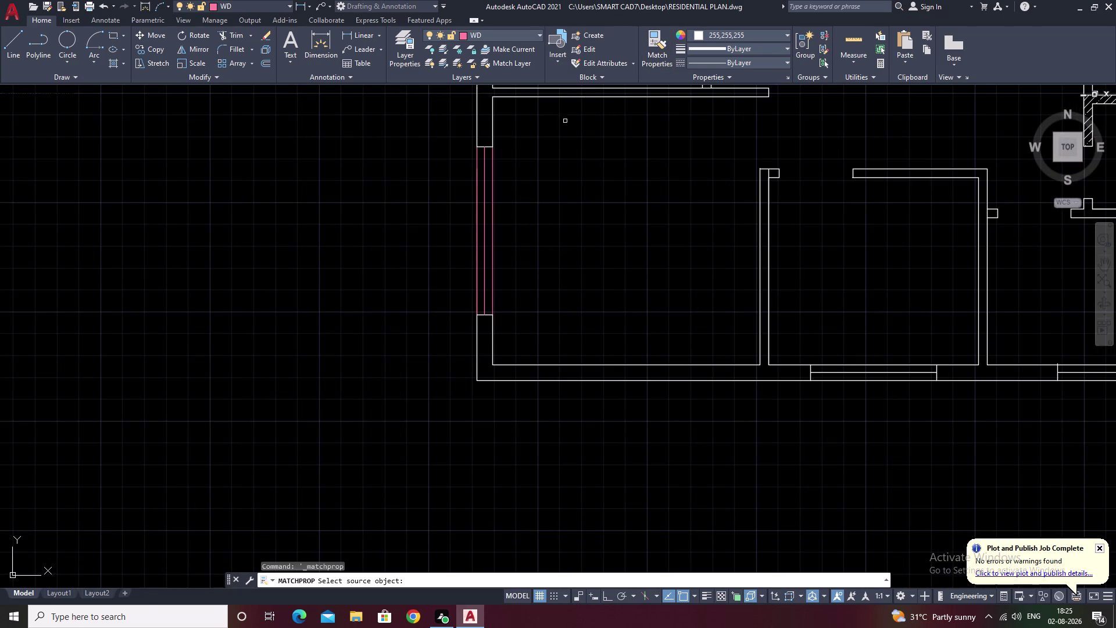
scroll(up, 3)
click(473, 280)
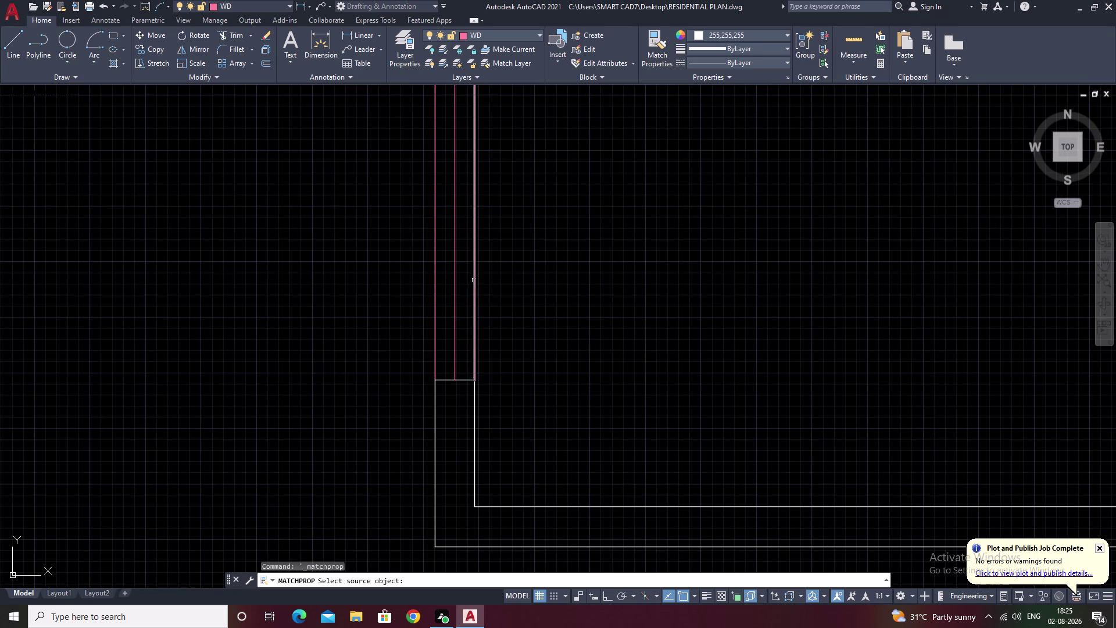
click(460, 382)
scroll(down, 3)
middle_drag(504, 319, 493, 389)
click(441, 278)
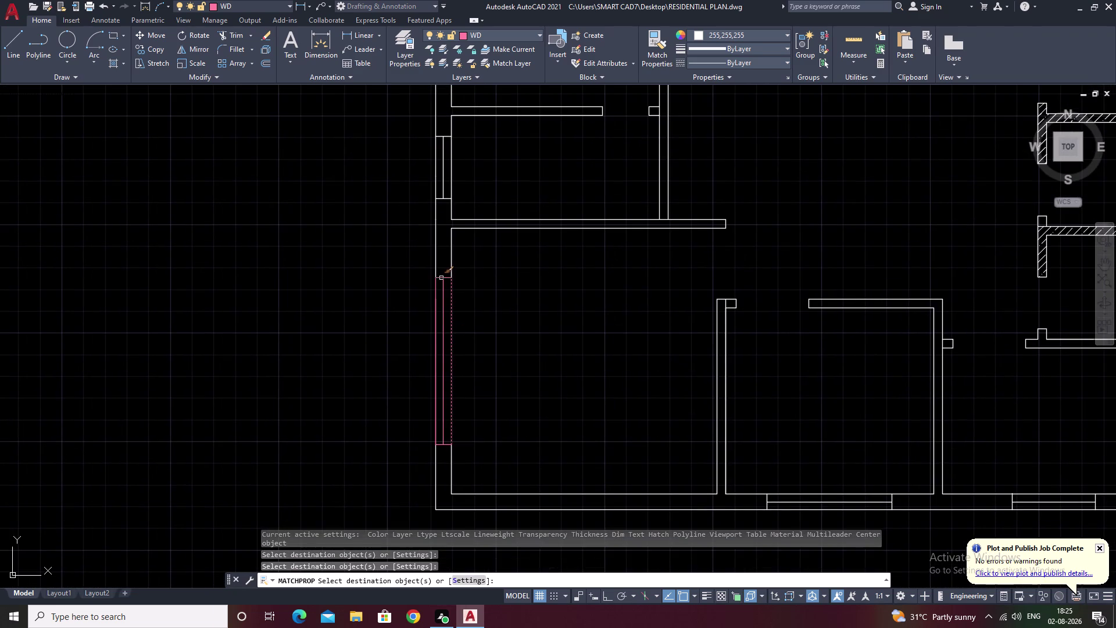
scroll(down, 3)
middle_drag(495, 280, 529, 320)
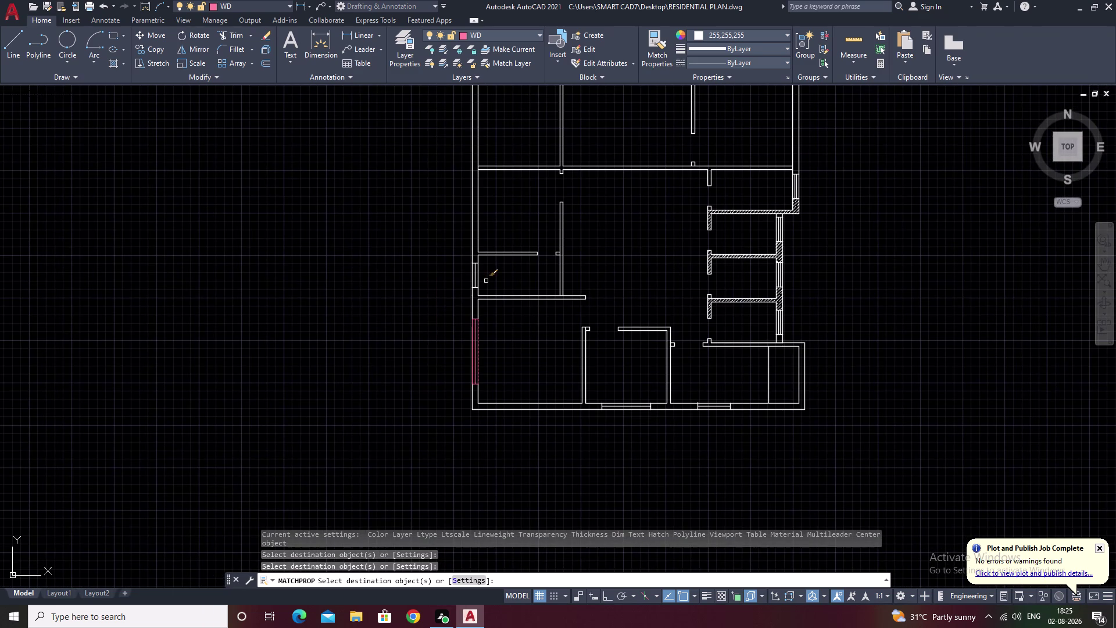
scroll(up, 3)
scroll(down, 3)
scroll(up, 3)
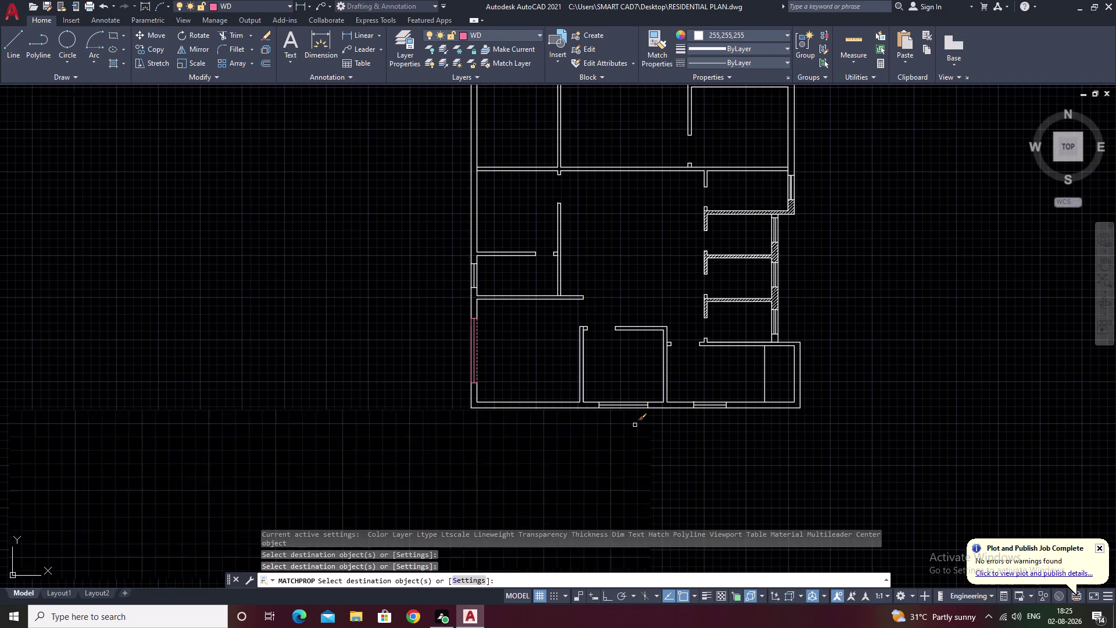
scroll(up, 3)
drag(598, 273, 588, 374)
click(588, 374)
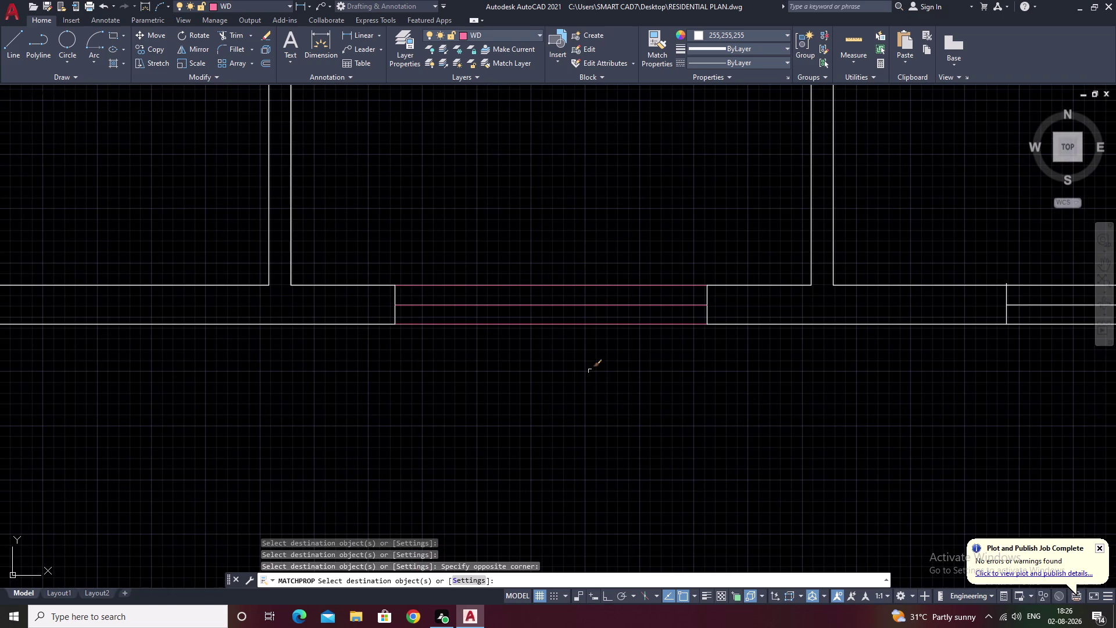
Match the remaining window lines and the openings along the bottom wall to WD.
click(708, 294)
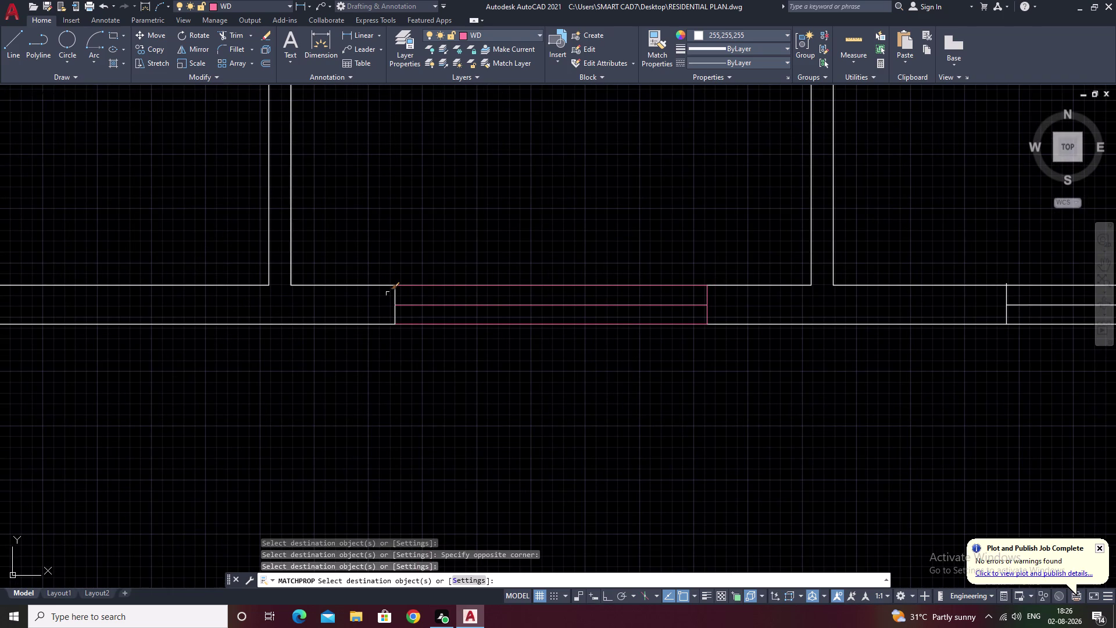
click(396, 295)
scroll(down, 3)
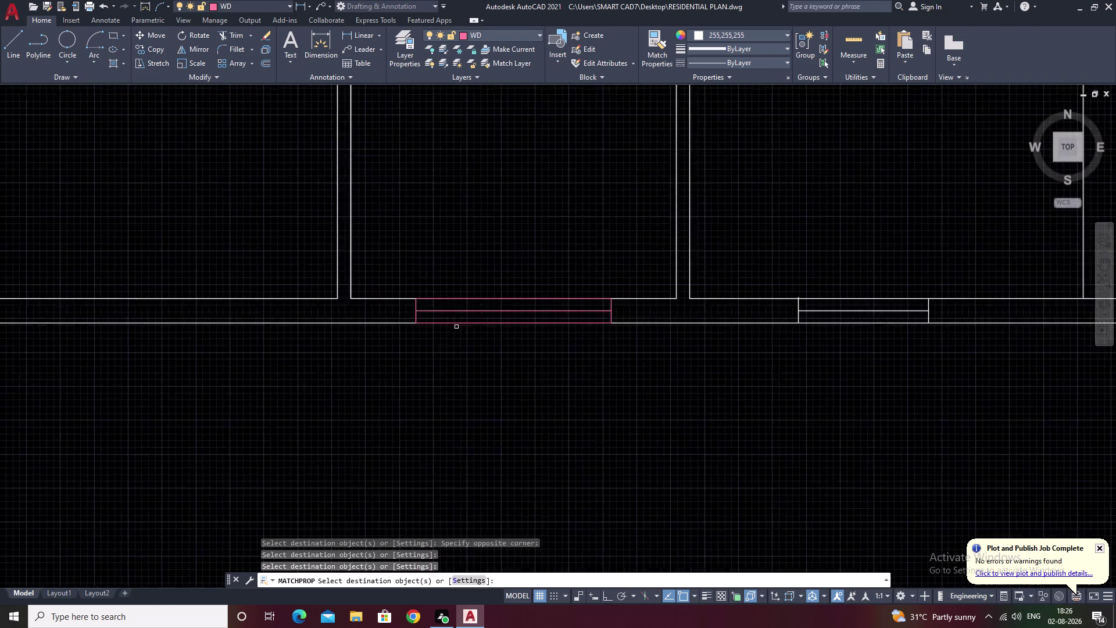
scroll(down, 3)
middle_drag(533, 363, 327, 360)
drag(412, 286, 415, 355)
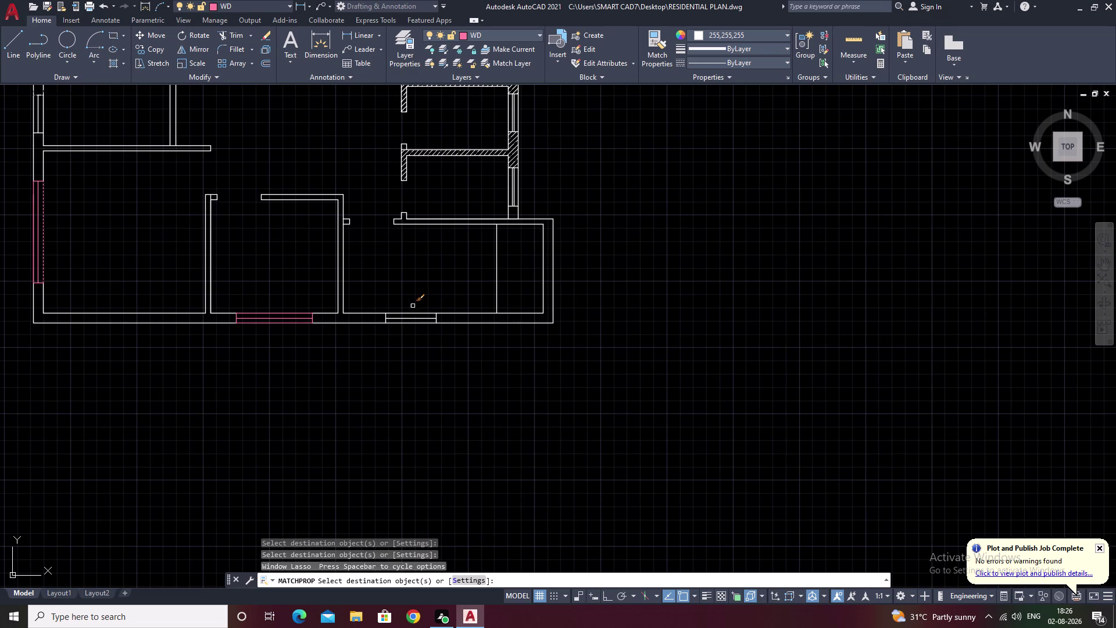
drag(413, 305, 399, 360)
scroll(up, 3)
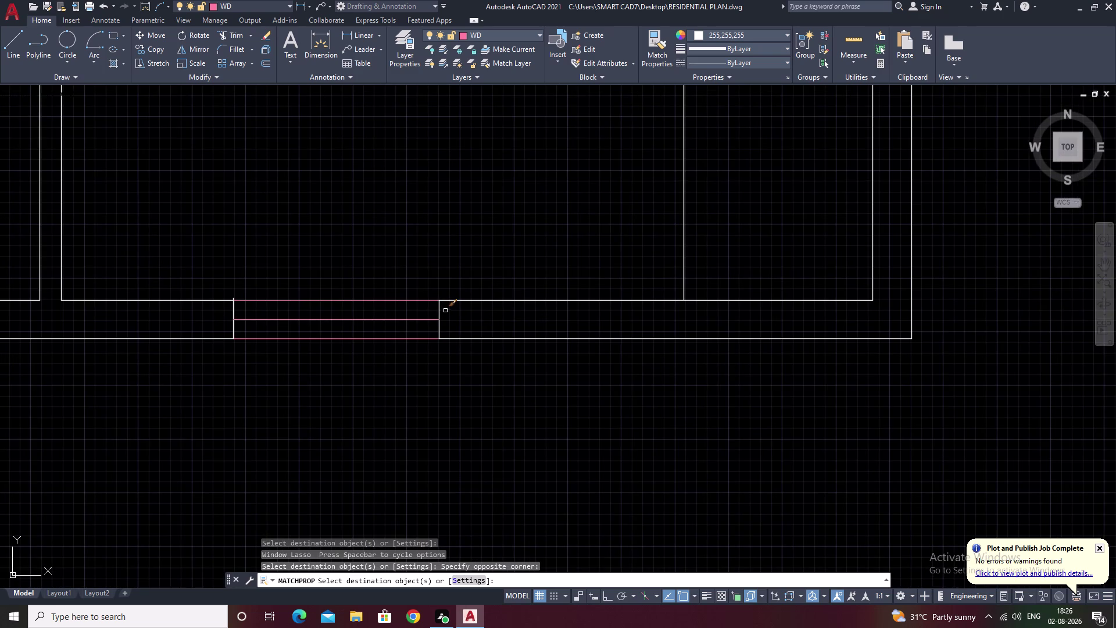
click(438, 310)
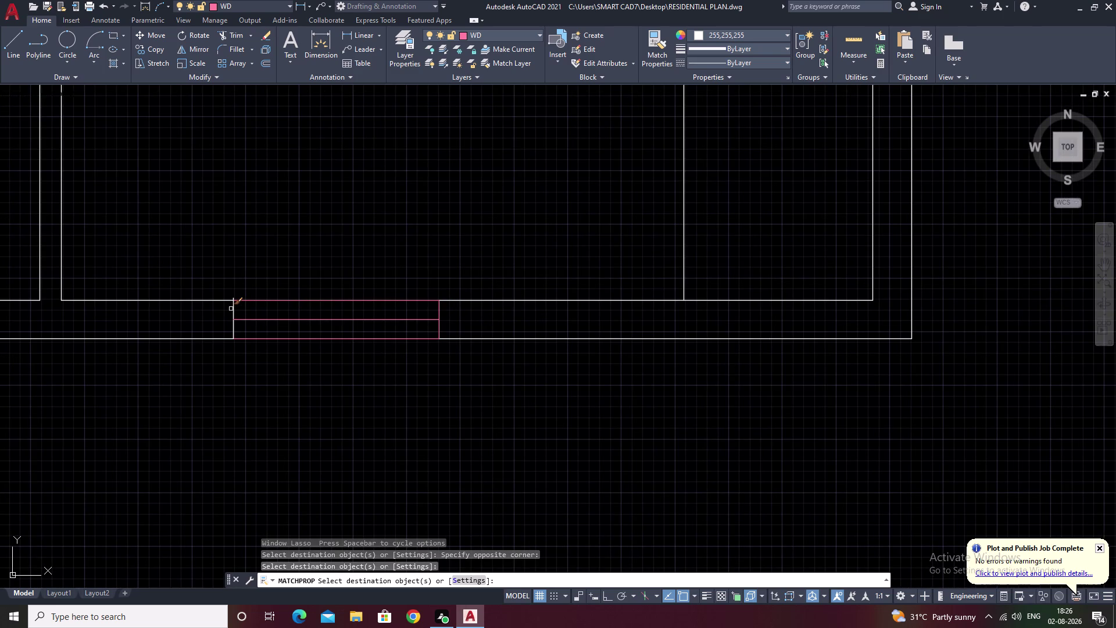
click(231, 309)
click(235, 312)
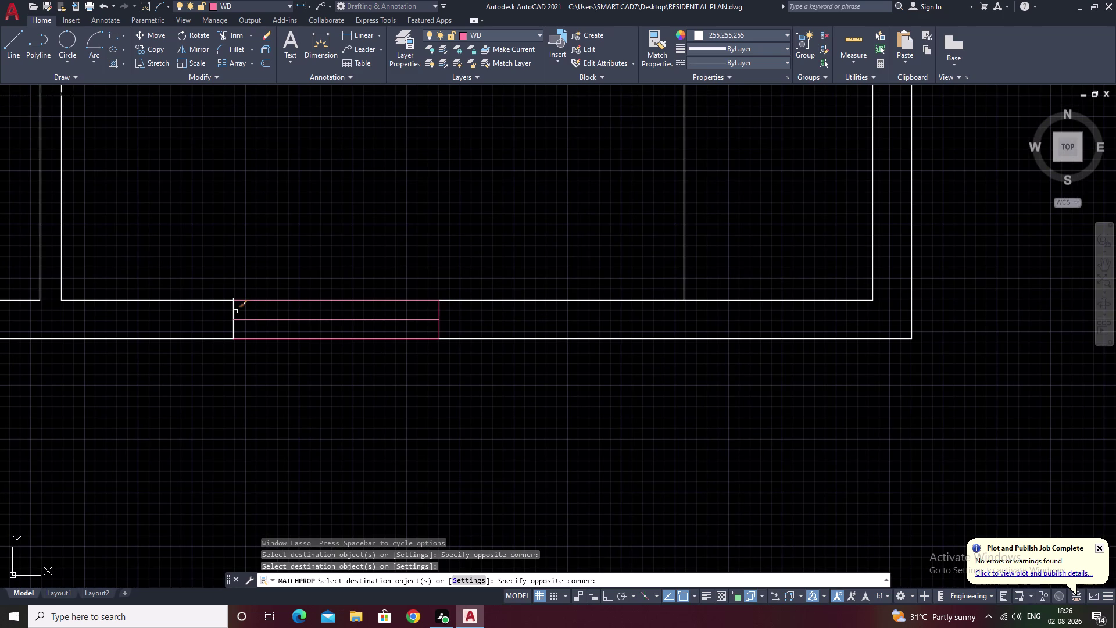
click(234, 311)
scroll(down, 3)
scroll(down, 3)
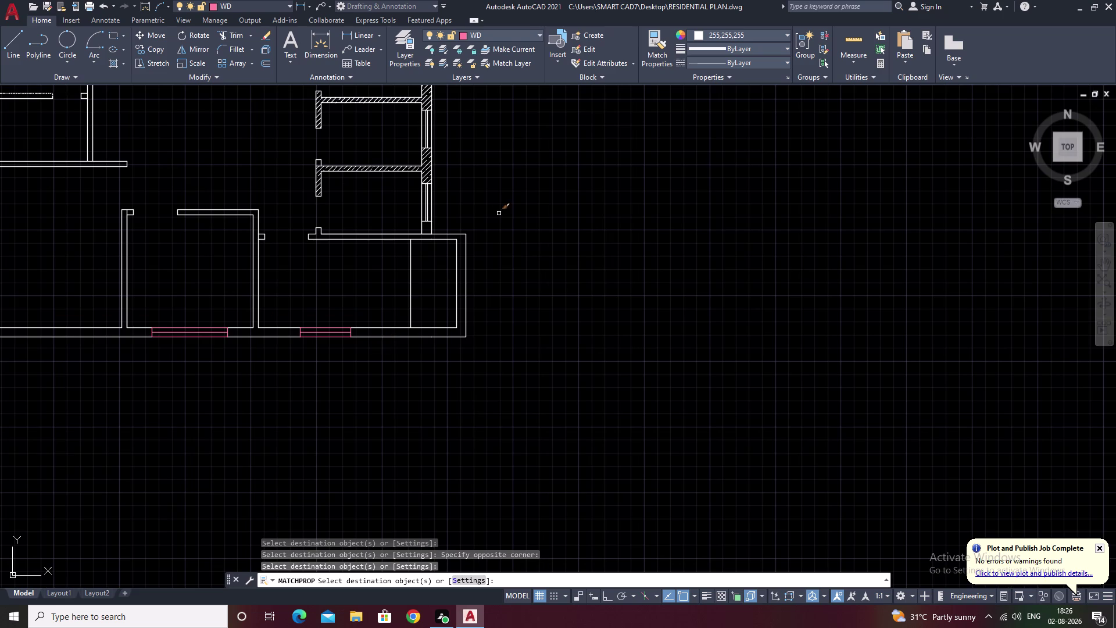
middle_drag(511, 168, 502, 243)
scroll(up, 3)
drag(430, 277, 231, 273)
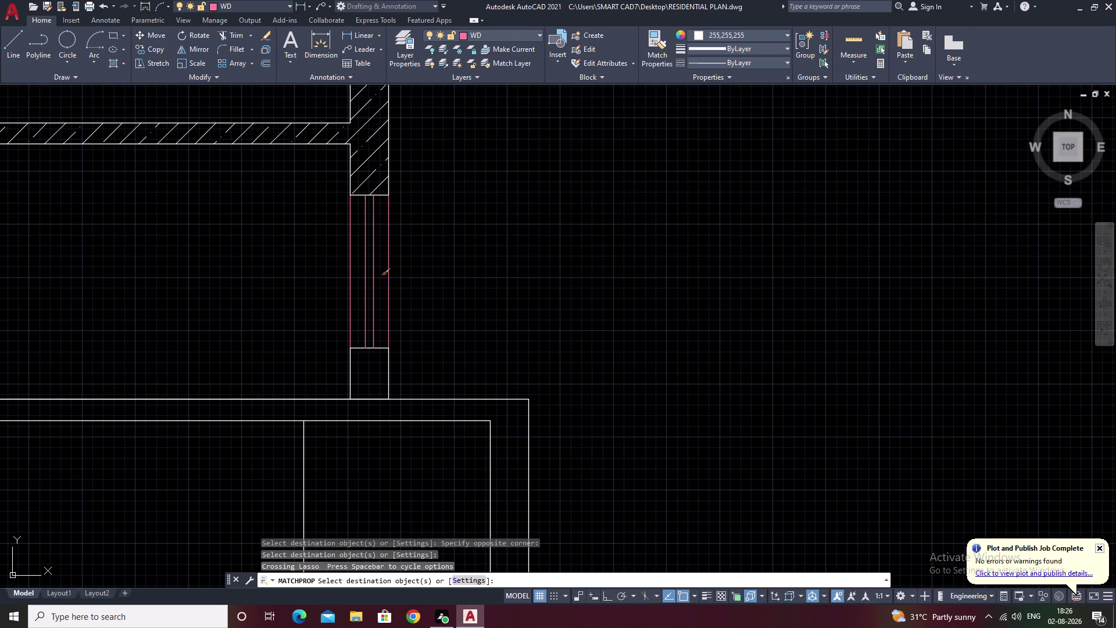
scroll(up, 3)
click(349, 153)
scroll(down, 3)
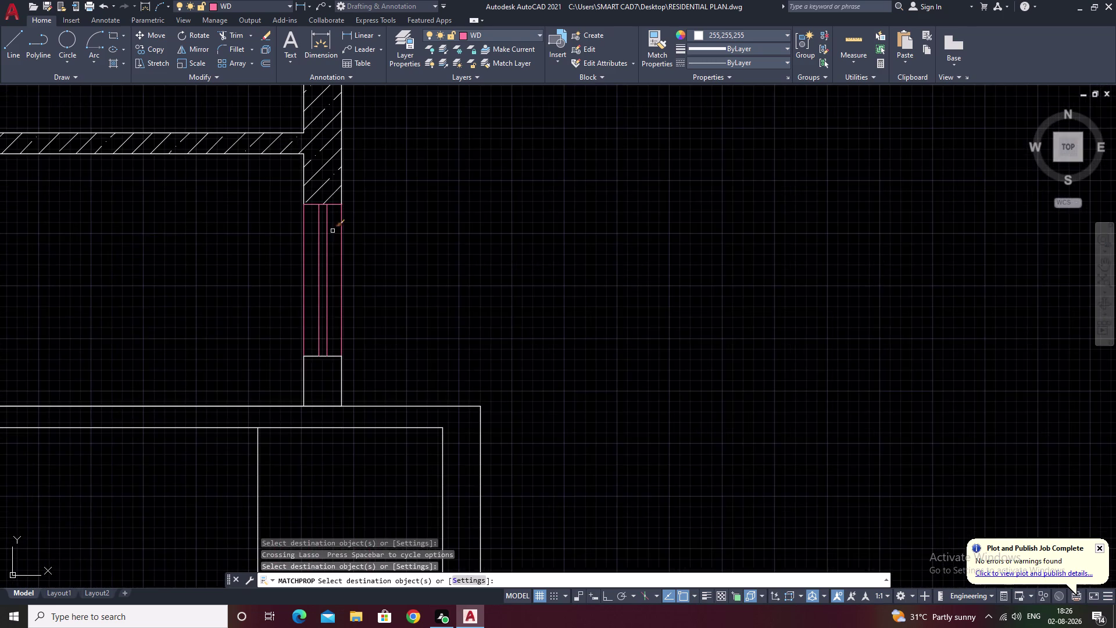
middle_drag(441, 310, 464, 223)
scroll(up, 3)
click(342, 259)
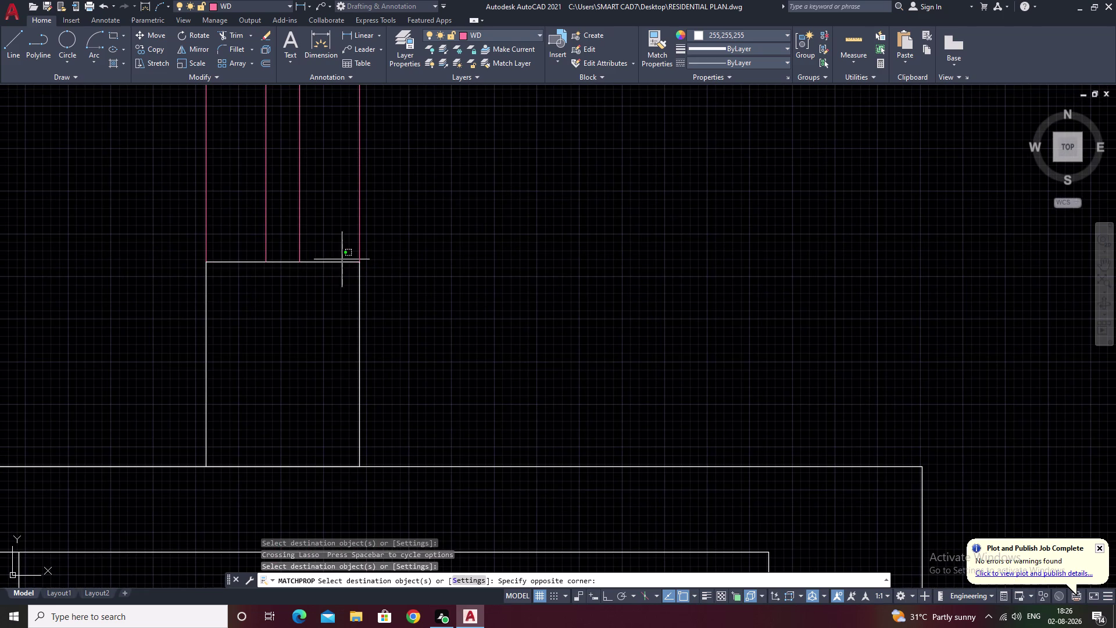
click(337, 262)
scroll(down, 3)
middle_drag(556, 159, 567, 343)
middle_drag(569, 225, 568, 425)
middle_drag(561, 261, 561, 278)
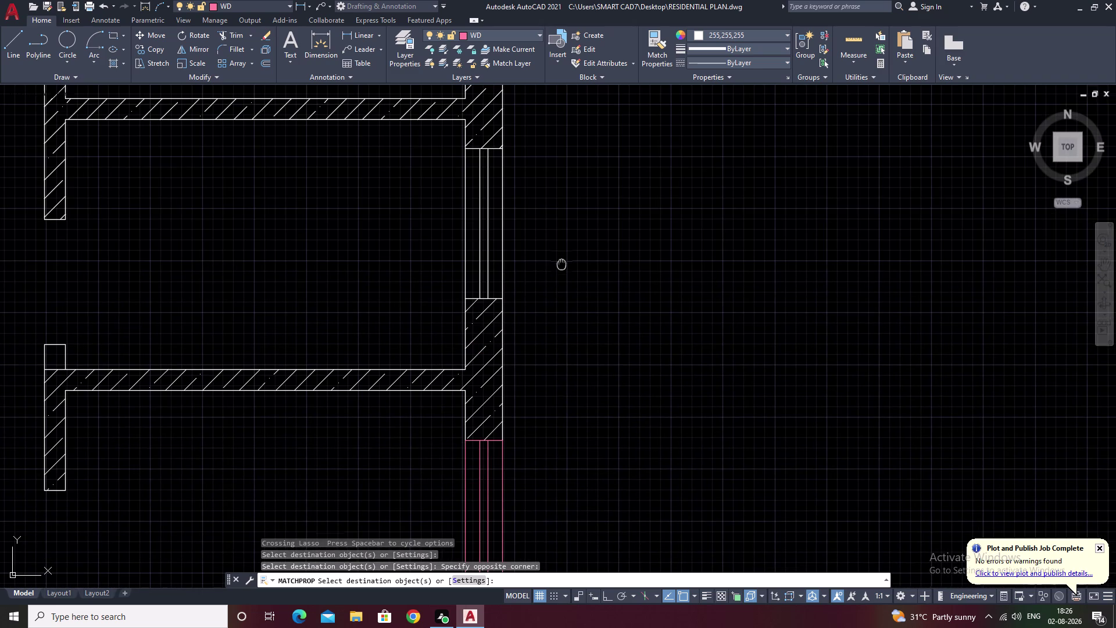
middle_drag(561, 277, 560, 329)
scroll(up, 3)
drag(560, 295, 171, 287)
Pan across the plan, matching the next window openings to the WD layer.
scroll(down, 3)
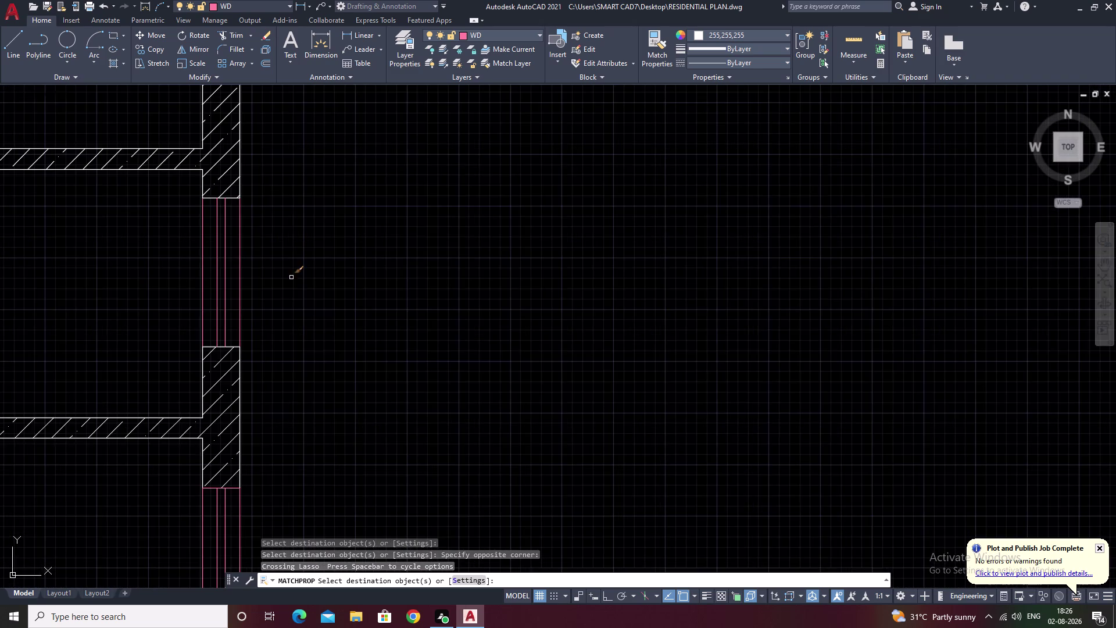
middle_drag(299, 302, 566, 383)
scroll(up, 3)
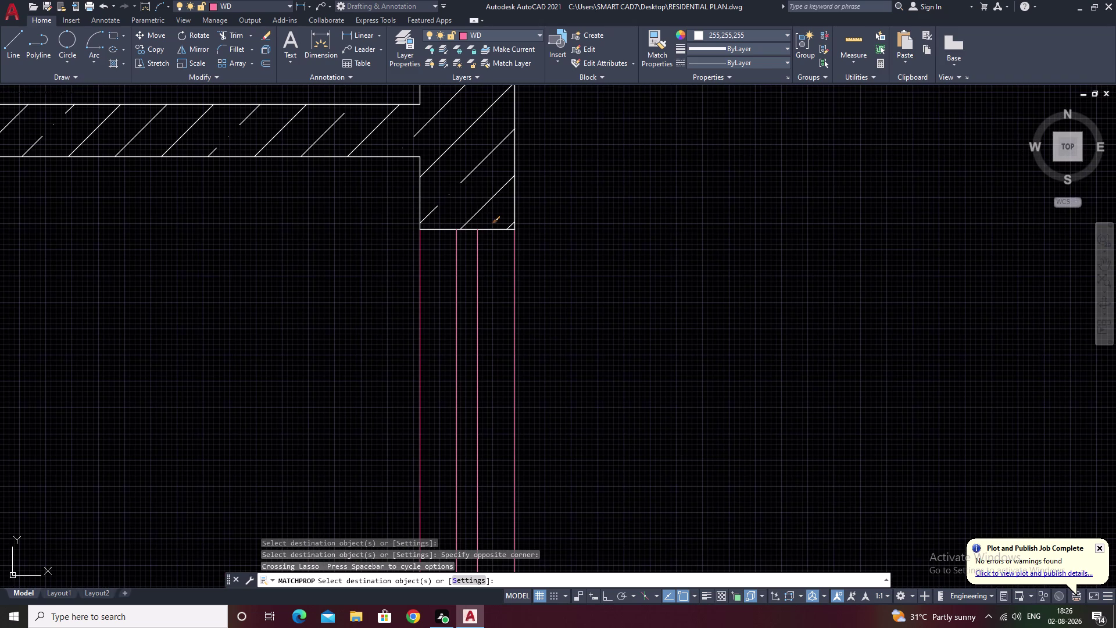
click(491, 230)
scroll(down, 3)
middle_drag(550, 366, 562, 308)
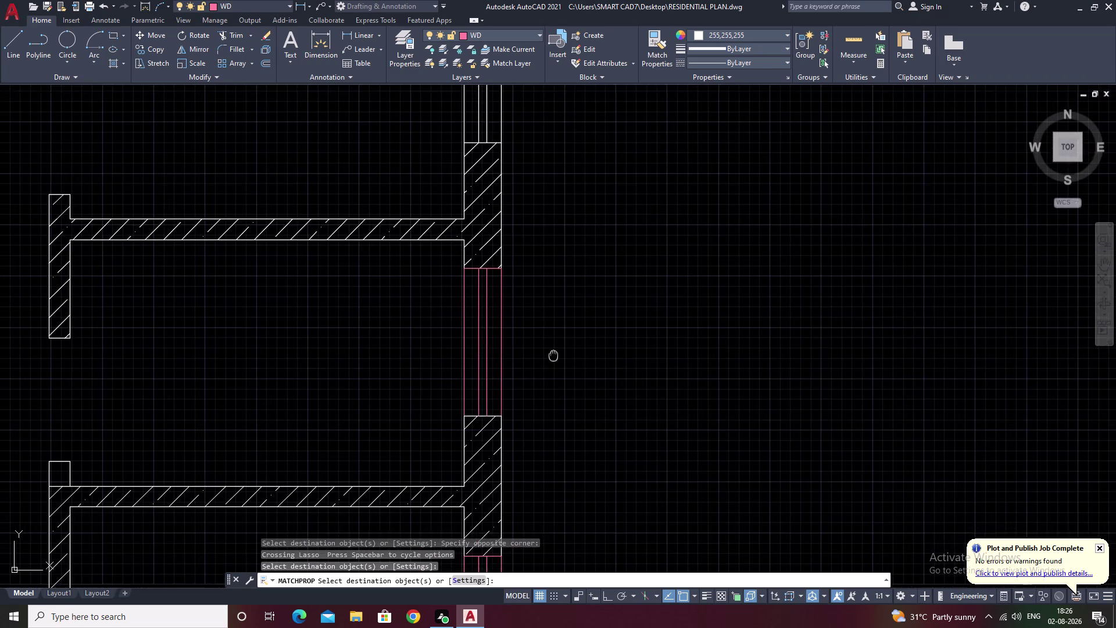
middle_drag(562, 309, 564, 292)
scroll(up, 3)
click(501, 326)
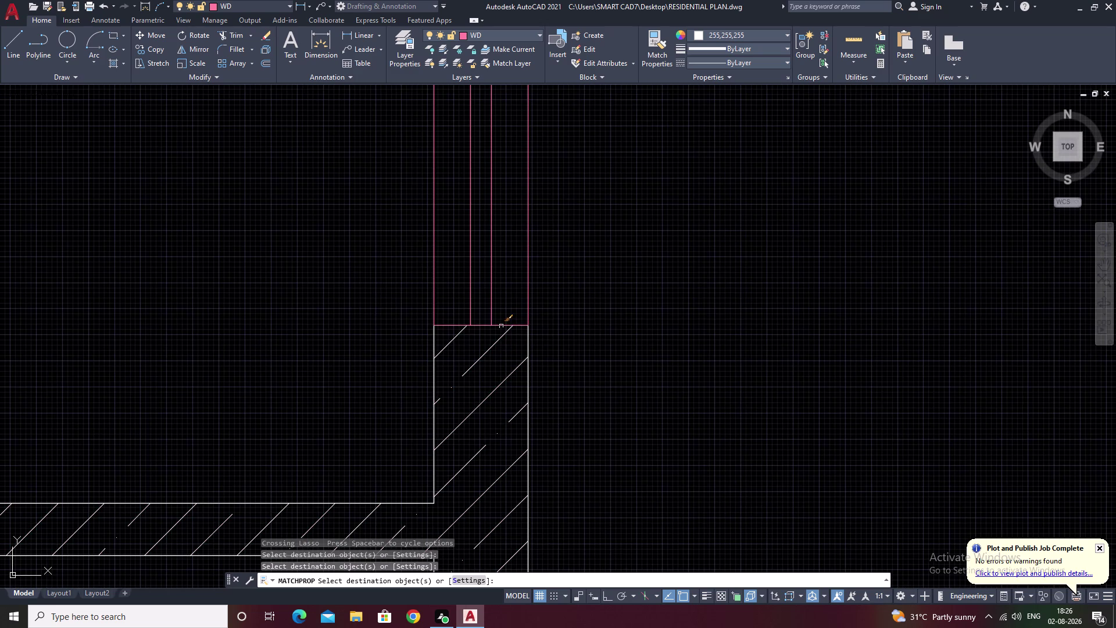
scroll(down, 3)
middle_drag(612, 277, 619, 427)
middle_drag(613, 256, 629, 418)
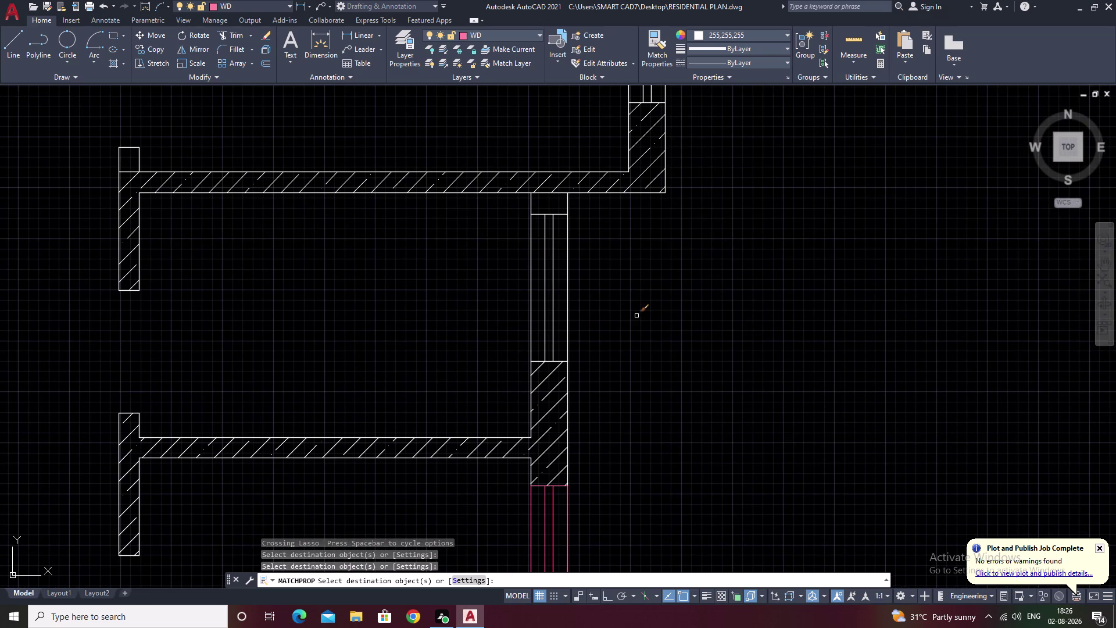
drag(633, 290, 626, 289)
drag(621, 289, 601, 287)
drag(542, 283, 434, 291)
click(577, 280)
drag(609, 281, 510, 276)
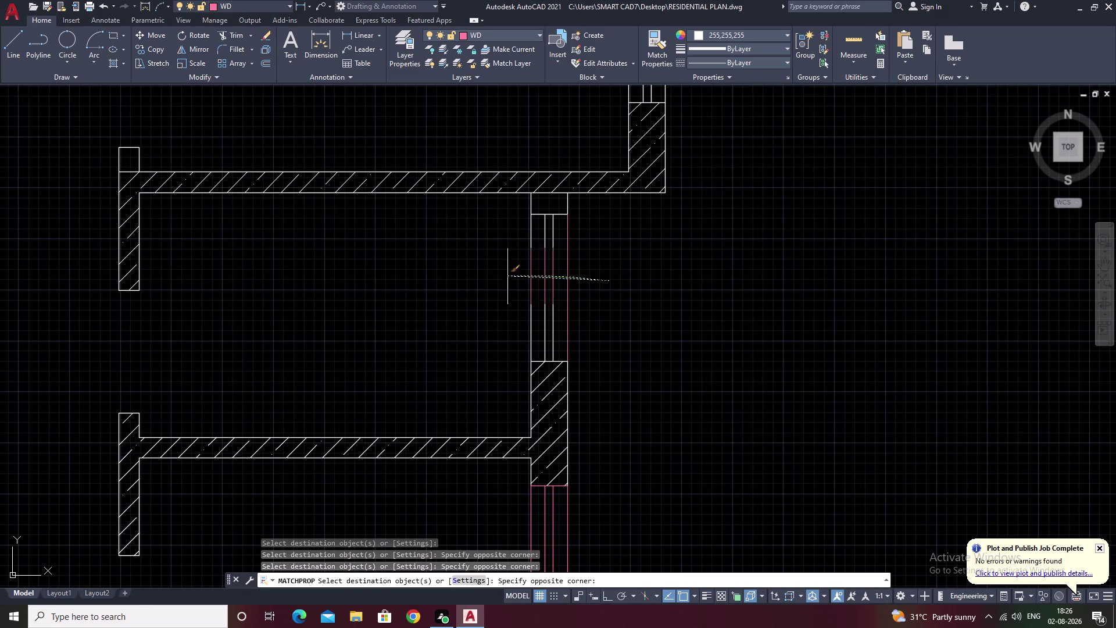
drag(510, 276, 425, 272)
scroll(down, 3)
scroll(up, 3)
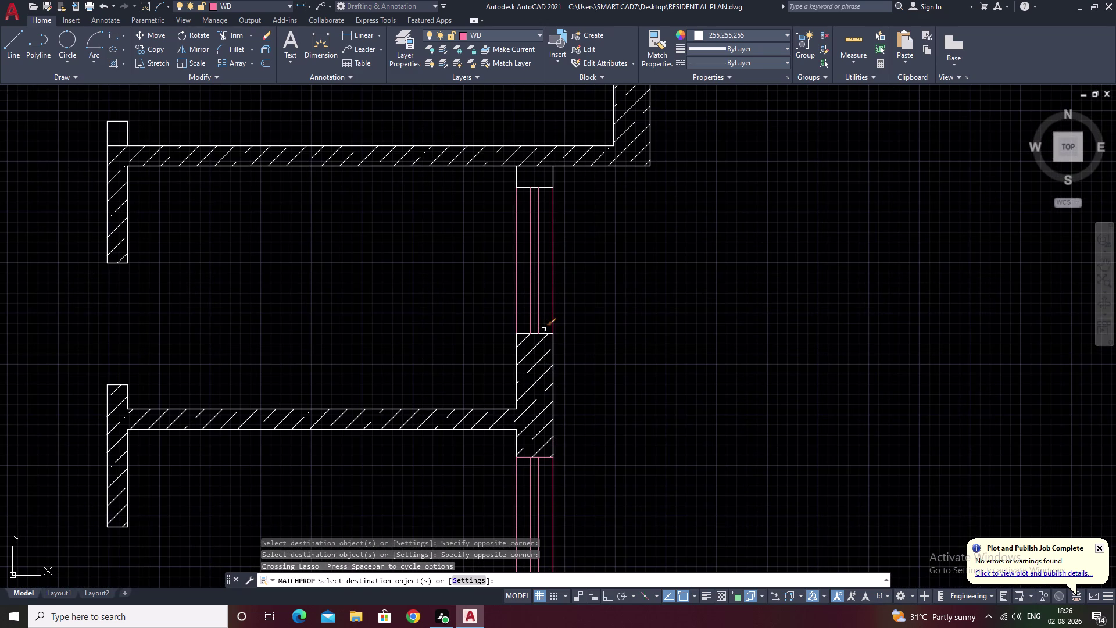
scroll(up, 3)
click(532, 349)
scroll(down, 3)
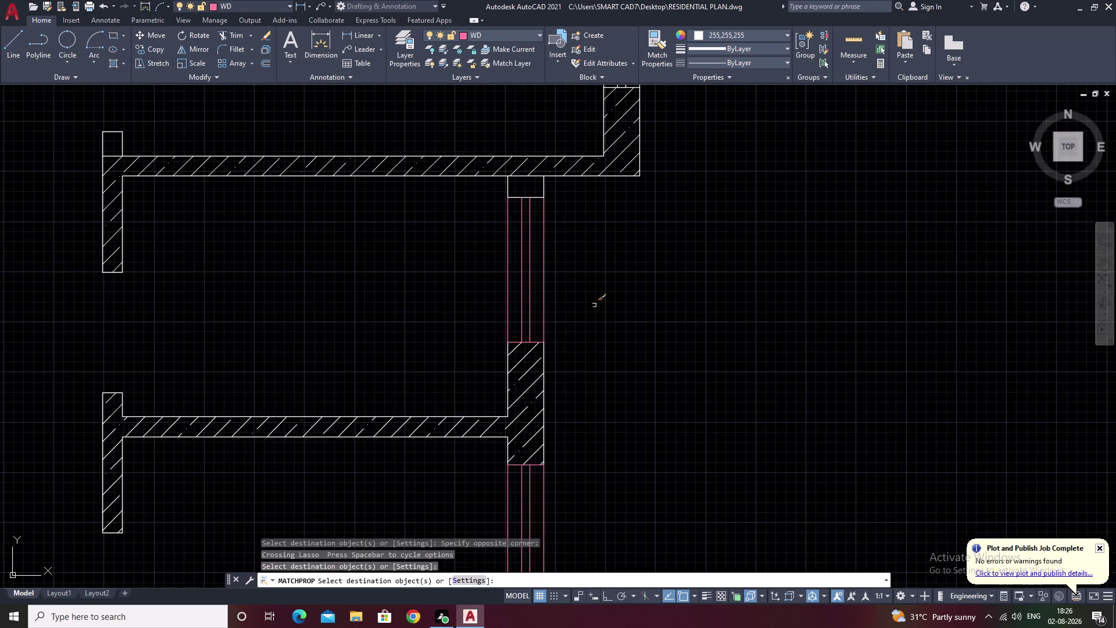
middle_drag(595, 304, 605, 420)
scroll(up, 3)
click(518, 298)
scroll(down, 3)
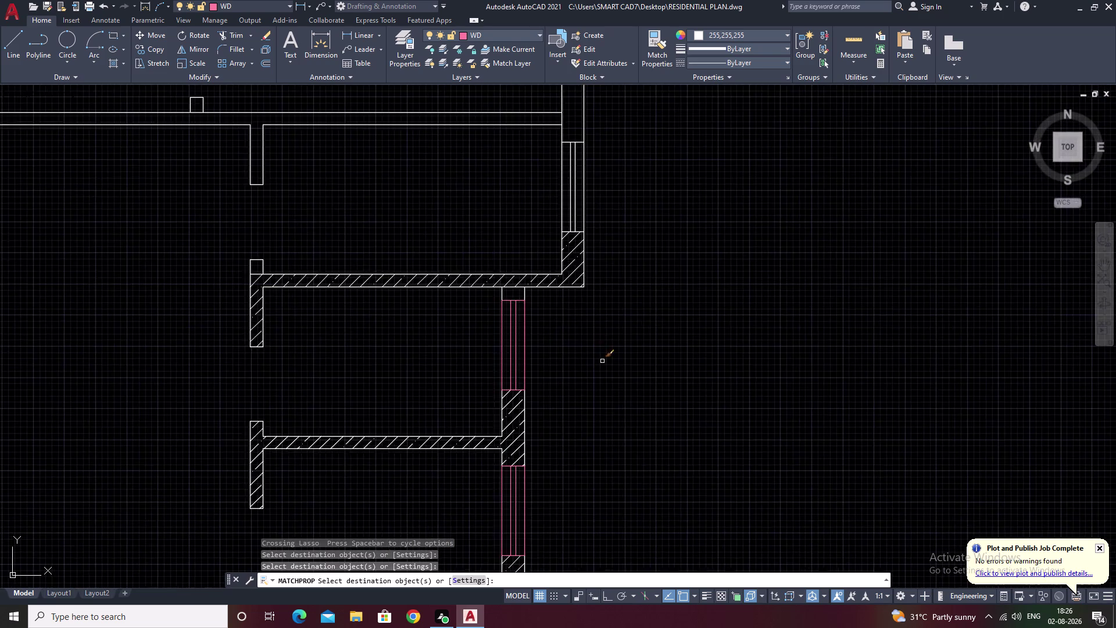
scroll(down, 3)
middle_drag(603, 369, 603, 397)
scroll(up, 3)
drag(596, 295, 335, 290)
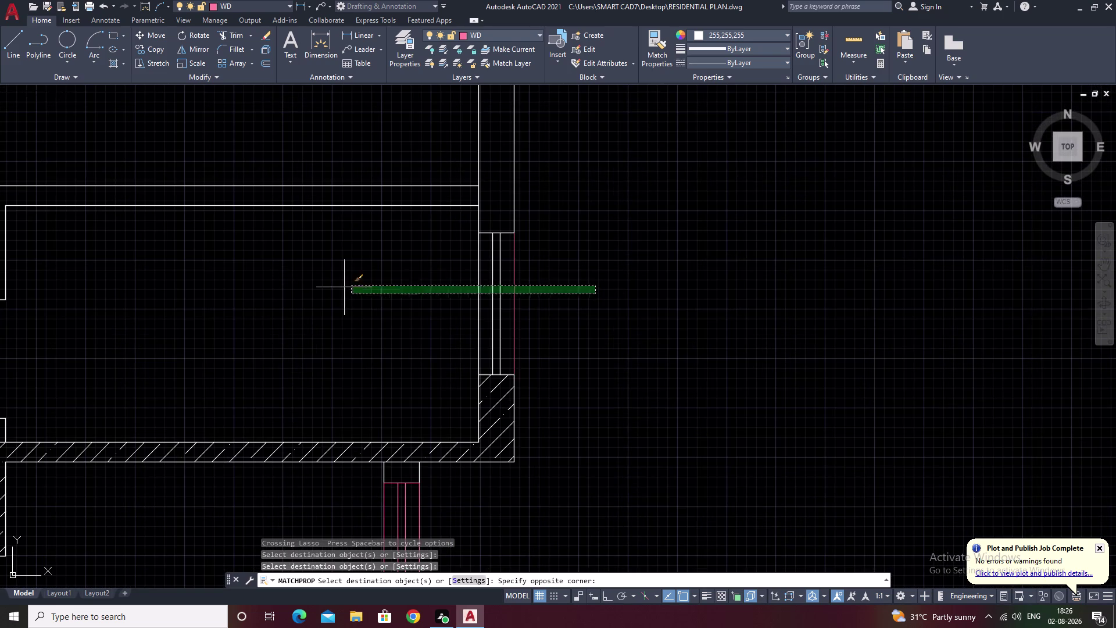
drag(334, 290, 325, 294)
Match the right-side and upper-right window openings to the WD layer.
scroll(down, 3)
scroll(up, 3)
middle_drag(443, 304, 842, 391)
scroll(up, 3)
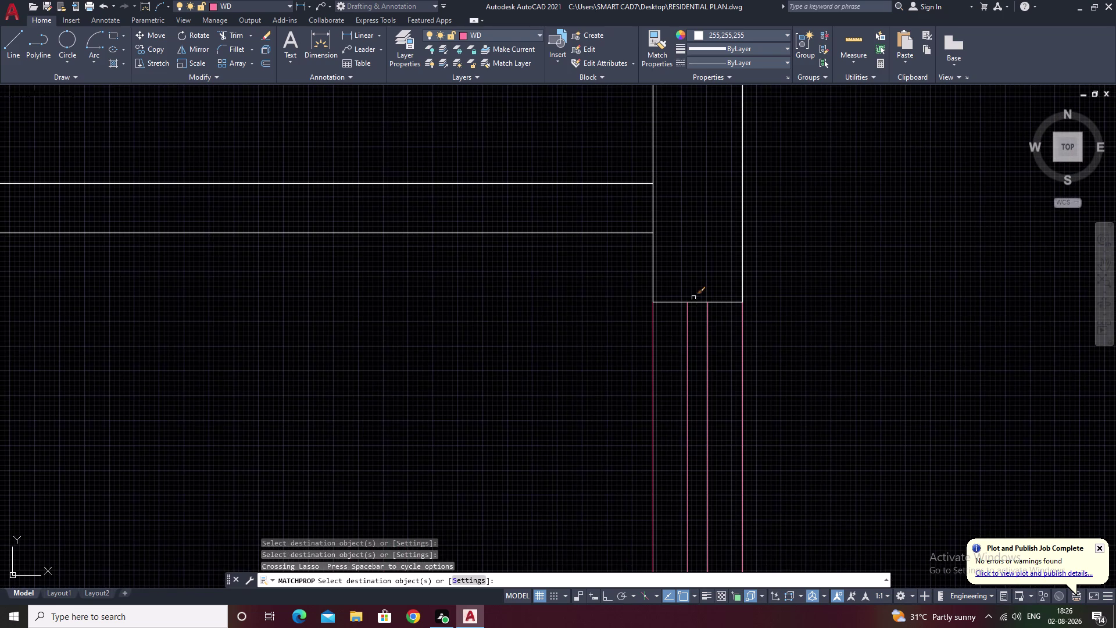
click(698, 302)
scroll(down, 3)
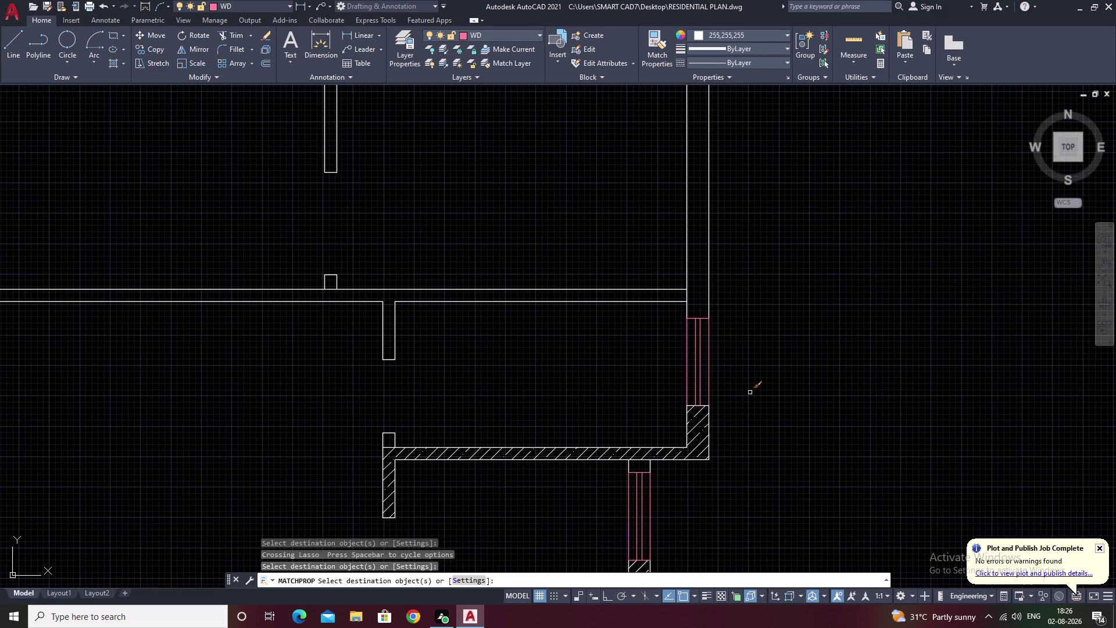
middle_drag(750, 392, 748, 328)
scroll(up, 3)
scroll(up, 3)
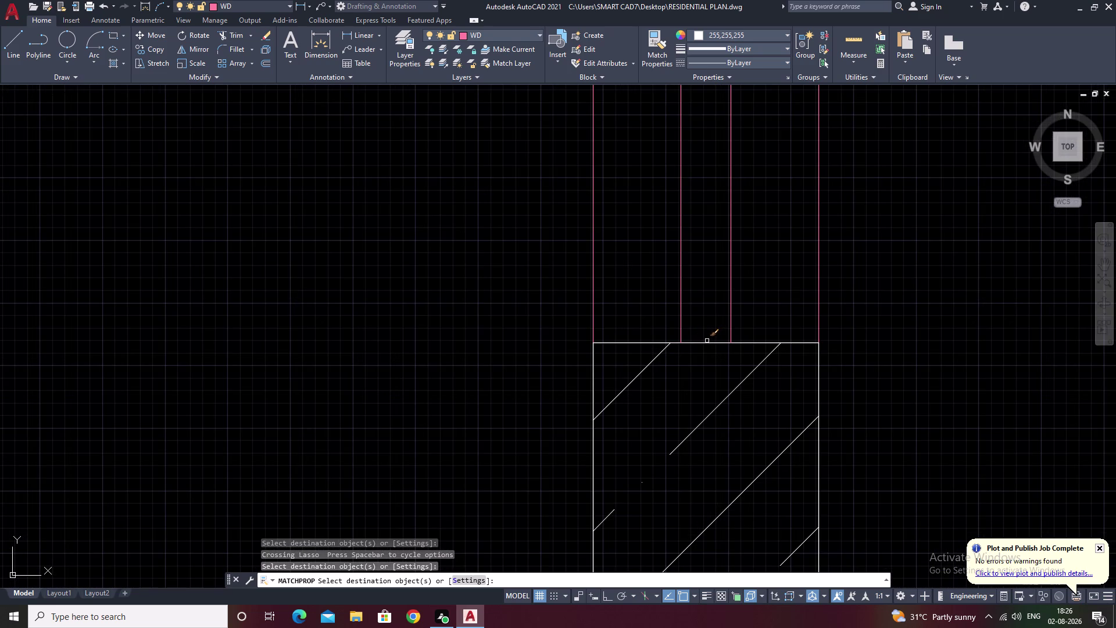
click(705, 346)
click(706, 339)
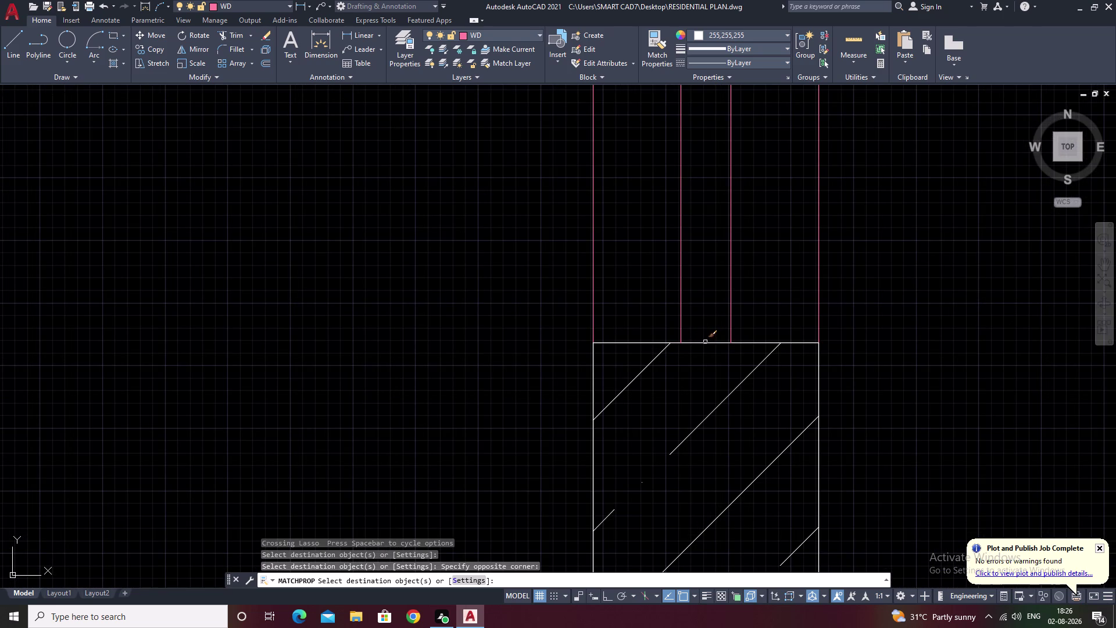
click(704, 343)
scroll(down, 3)
scroll(down, 3)
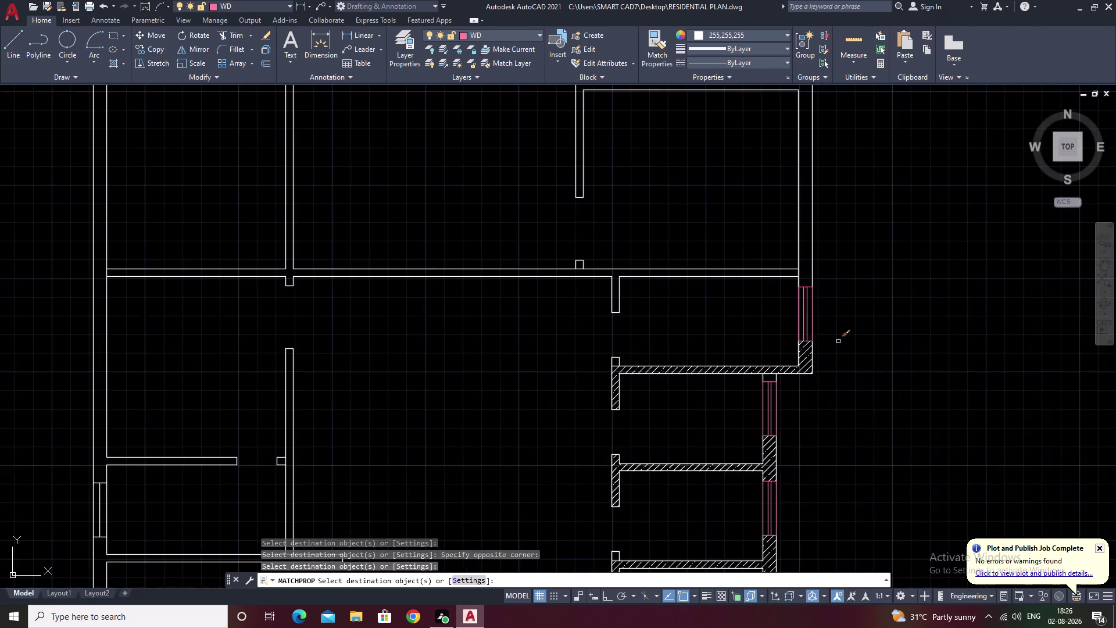
scroll(down, 3)
scroll(down, 3)
middle_drag(961, 352, 893, 349)
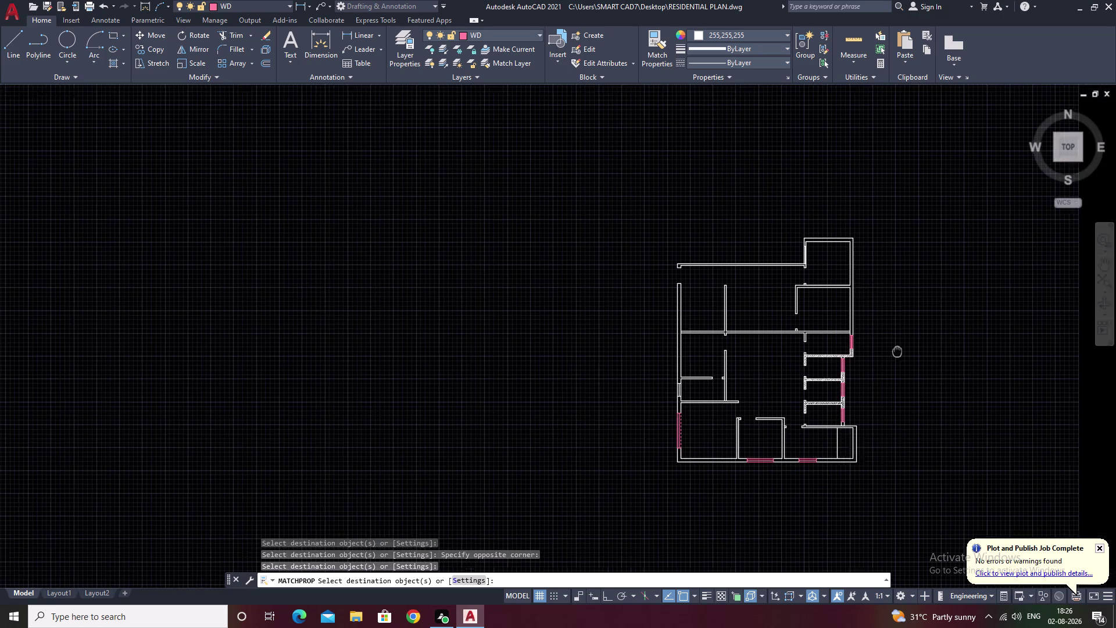
scroll(up, 3)
middle_drag(876, 331, 412, 139)
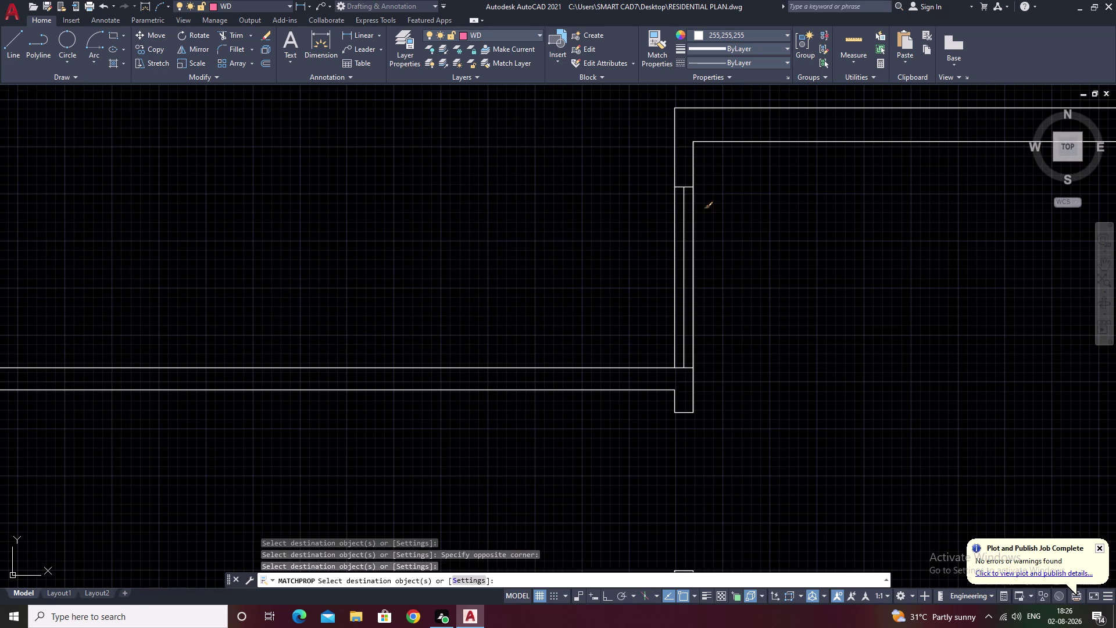
drag(750, 228, 477, 266)
click(458, 266)
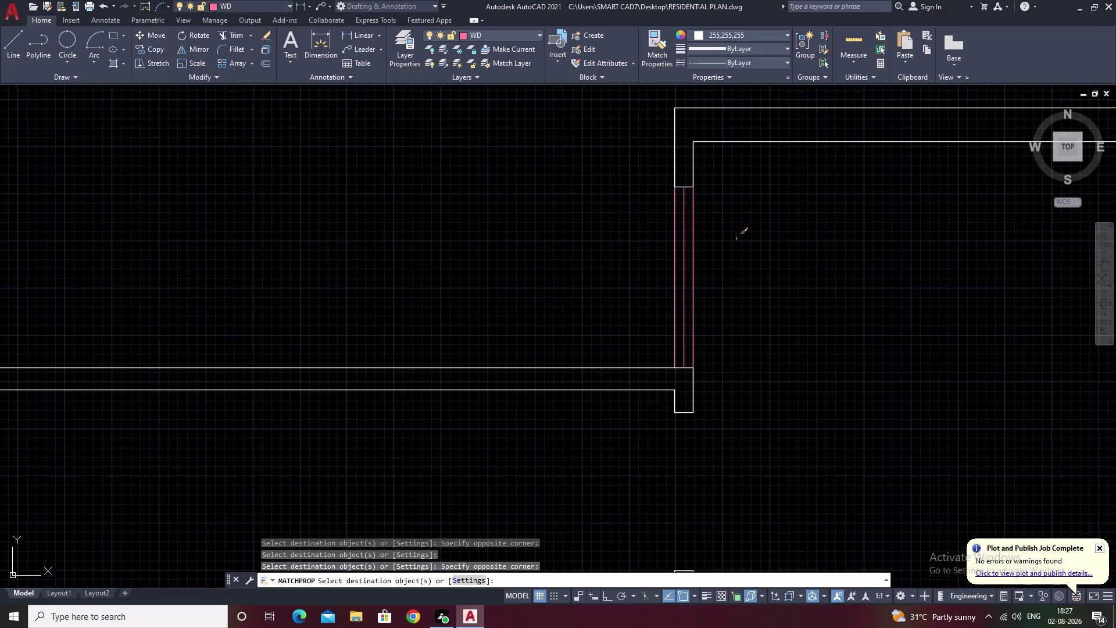
scroll(up, 3)
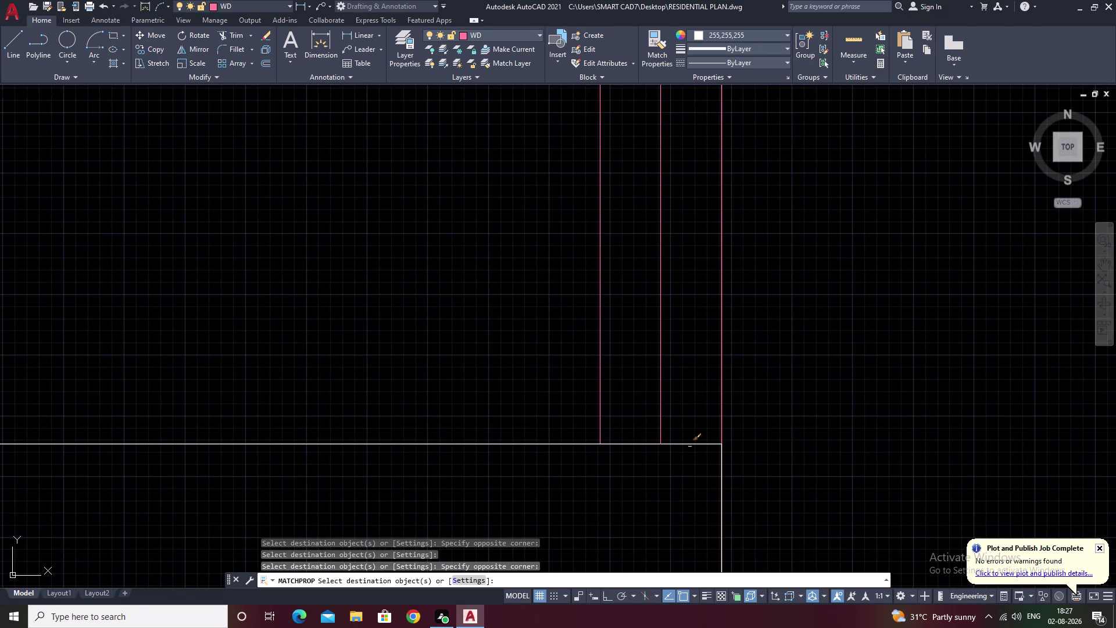
click(689, 442)
scroll(down, 3)
middle_drag(802, 261, 785, 425)
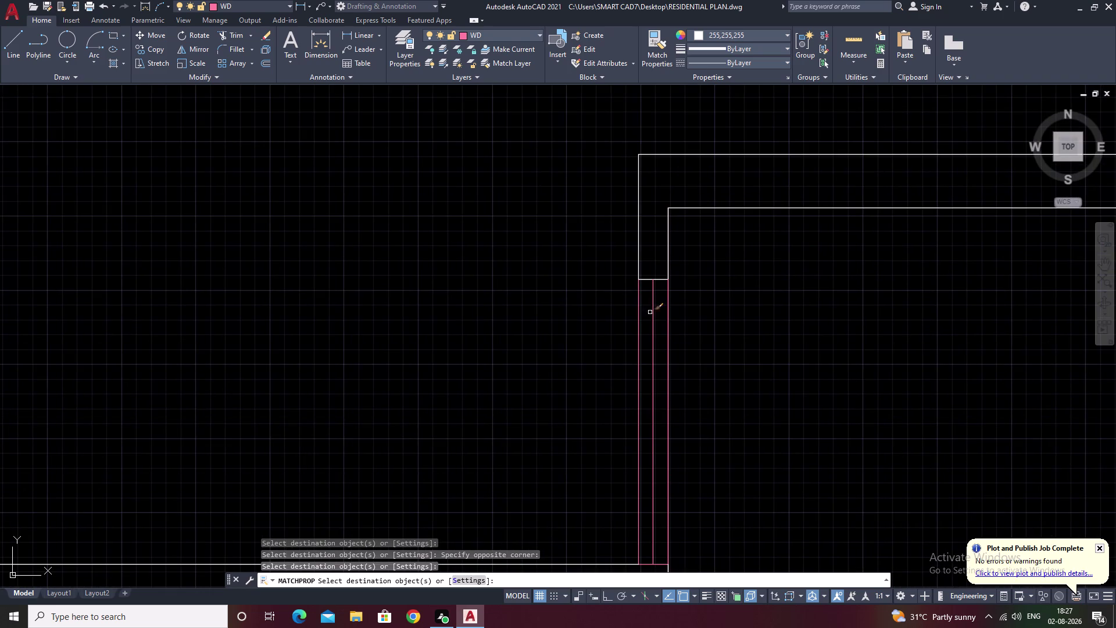
click(659, 281)
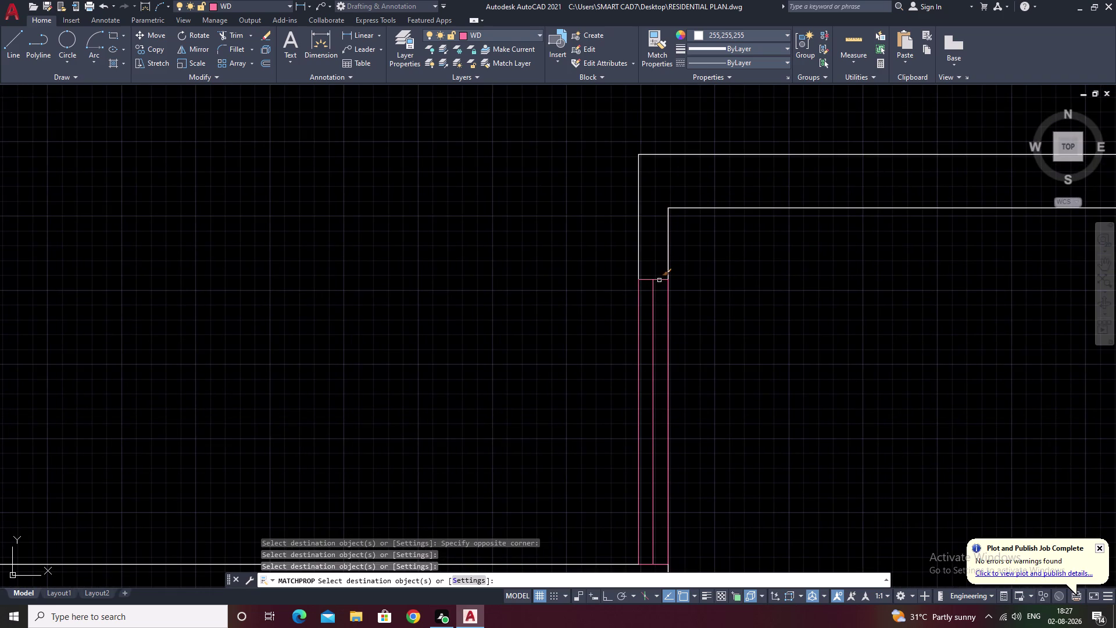
scroll(down, 3)
middle_drag(814, 326, 772, 225)
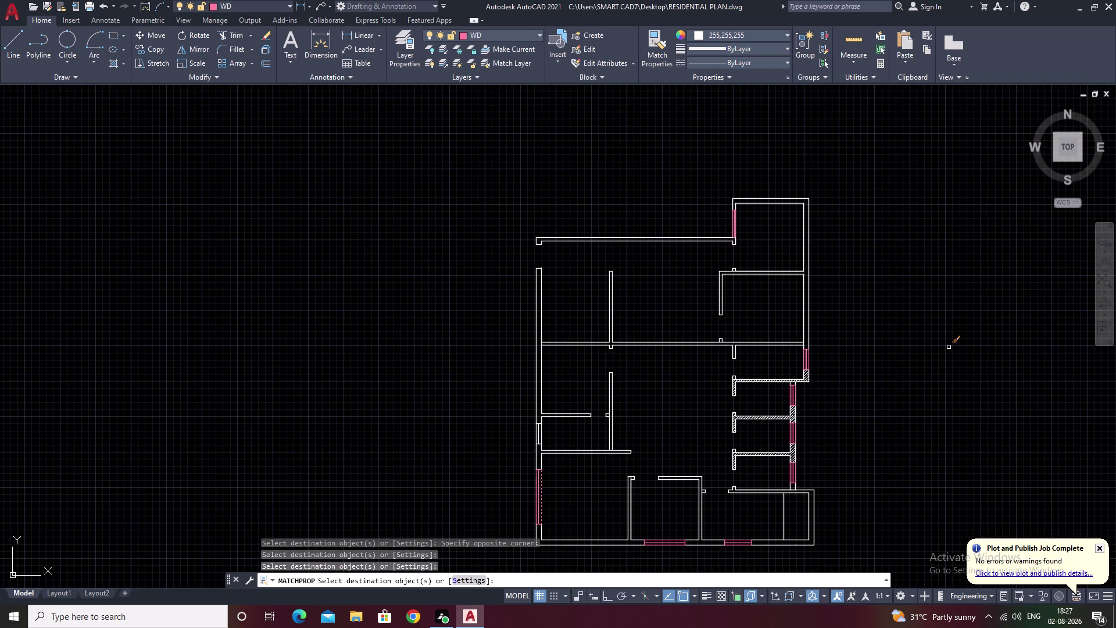
End property matching and switch off the WD layer, confirming the prompt.
key(Escape)
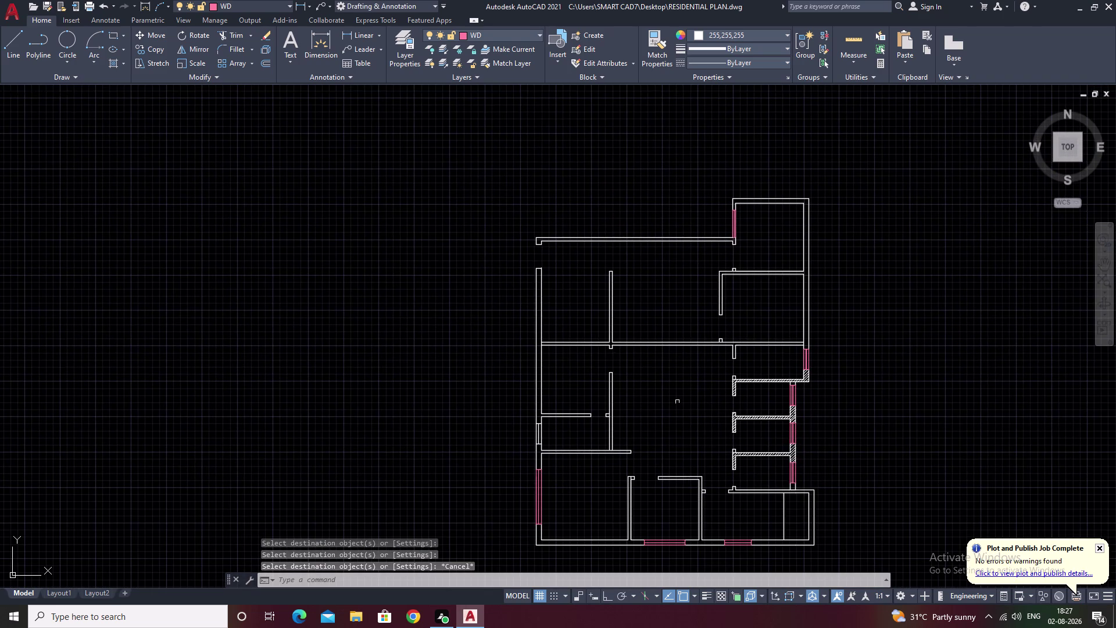
click(540, 33)
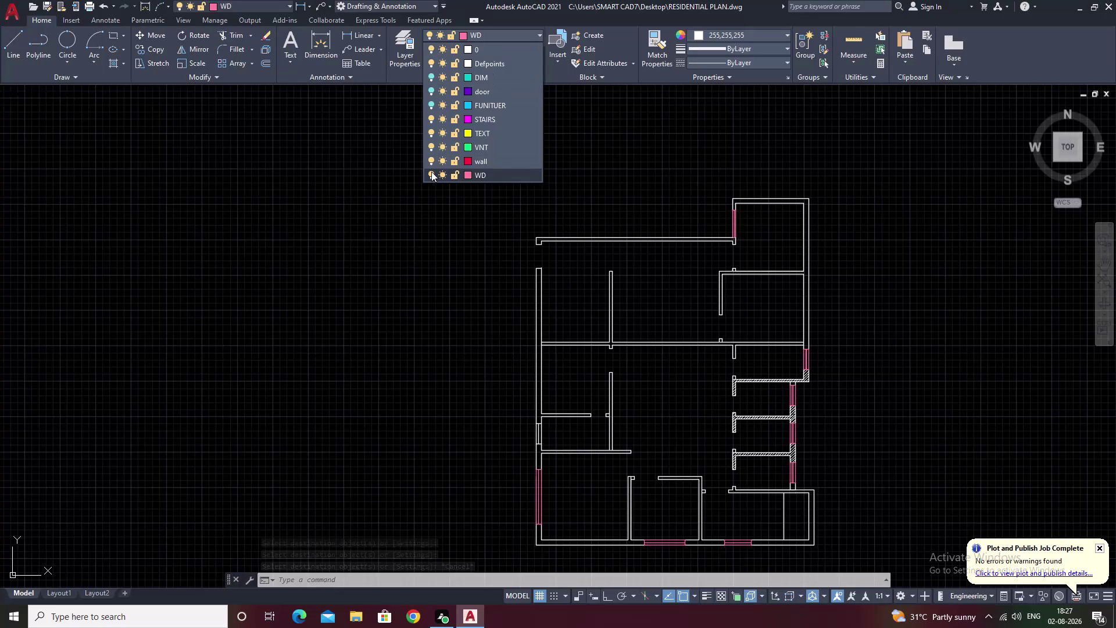
click(432, 171)
click(566, 297)
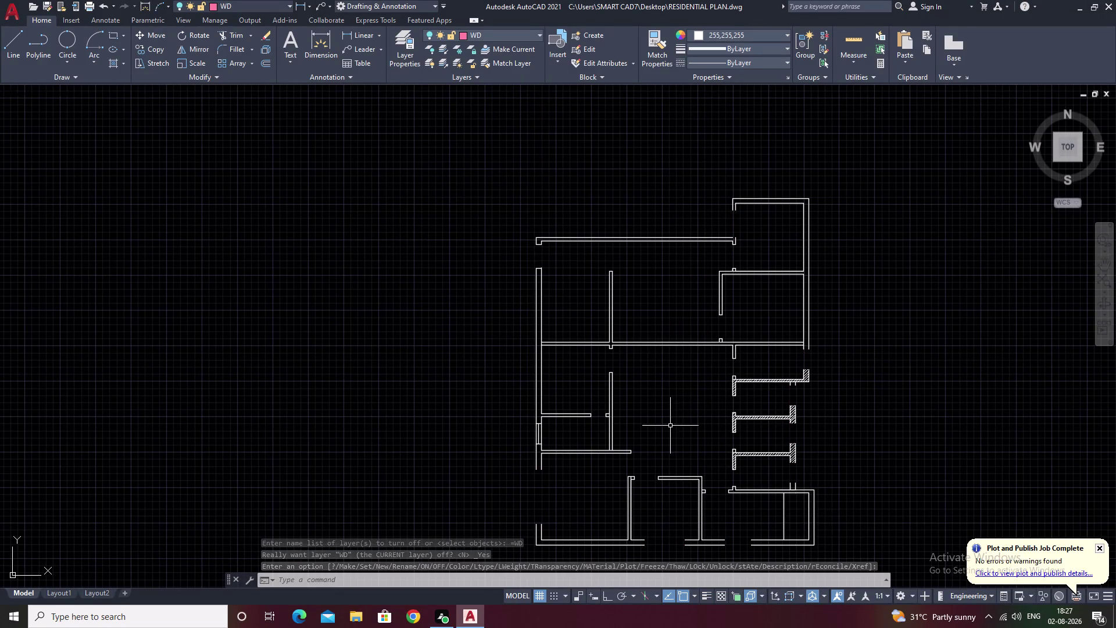
middle_drag(669, 427, 732, 369)
Make VNT current and move the left-wall ventilator onto VNT with ByLayer colour.
scroll(up, 3)
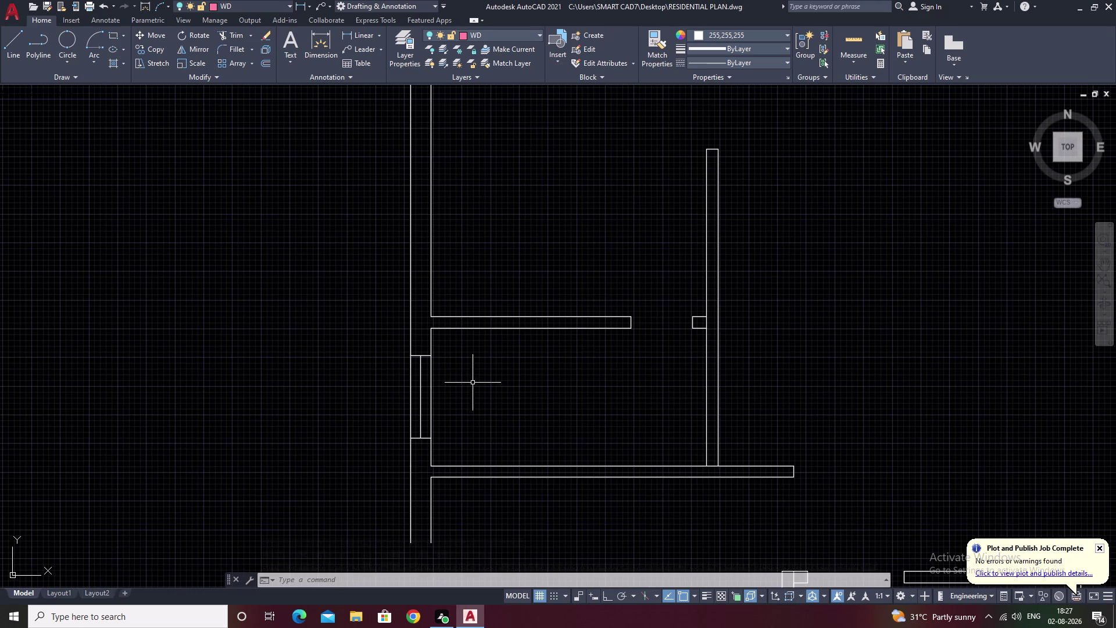
click(516, 35)
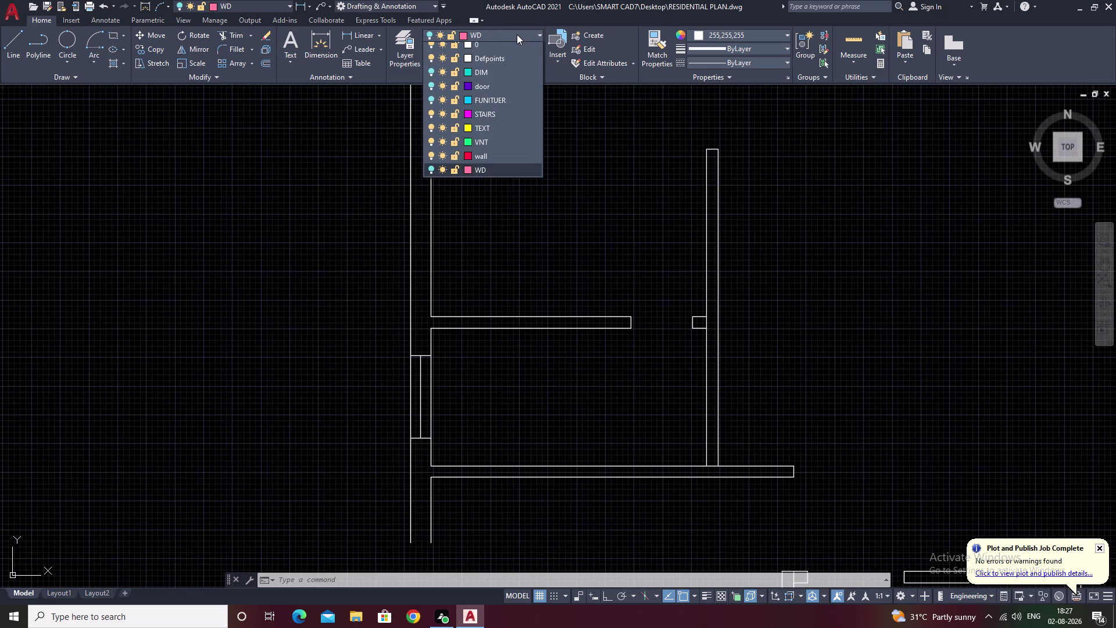
click(501, 146)
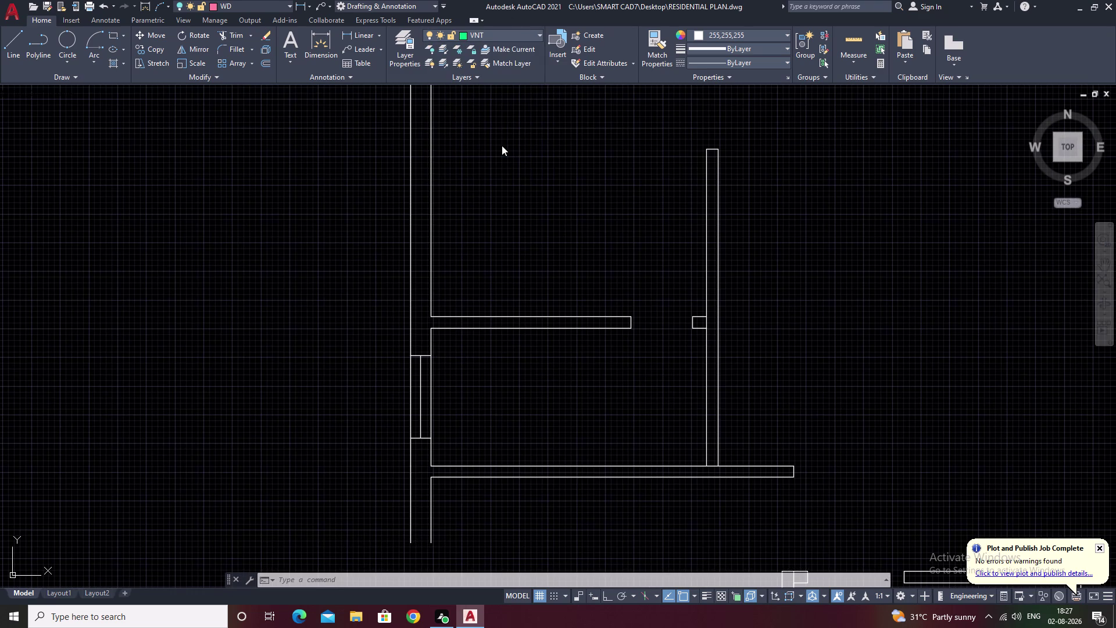
drag(455, 393, 320, 384)
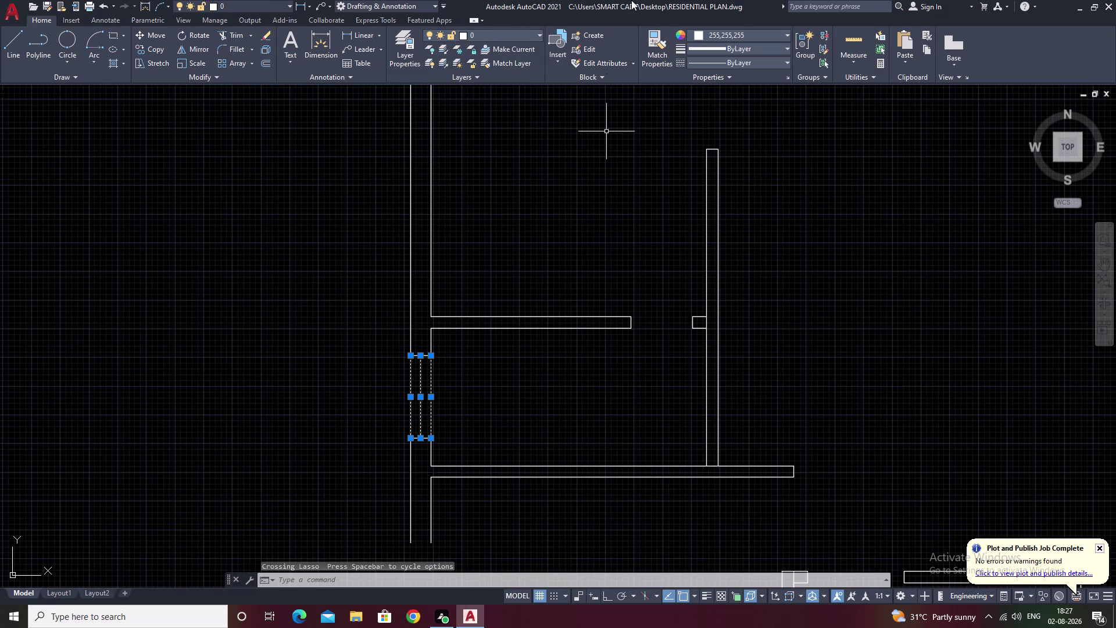
click(524, 36)
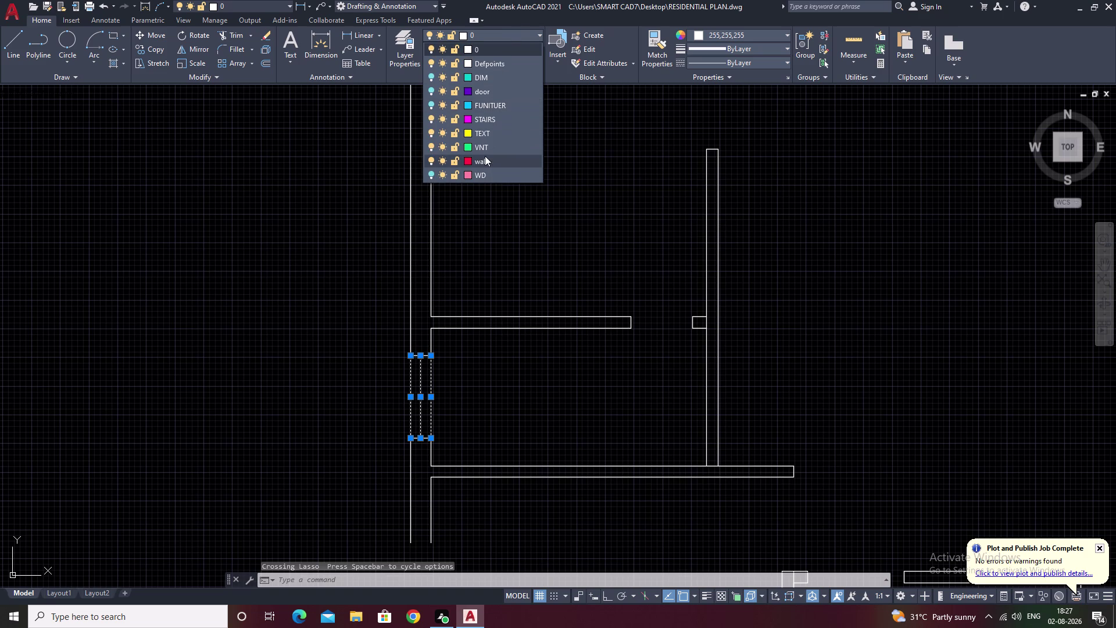
click(485, 144)
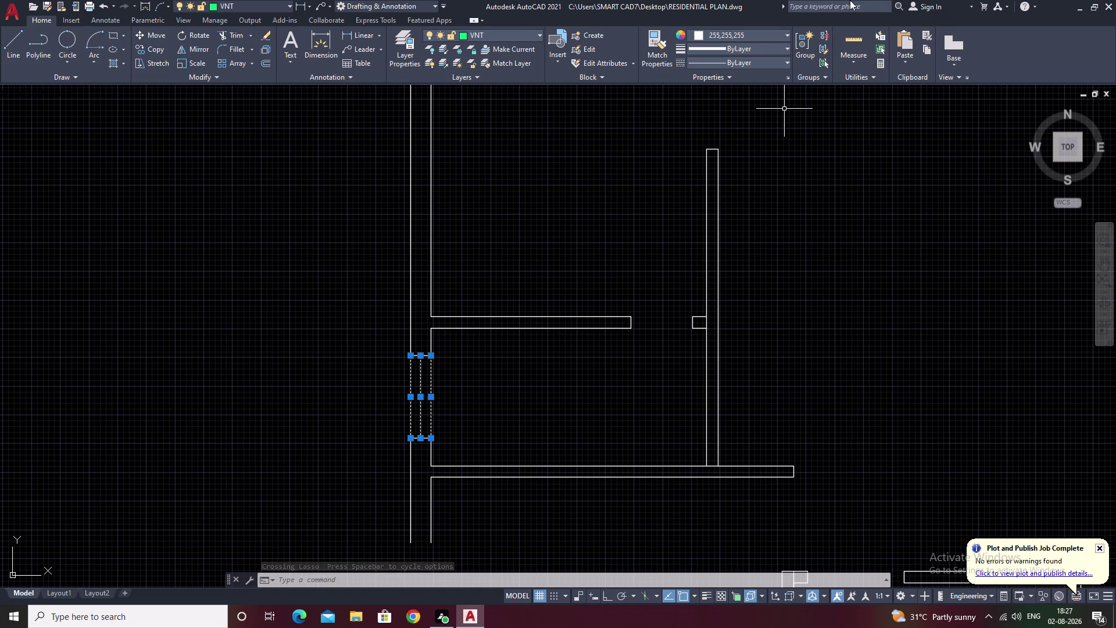
click(736, 34)
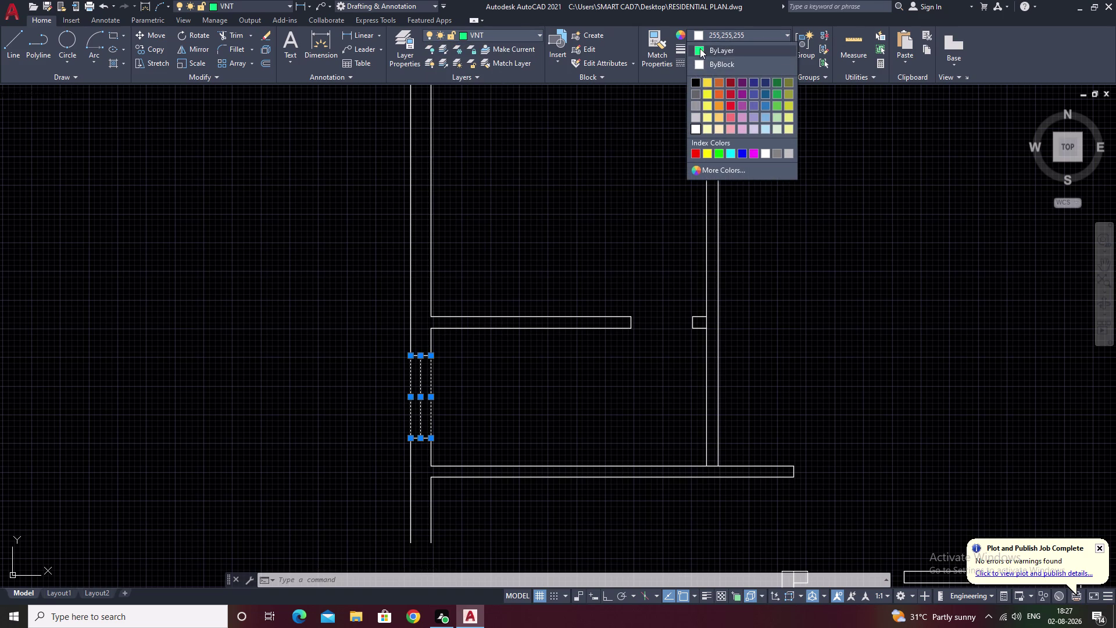
click(700, 48)
key(Escape)
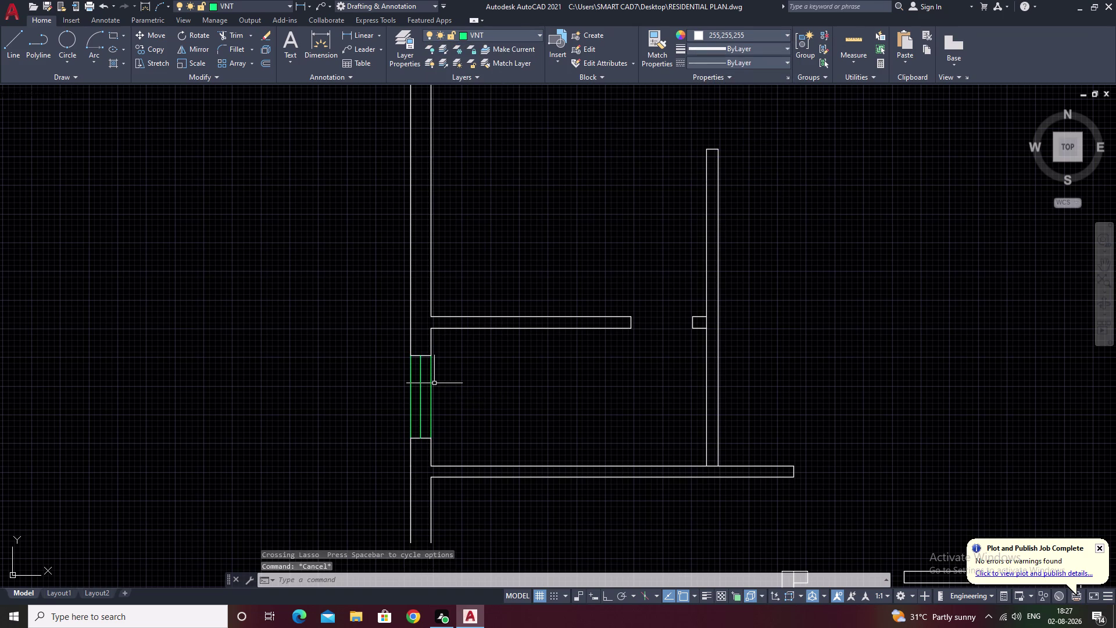
Match the neighbouring ventilator lines to the green ventilator's properties.
scroll(up, 3)
click(655, 45)
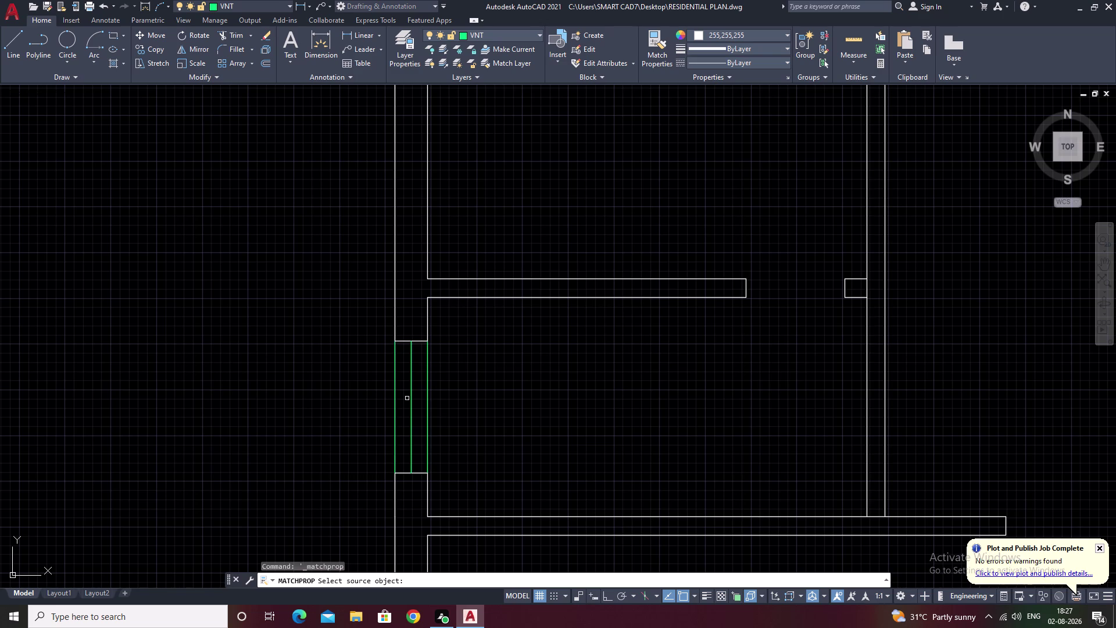
click(429, 391)
click(420, 342)
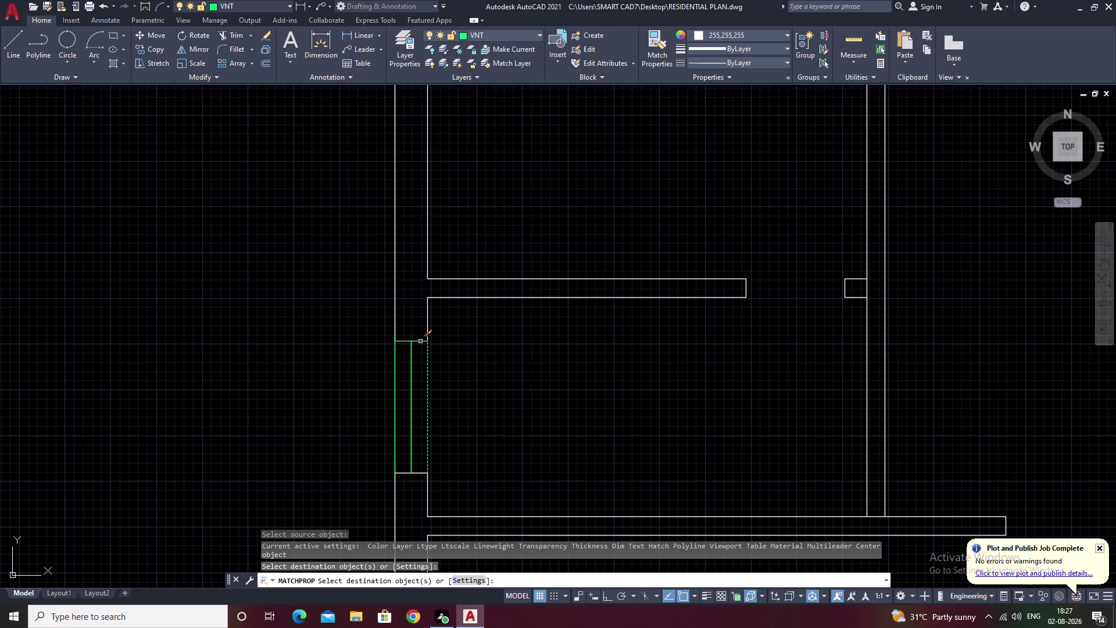
click(418, 473)
scroll(down, 3)
key(Escape)
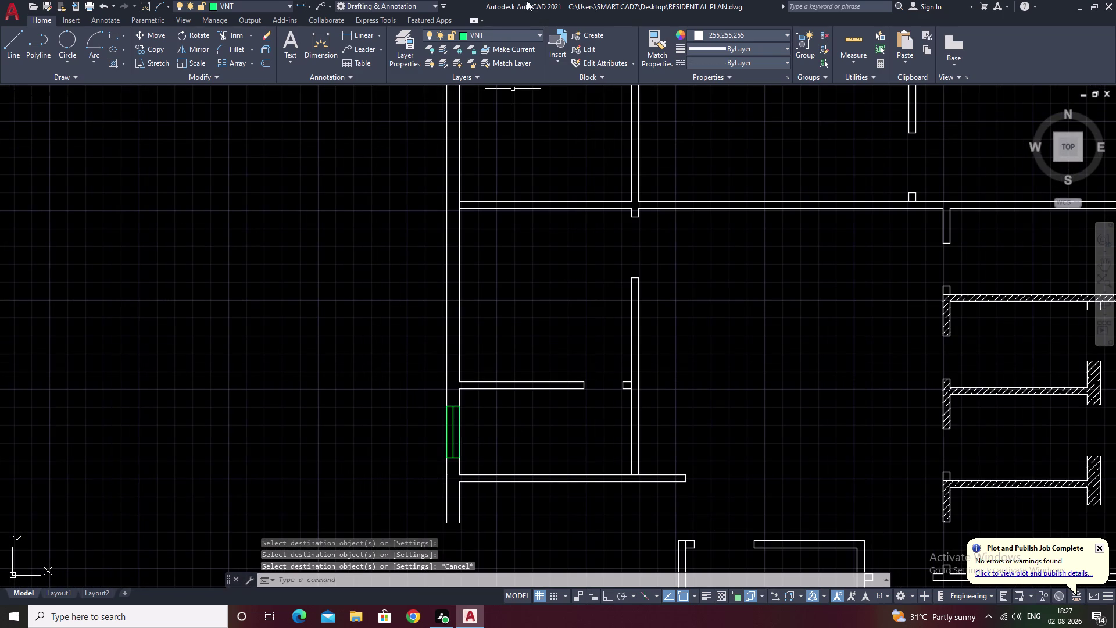
Turn off the VNT layer, confirming the current-layer warning.
click(539, 32)
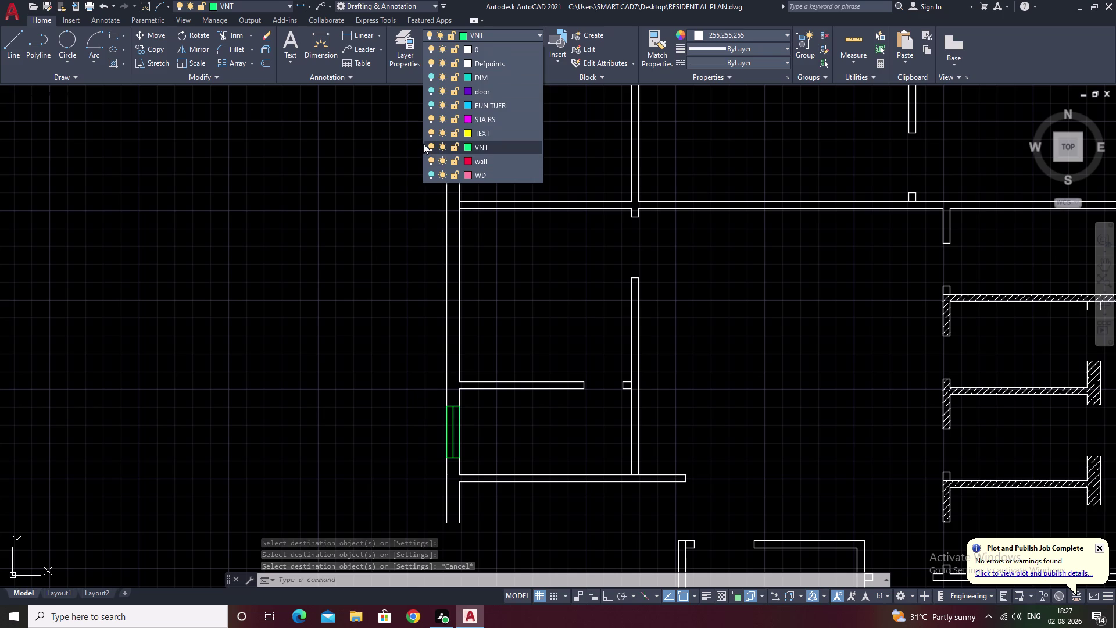
click(430, 145)
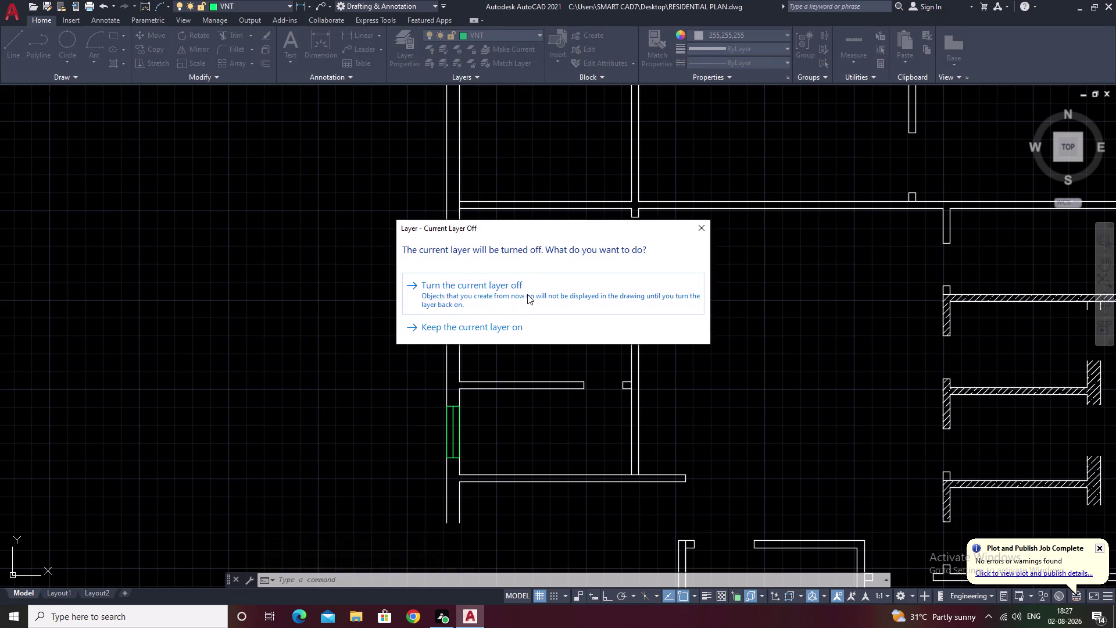
click(527, 294)
scroll(down, 3)
middle_drag(645, 335, 551, 325)
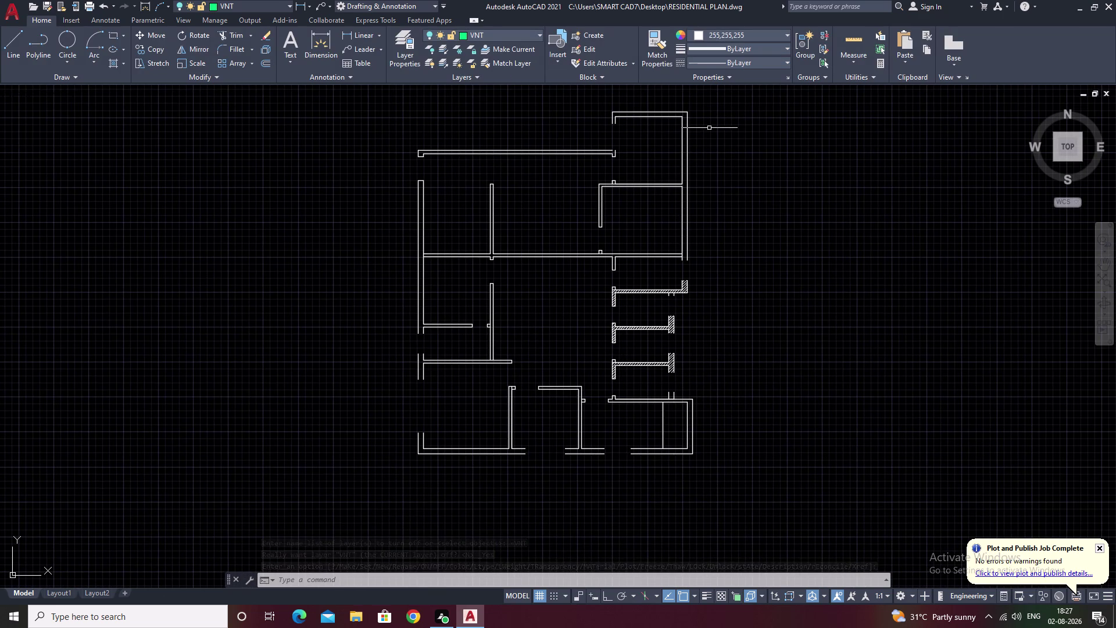
Window-select all the wall lines and hatched walls of the plan.
drag(712, 107, 652, 448)
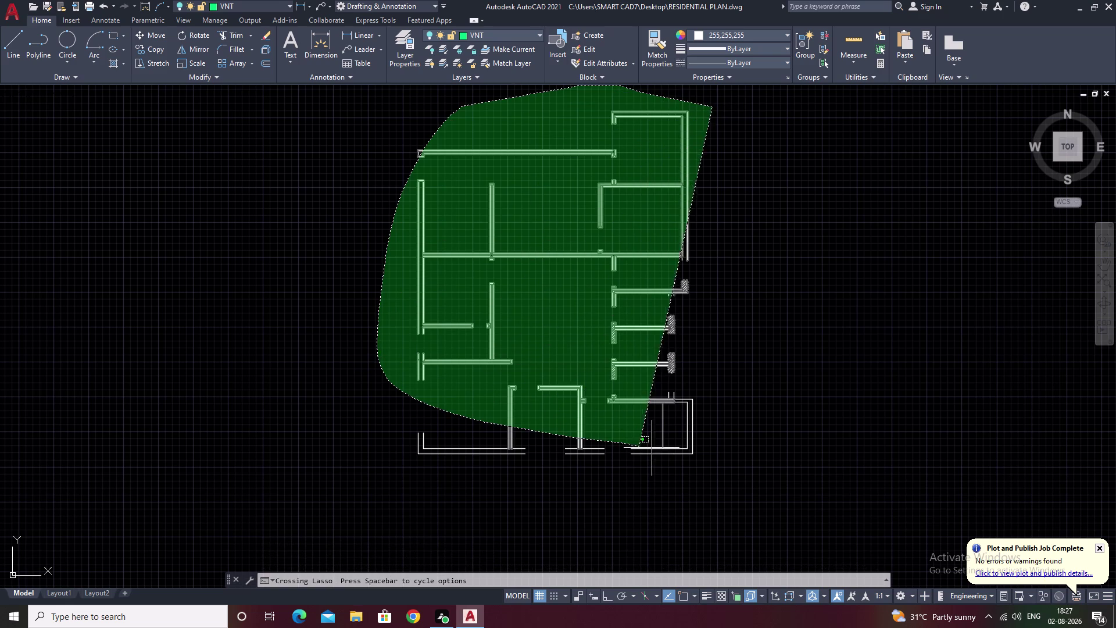
drag(651, 448, 690, 467)
click(690, 468)
drag(690, 471, 687, 479)
key(Escape)
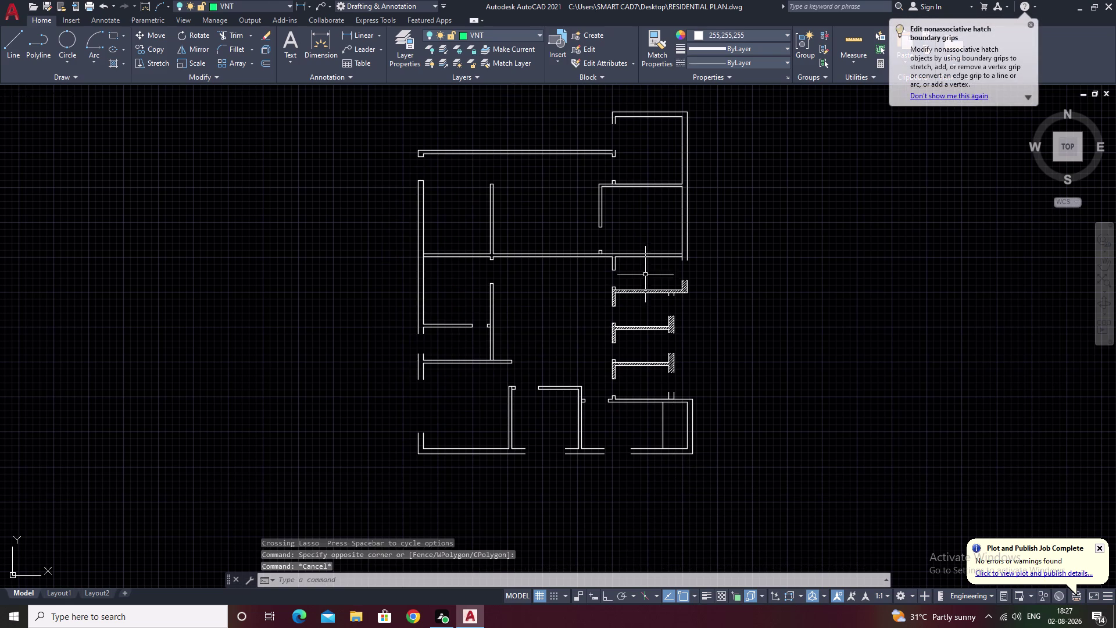
drag(712, 90, 367, 464)
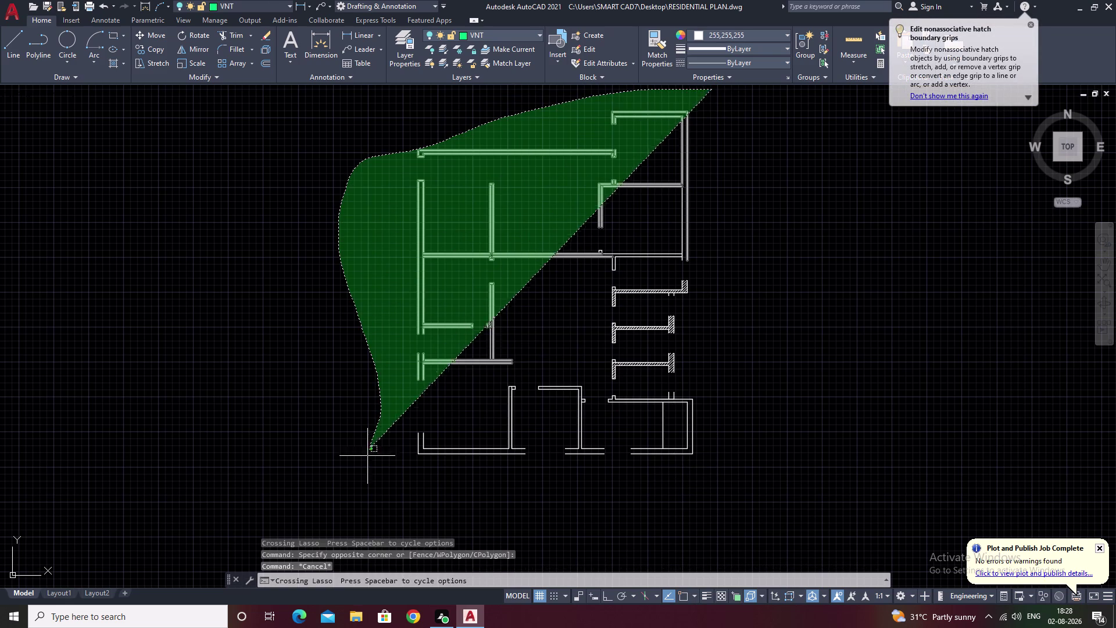
drag(366, 464, 797, 254)
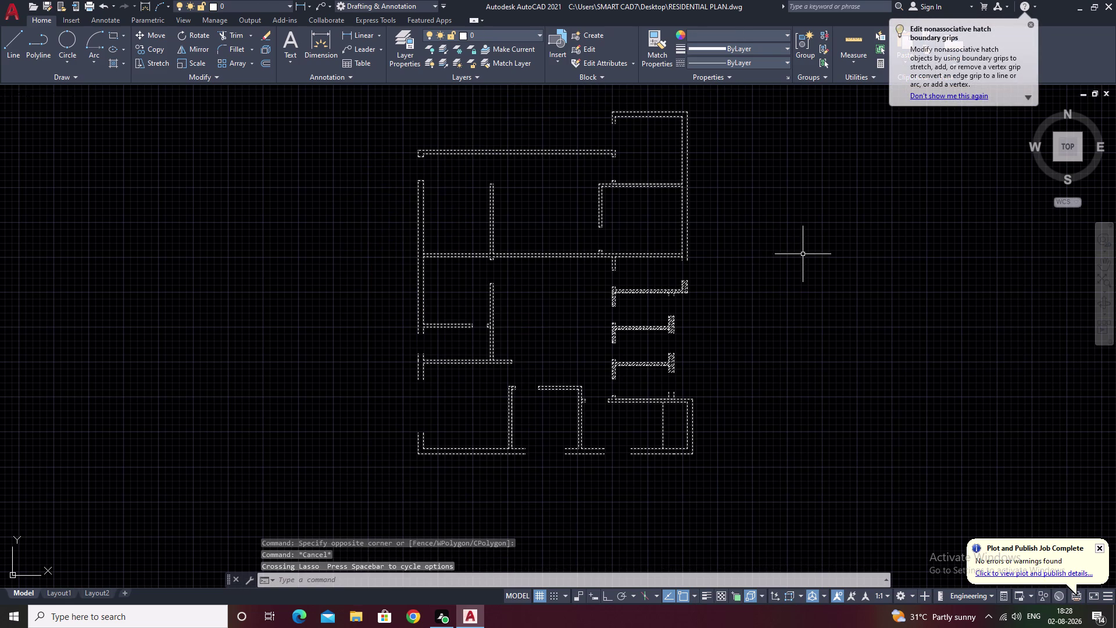
Put the selected walls on the wall layer with colour ByLayer, then deselect.
click(540, 33)
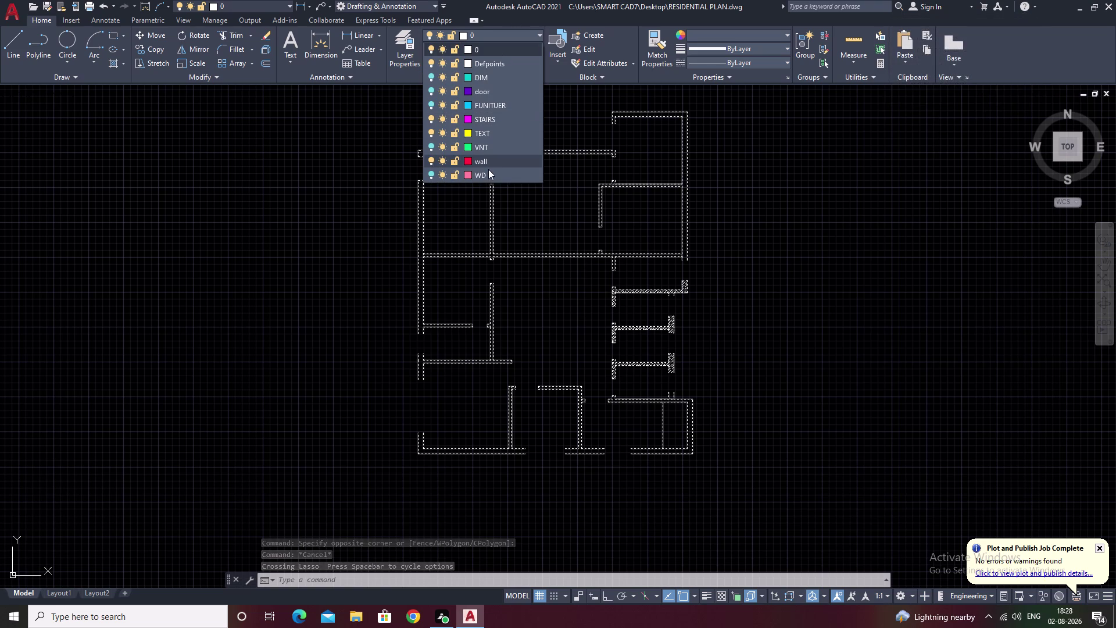
click(489, 164)
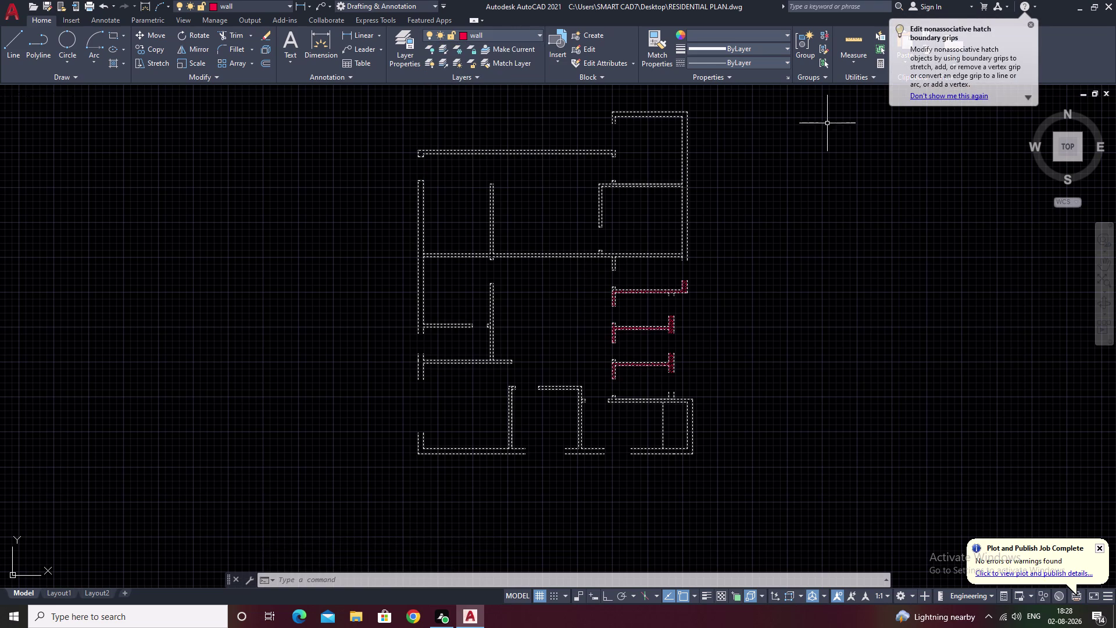
click(742, 42)
click(742, 39)
click(712, 35)
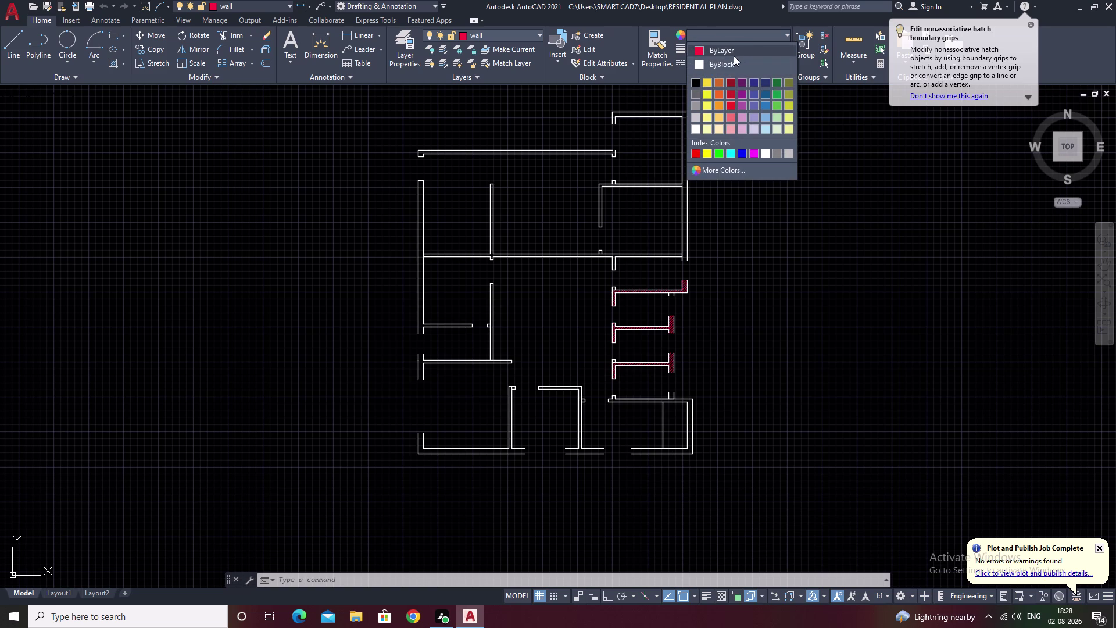
click(731, 52)
click(732, 264)
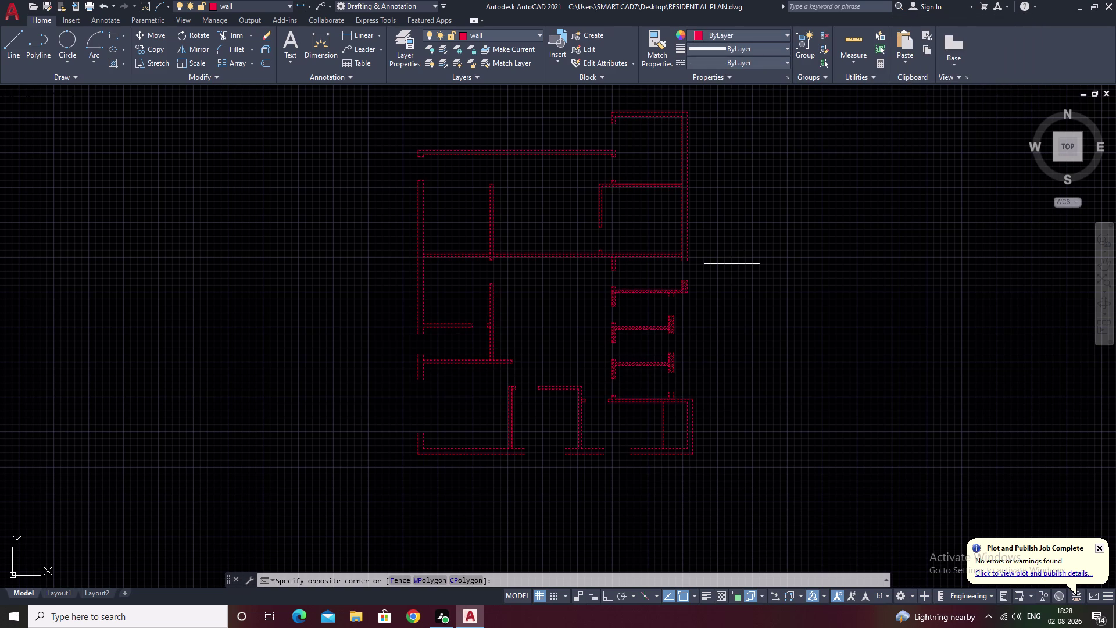
key(Escape)
key(Escape)
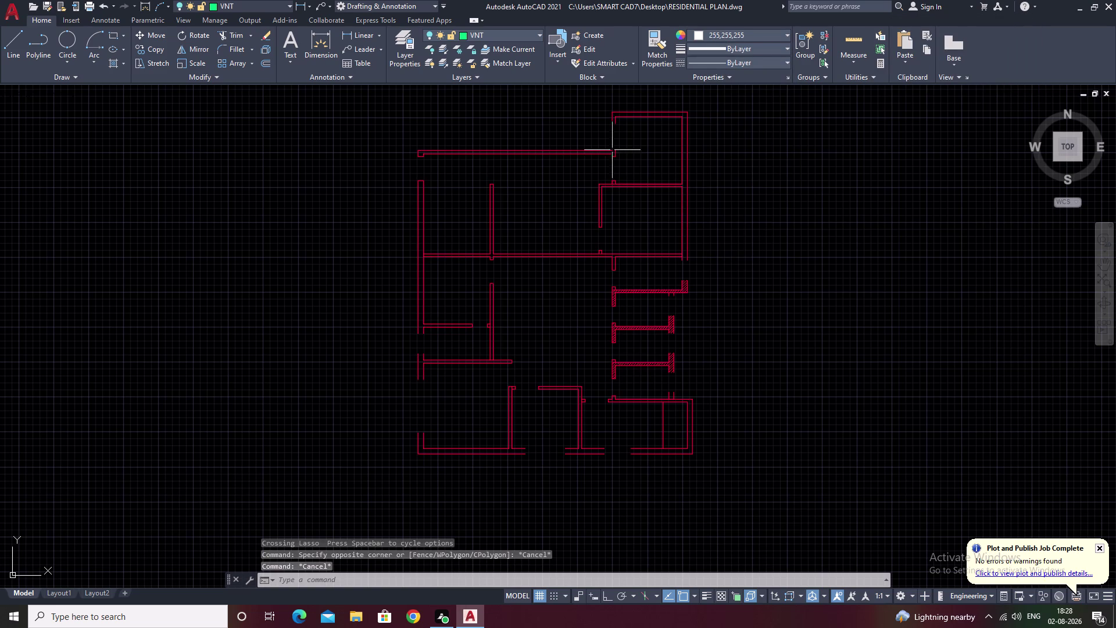
Turn the DIM, door, FUNITUER and WD layers back on.
click(540, 34)
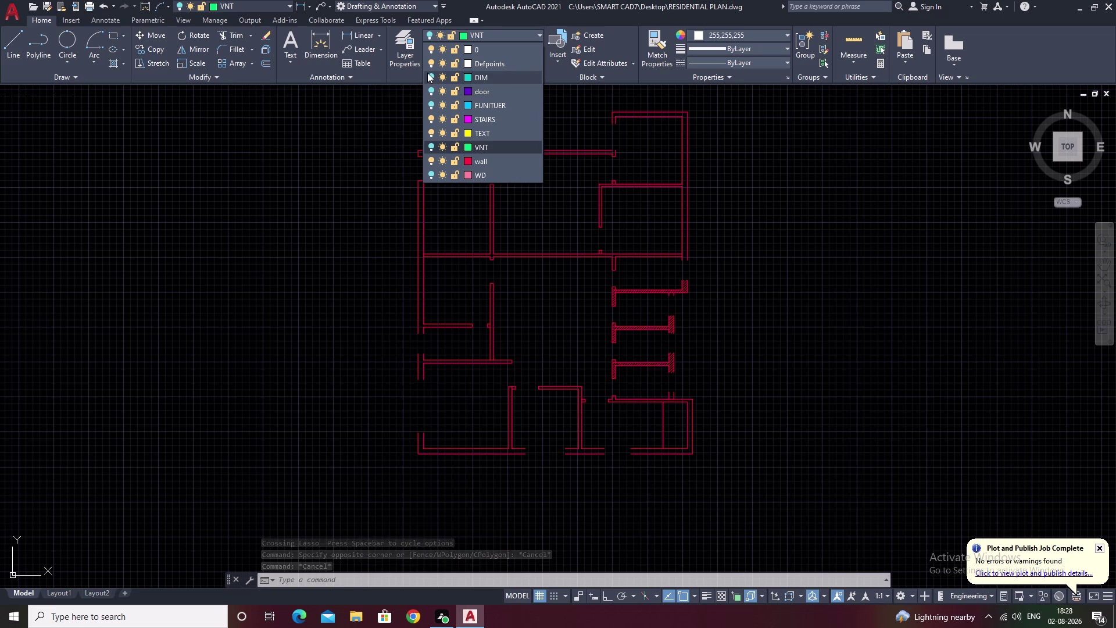
click(430, 77)
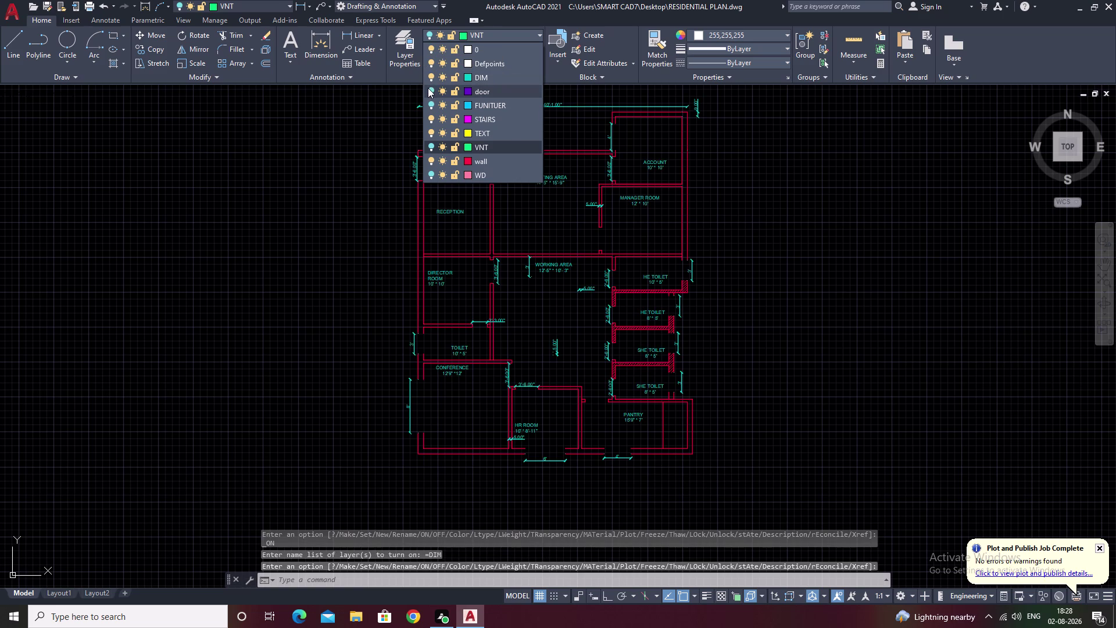
click(429, 90)
click(431, 102)
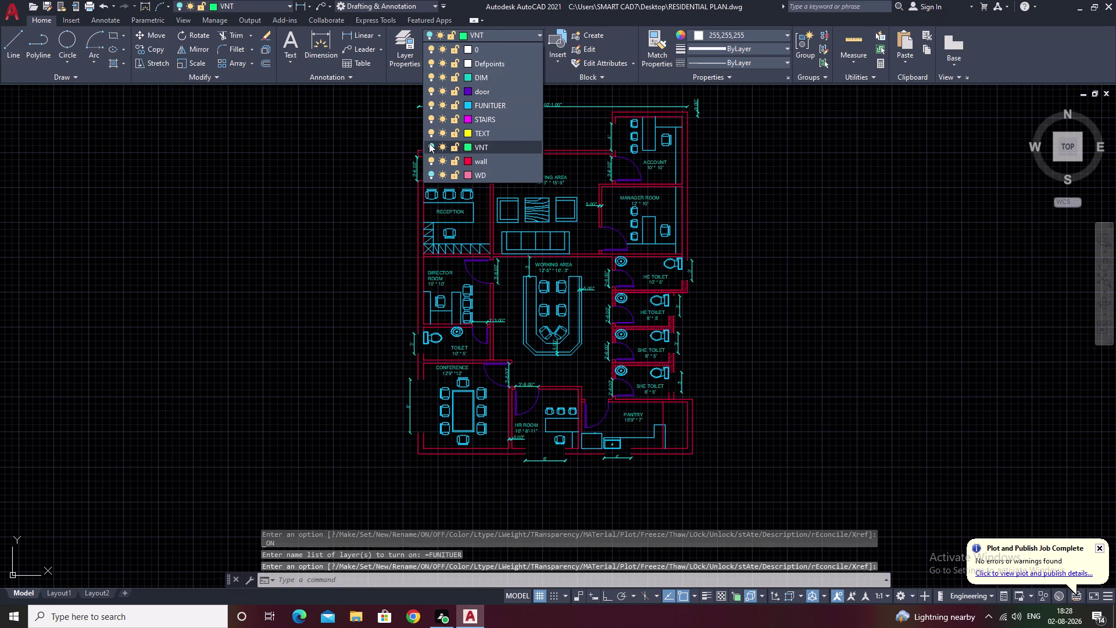
click(430, 145)
click(431, 173)
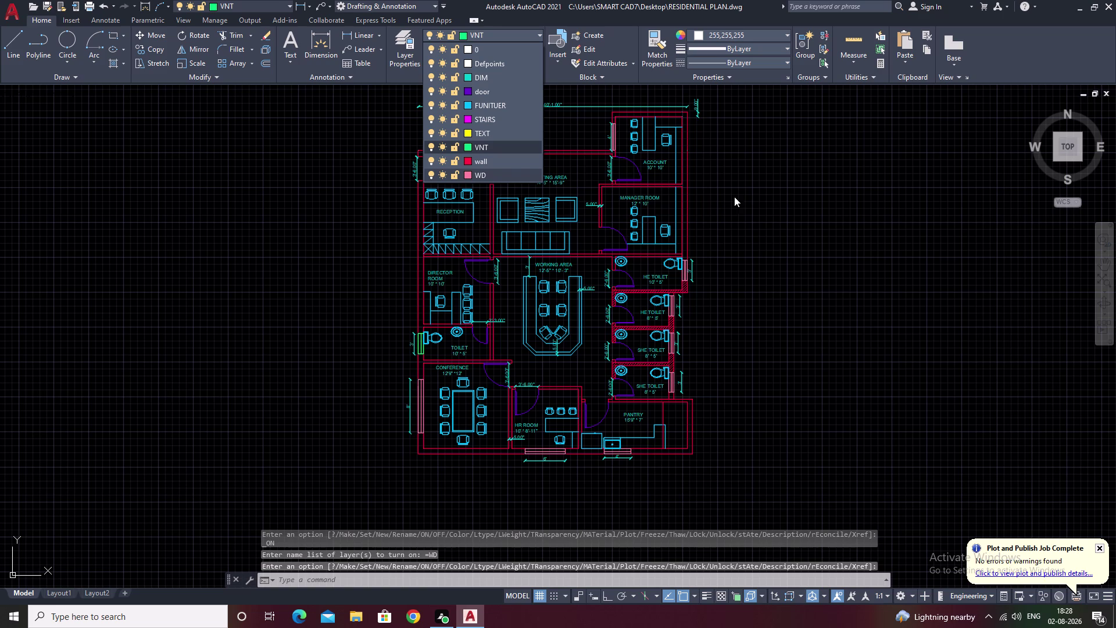
key(Escape)
Pan and zoom to bring the complete office plan into view.
scroll(down, 3)
middle_drag(740, 195, 694, 225)
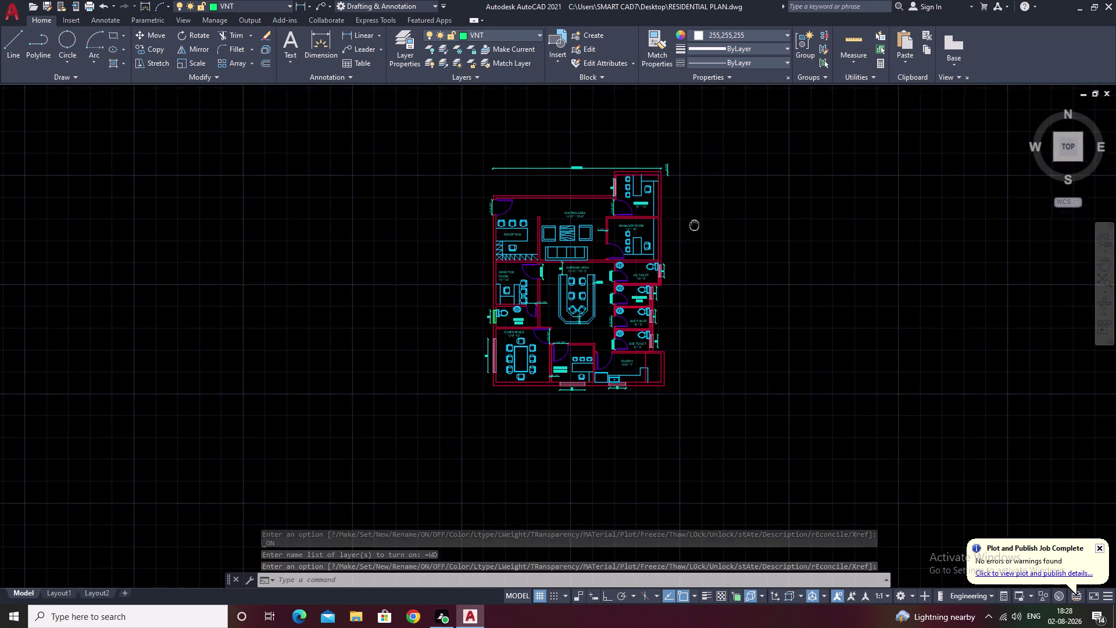
middle_drag(694, 224, 694, 225)
scroll(up, 3)
middle_drag(696, 228, 826, 161)
scroll(down, 3)
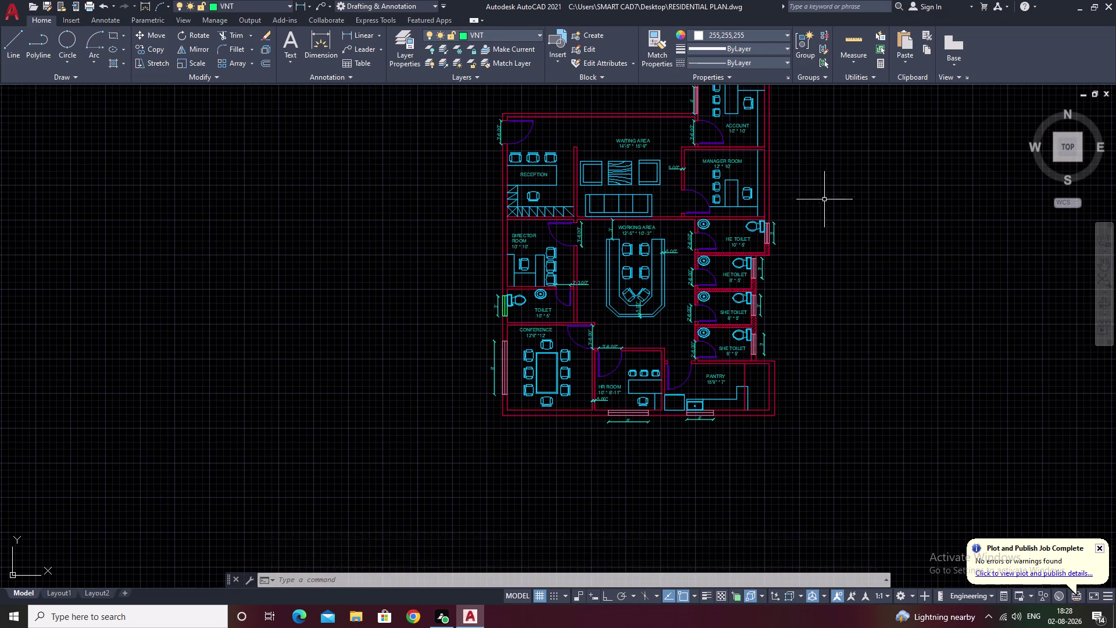
scroll(up, 3)
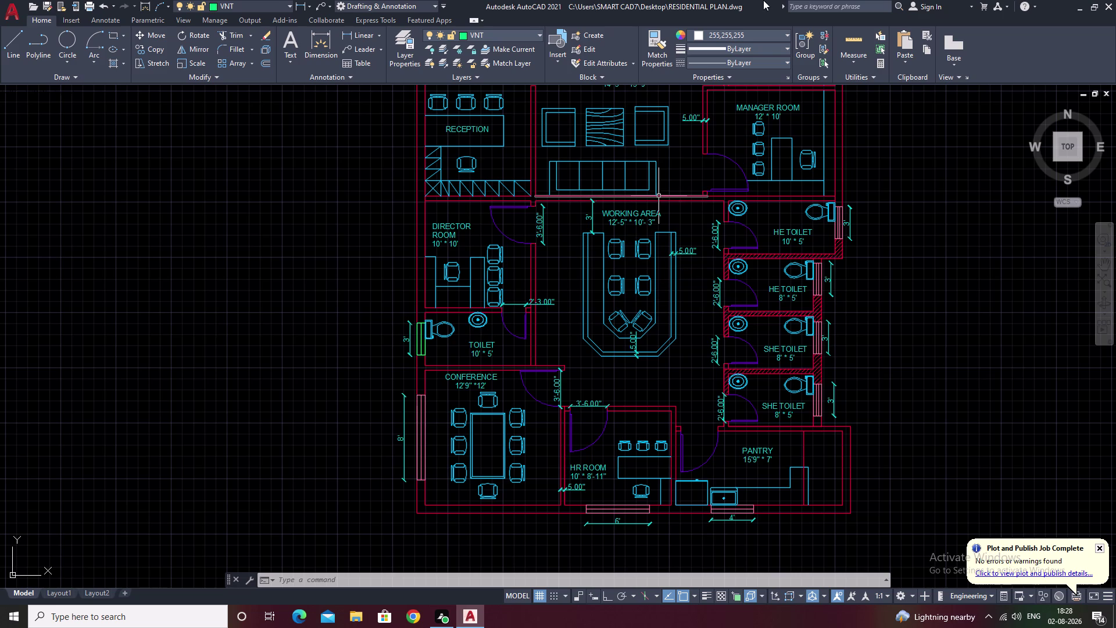
Recolour the wall layer to yellow, colour 50.
scroll(down, 3)
middle_drag(654, 167, 592, 232)
scroll(up, 3)
middle_drag(550, 244, 645, 142)
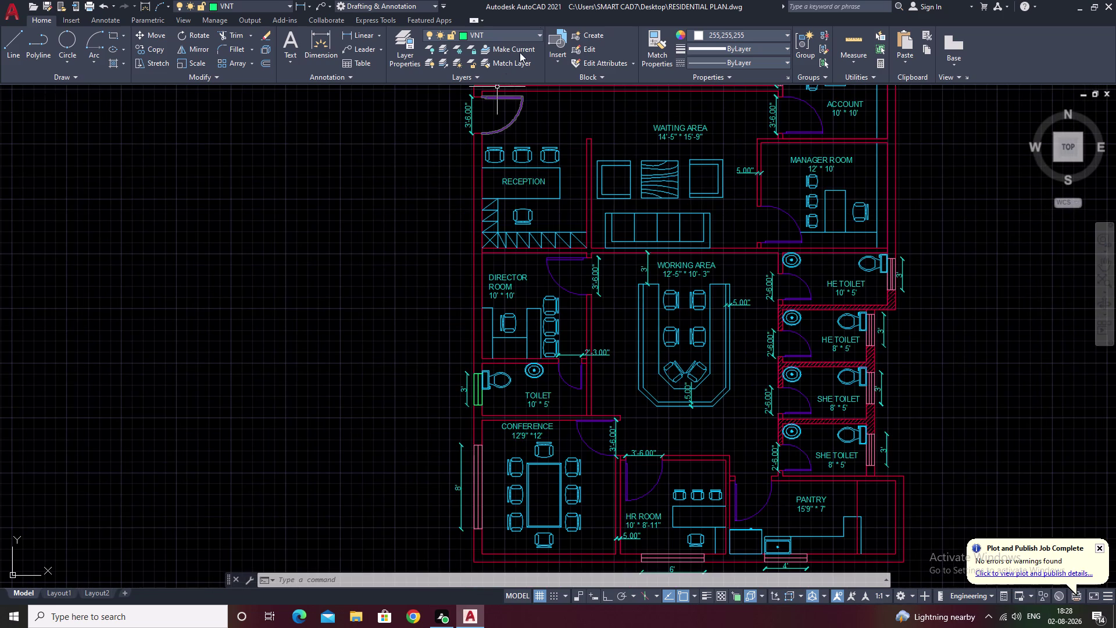
click(539, 34)
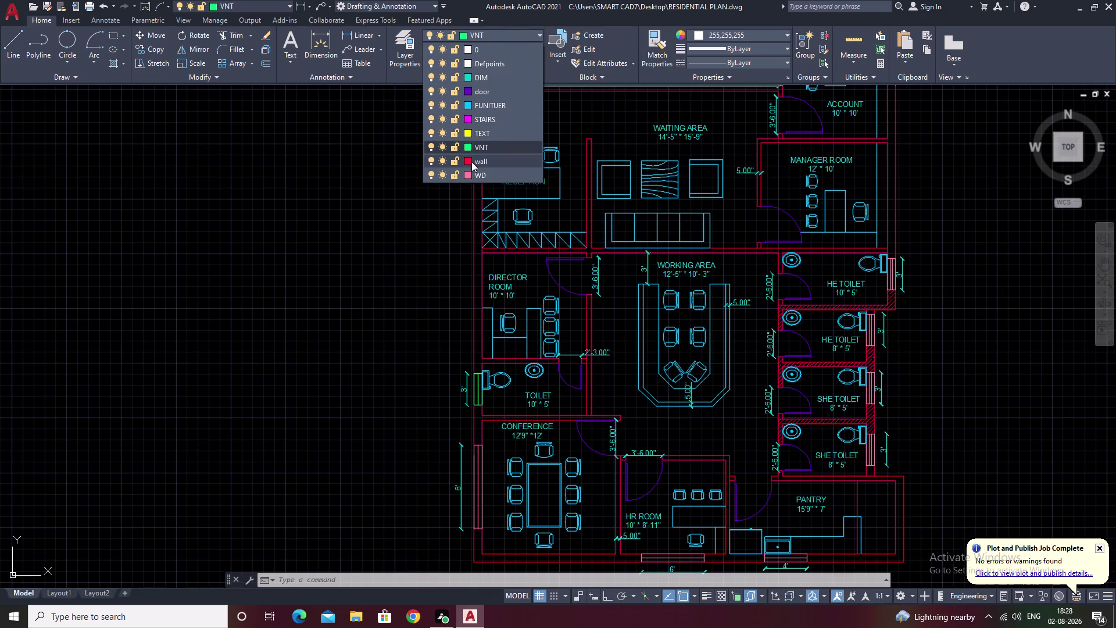
click(465, 159)
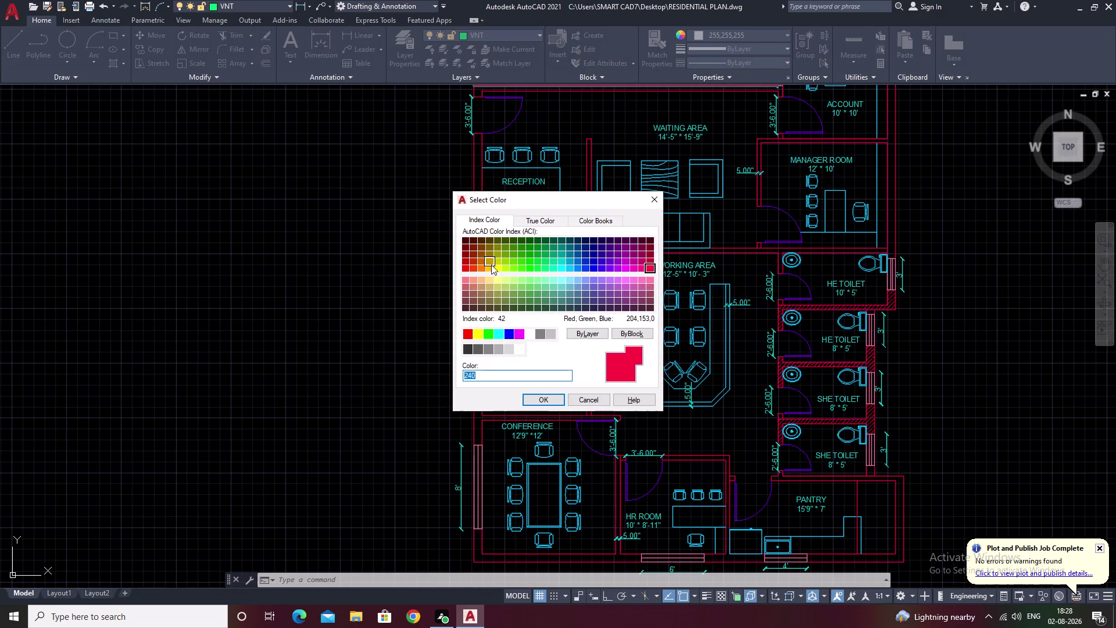
click(496, 269)
click(554, 402)
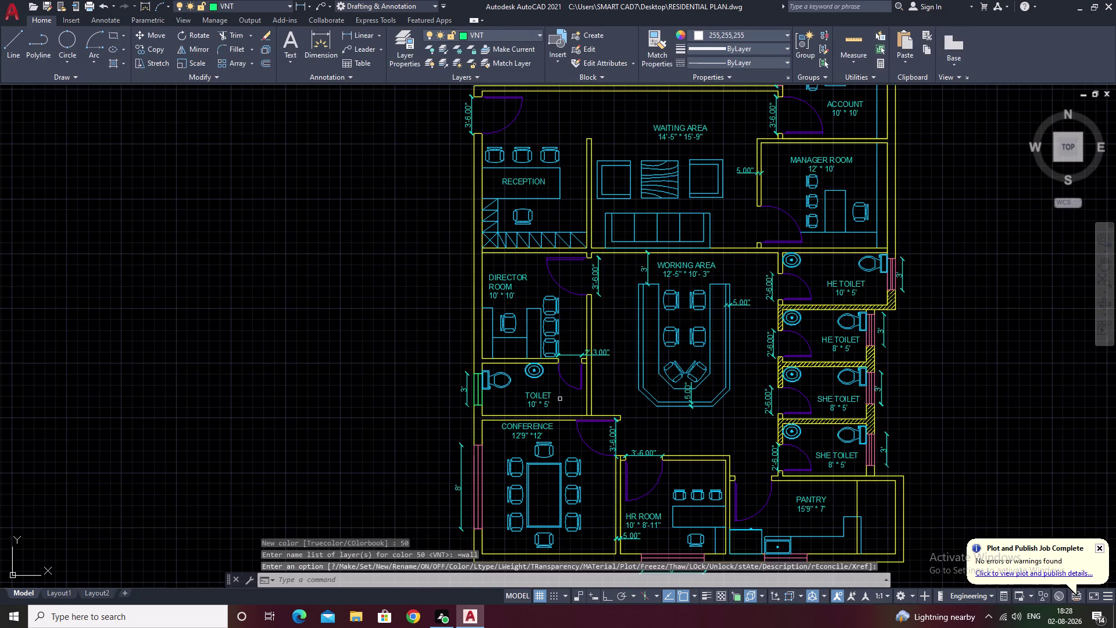
Pan and zoom to recentre and review the yellow walls.
middle_drag(1008, 332, 852, 372)
scroll(down, 3)
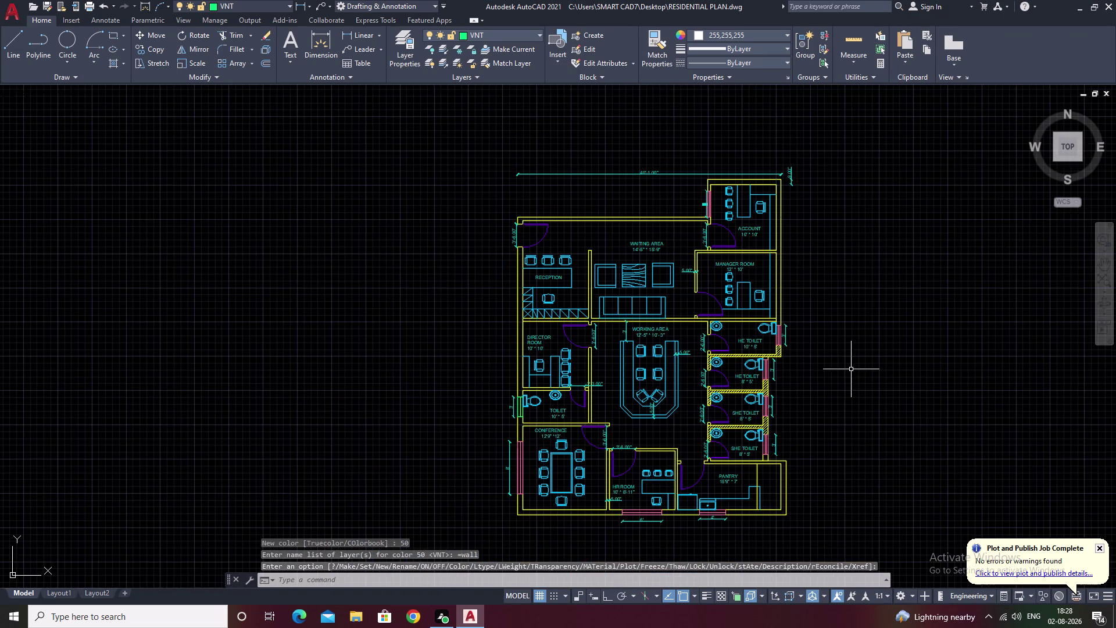
middle_drag(850, 368, 839, 335)
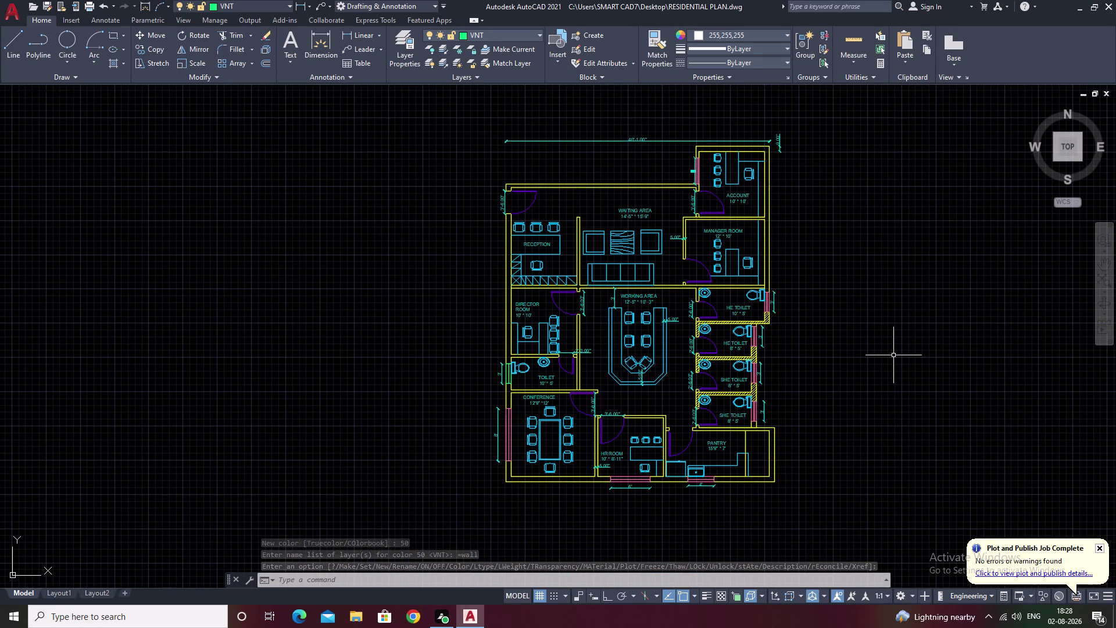
middle_drag(875, 313, 813, 295)
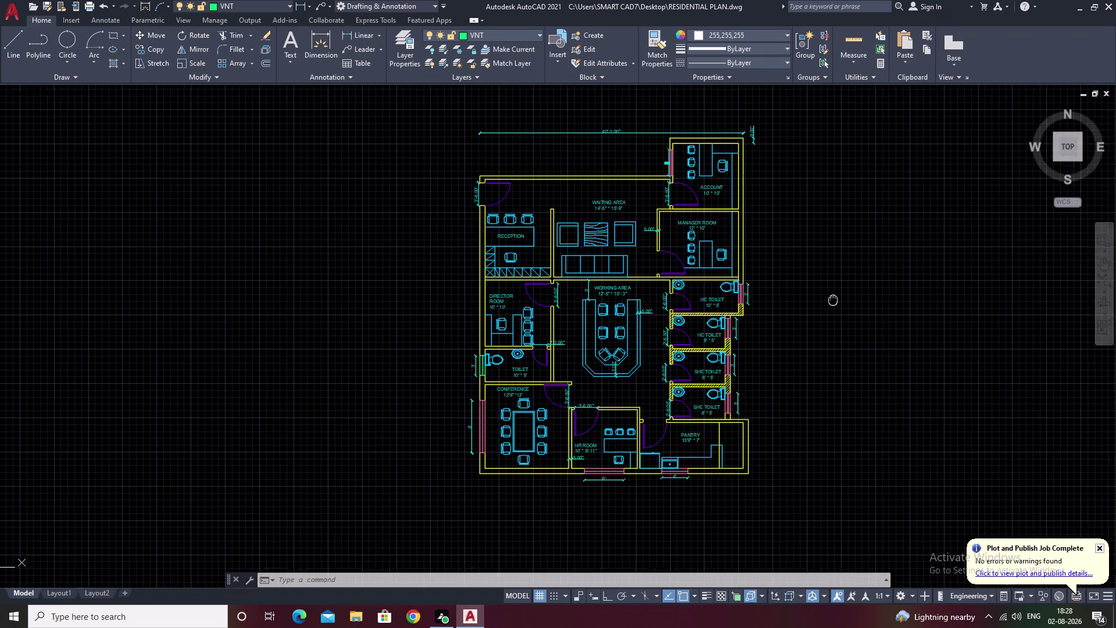
middle_drag(814, 295, 811, 294)
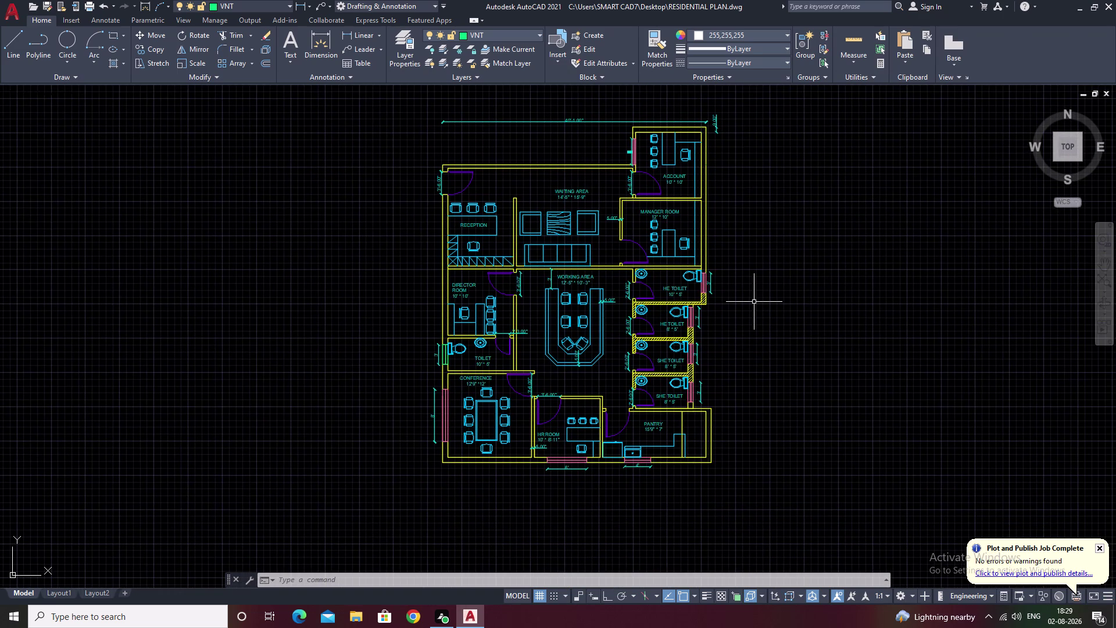
click(529, 35)
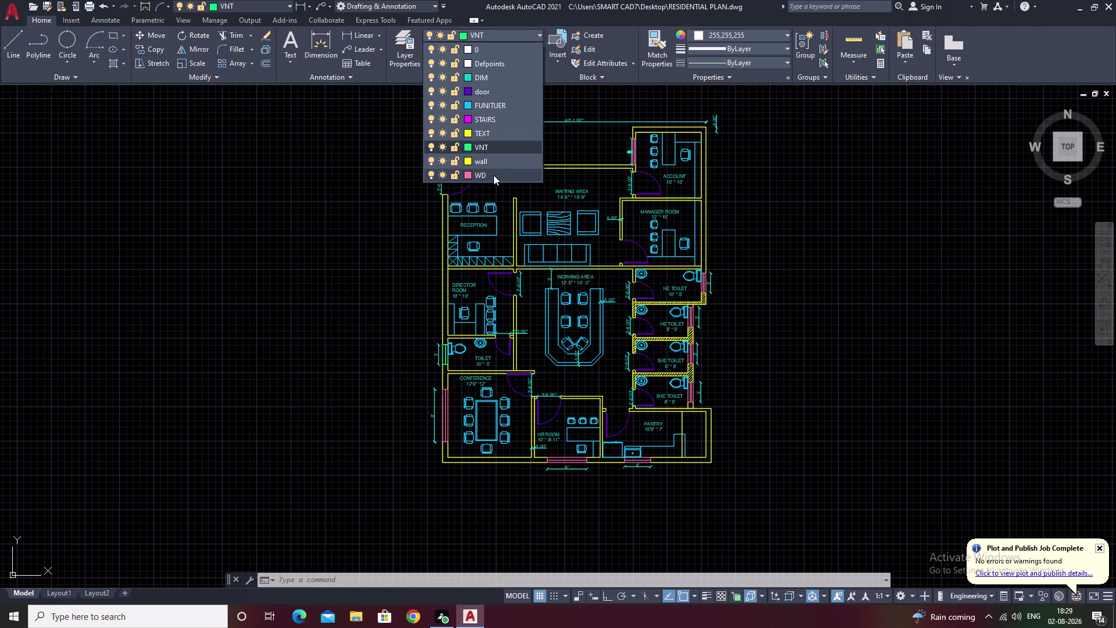
Set the TEXT layer colour to magenta 210 from the Layer dropdown.
double_click(470, 133)
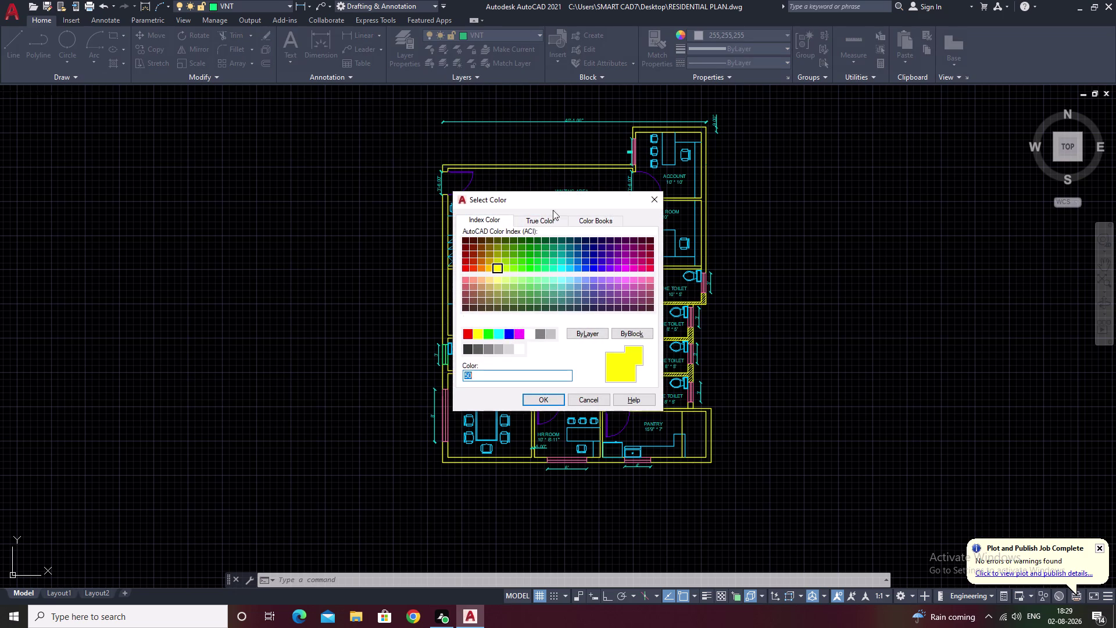
click(485, 143)
click(543, 402)
scroll(up, 3)
click(505, 36)
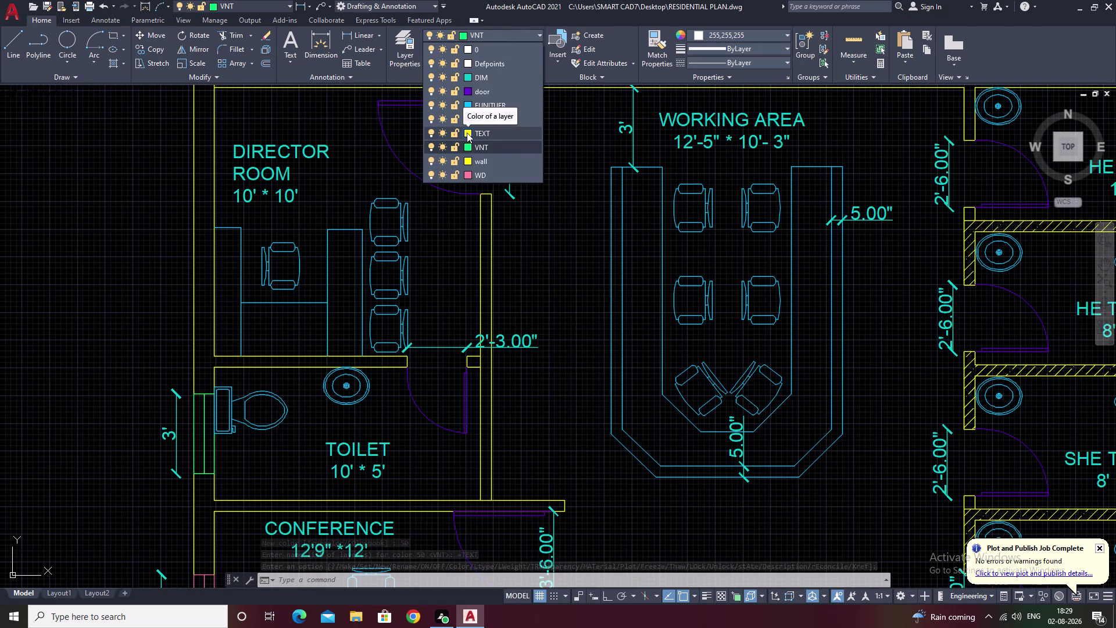
click(467, 132)
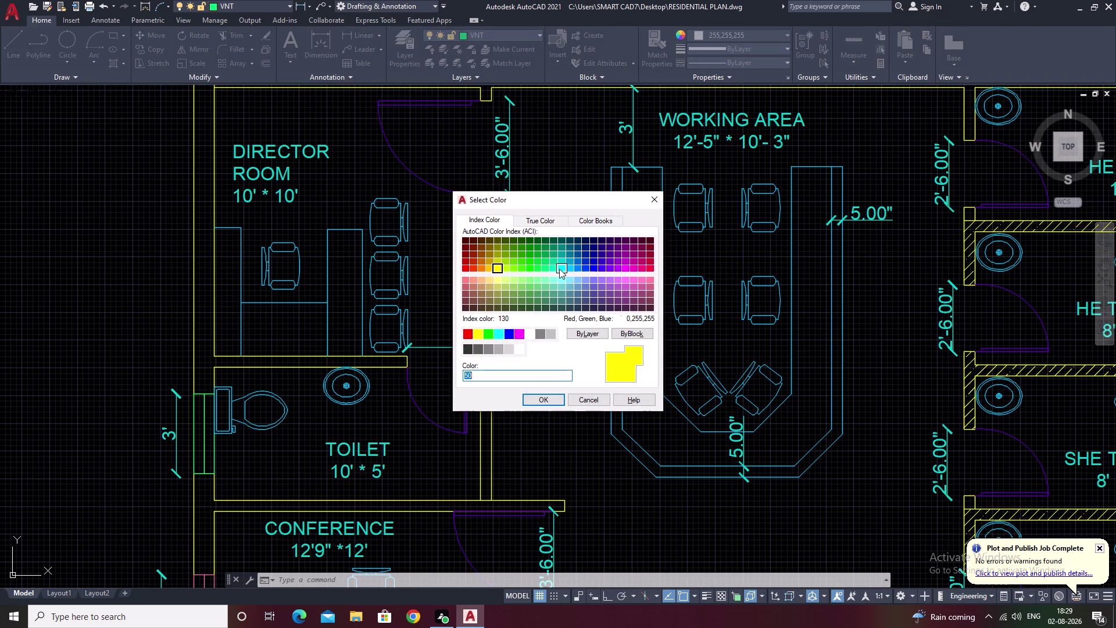
click(628, 269)
click(545, 403)
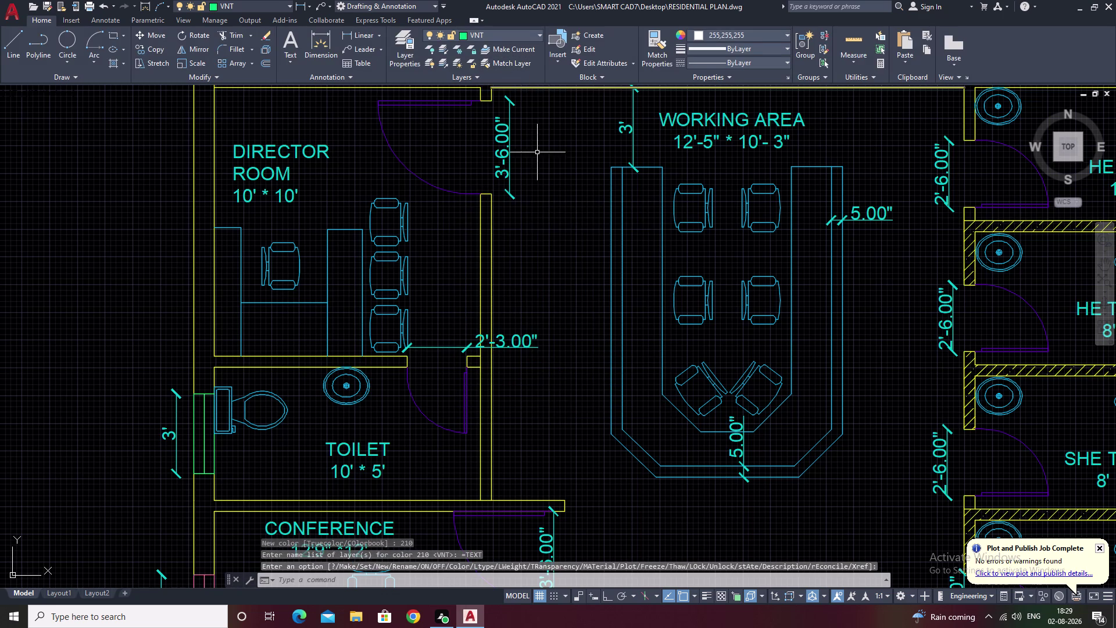
Confirm colour 210 for TEXT in the Layer Properties Manager (LA), then close it.
key(Escape)
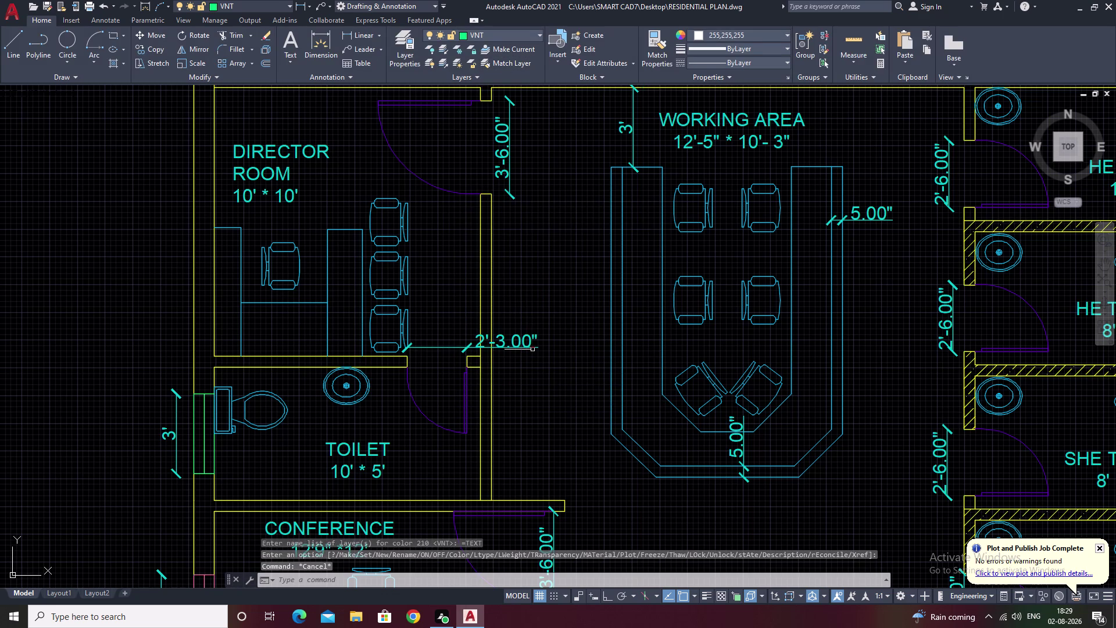
text(LA)
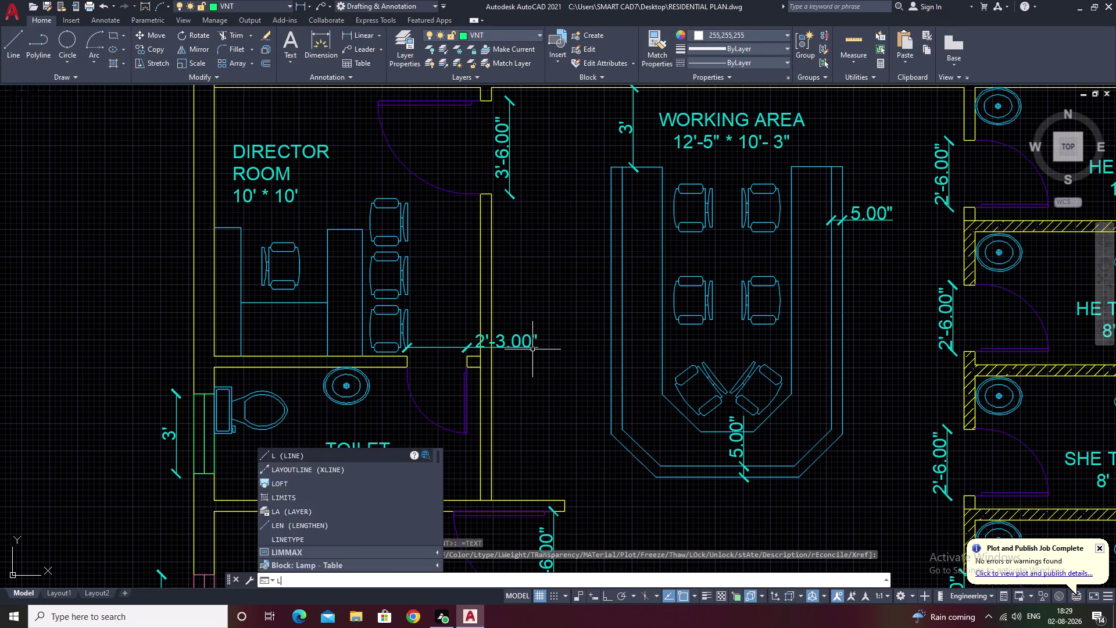
key(space)
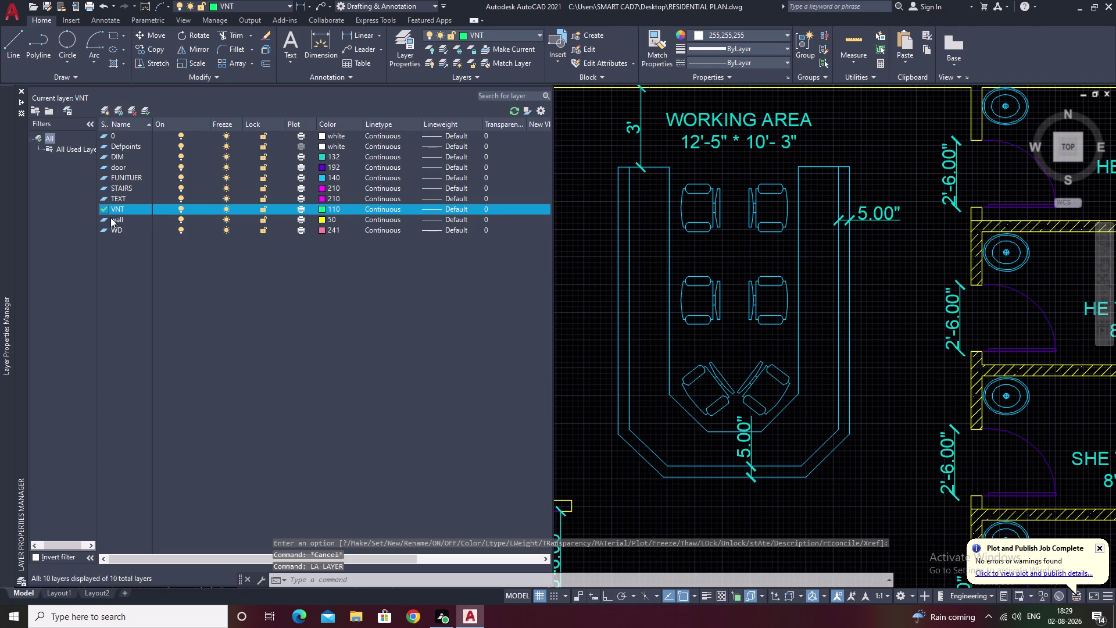
click(322, 200)
click(322, 200)
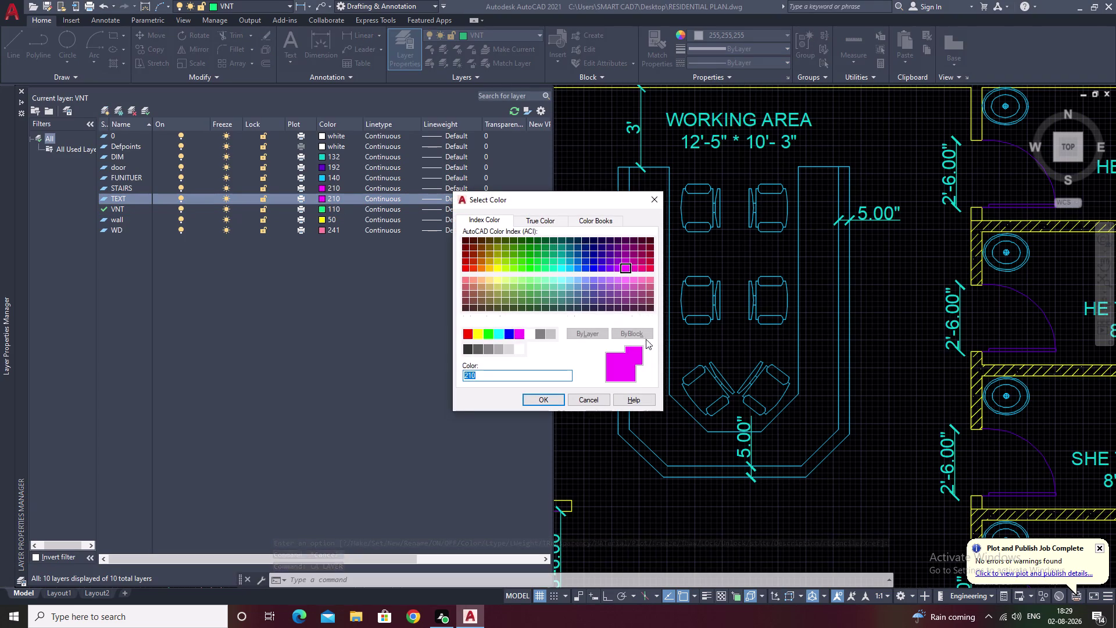
click(615, 364)
click(546, 400)
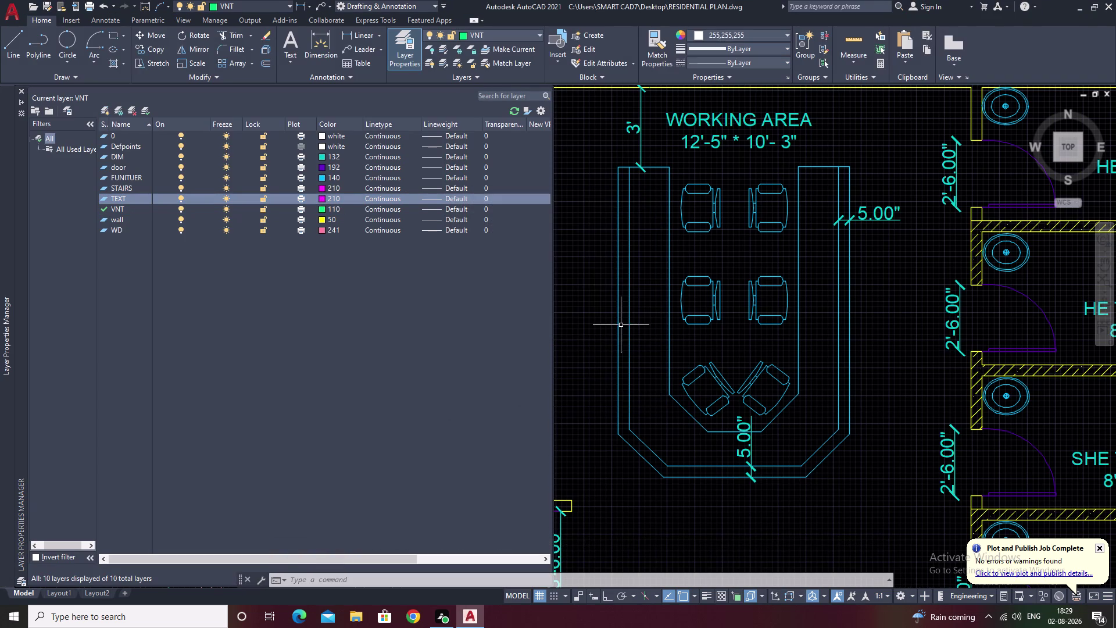
click(22, 92)
scroll(down, 3)
middle_drag(681, 314, 647, 316)
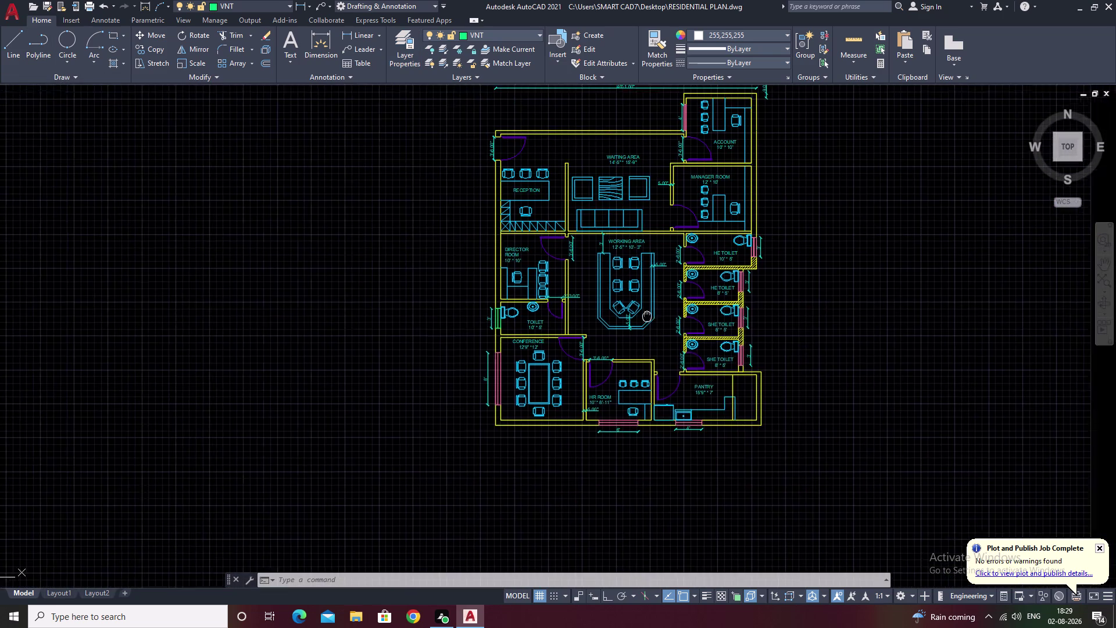
Try editing the 2'-3.00" dimension text, then cancel.
middle_drag(647, 317, 584, 321)
scroll(up, 3)
double_click(407, 301)
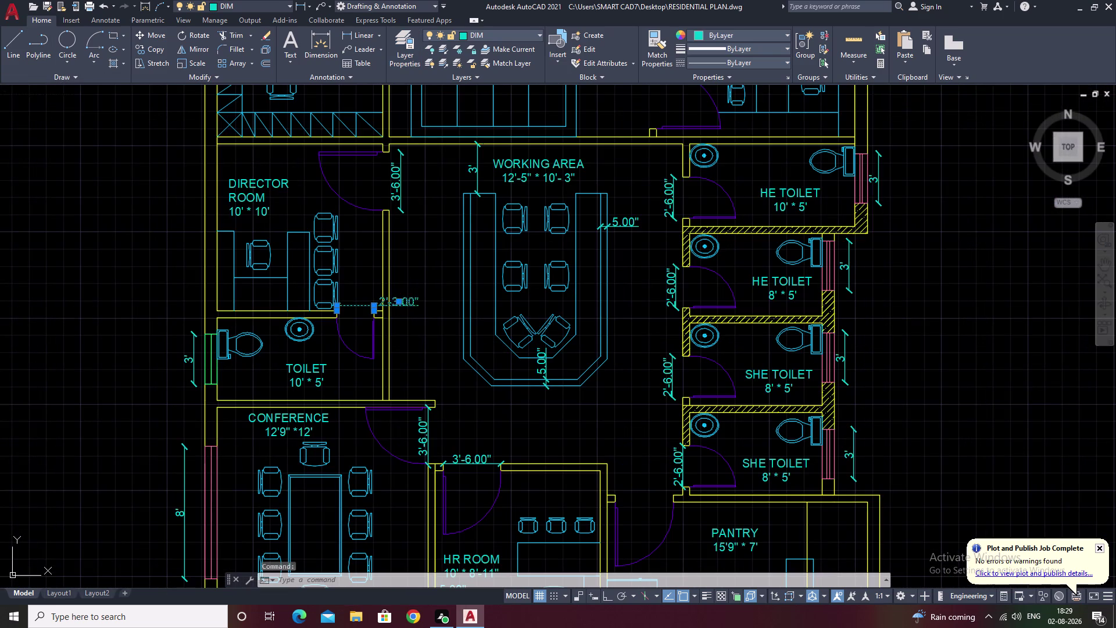
key(Escape)
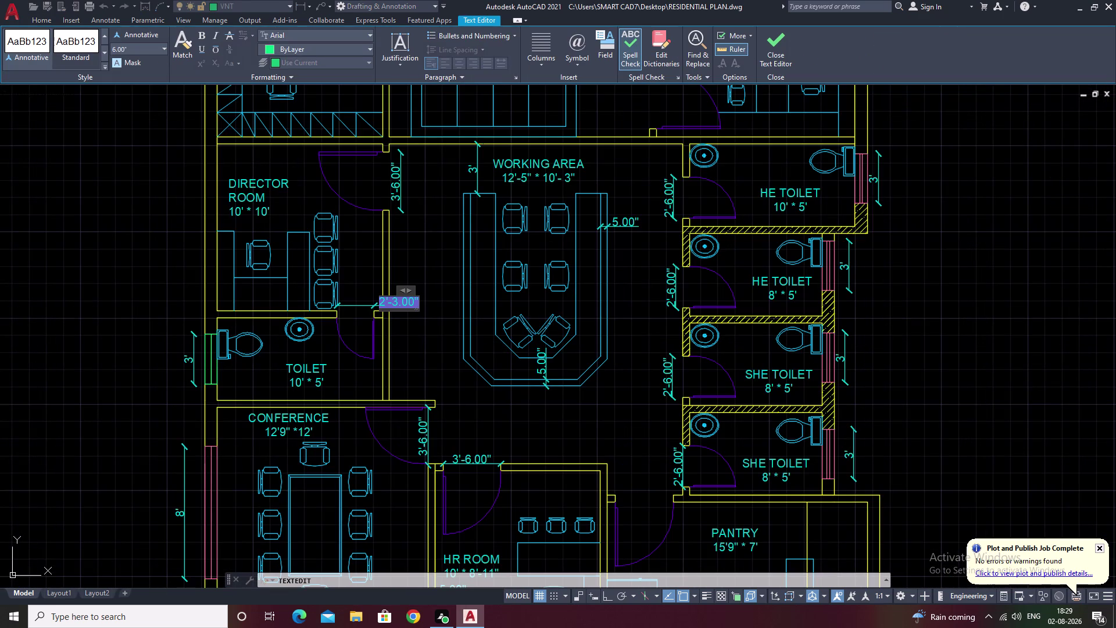
key(Escape)
key(Escape)
key(Escape)
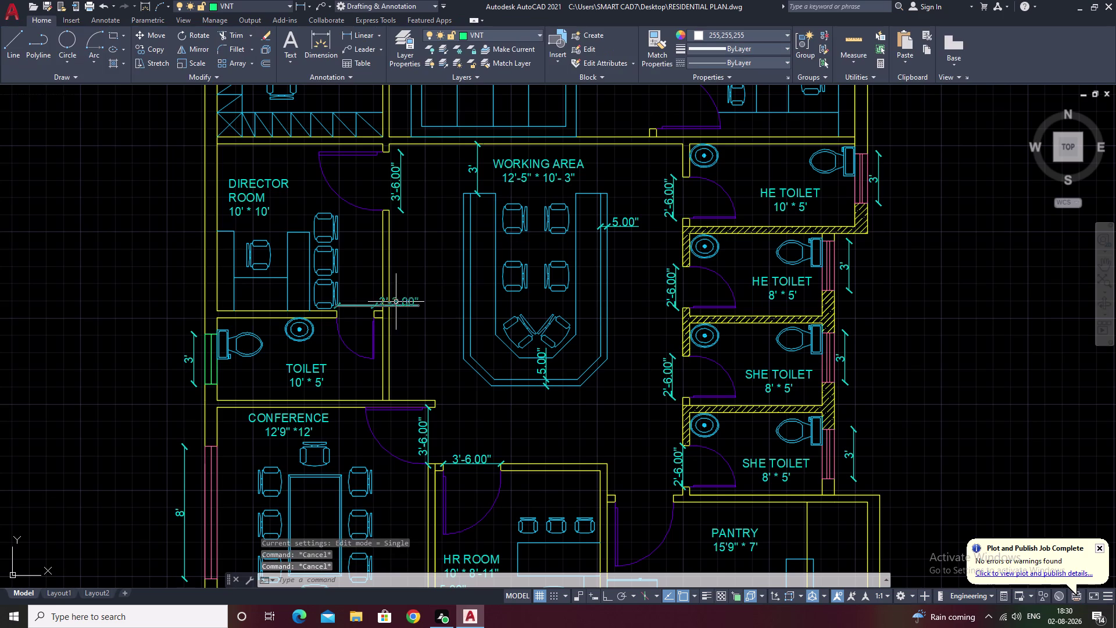
click(405, 303)
click(501, 33)
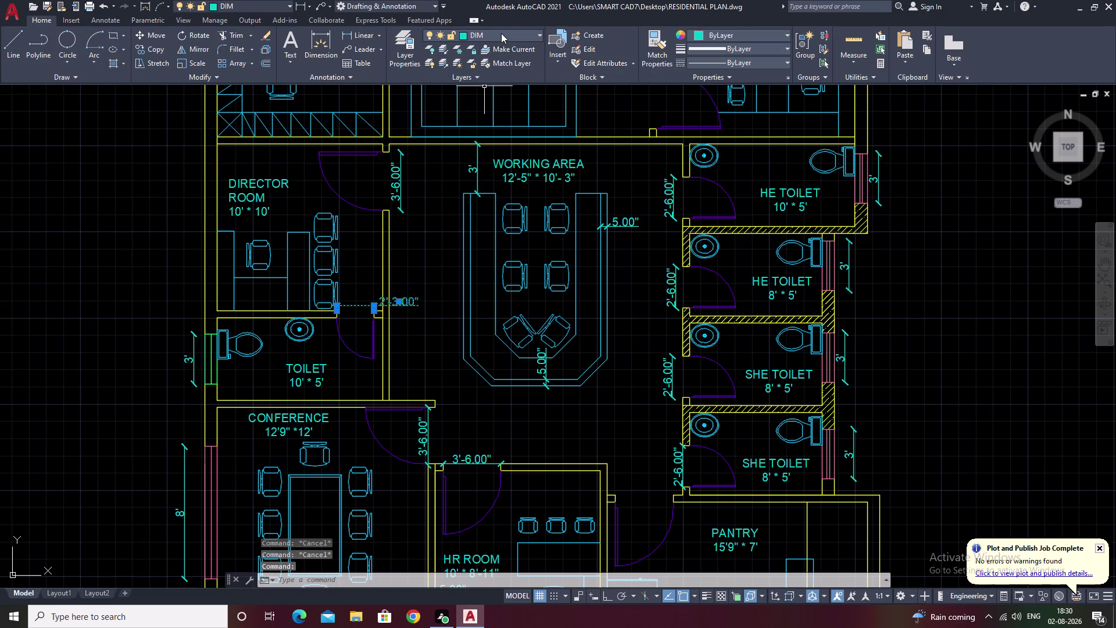
key(Escape)
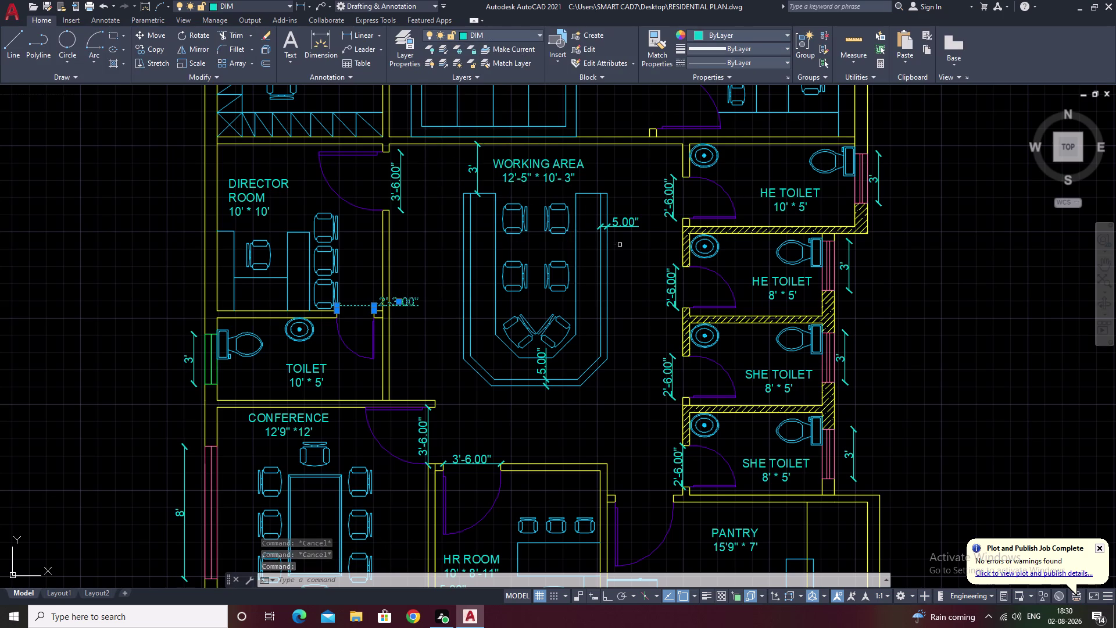
Move the CONFERENCE label to the TEXT layer, then undo the change.
scroll(down, 3)
scroll(up, 3)
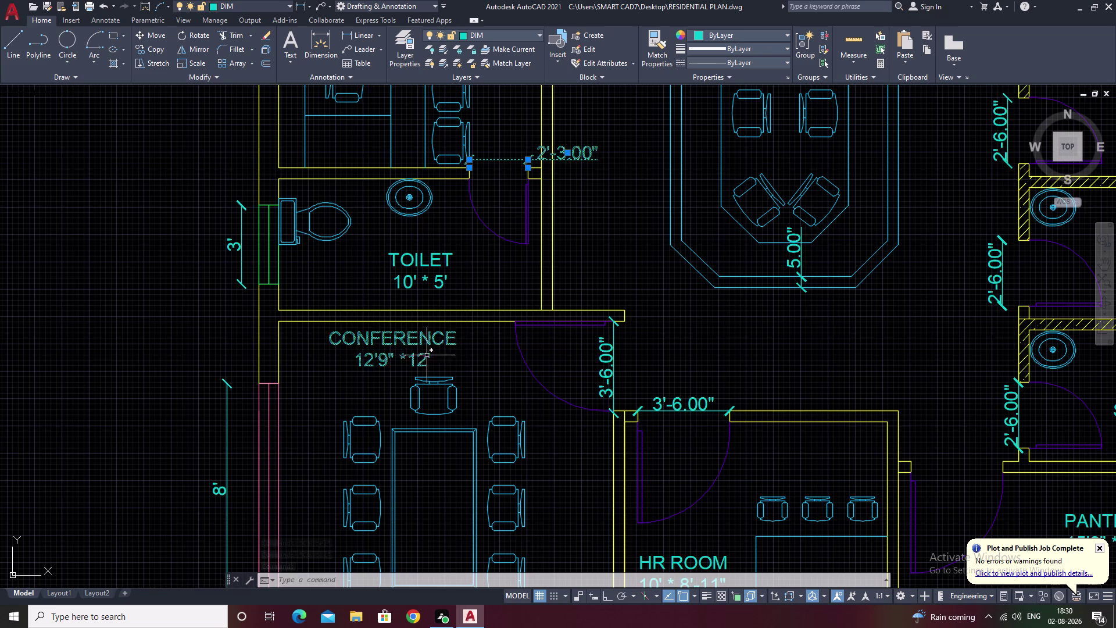
click(438, 340)
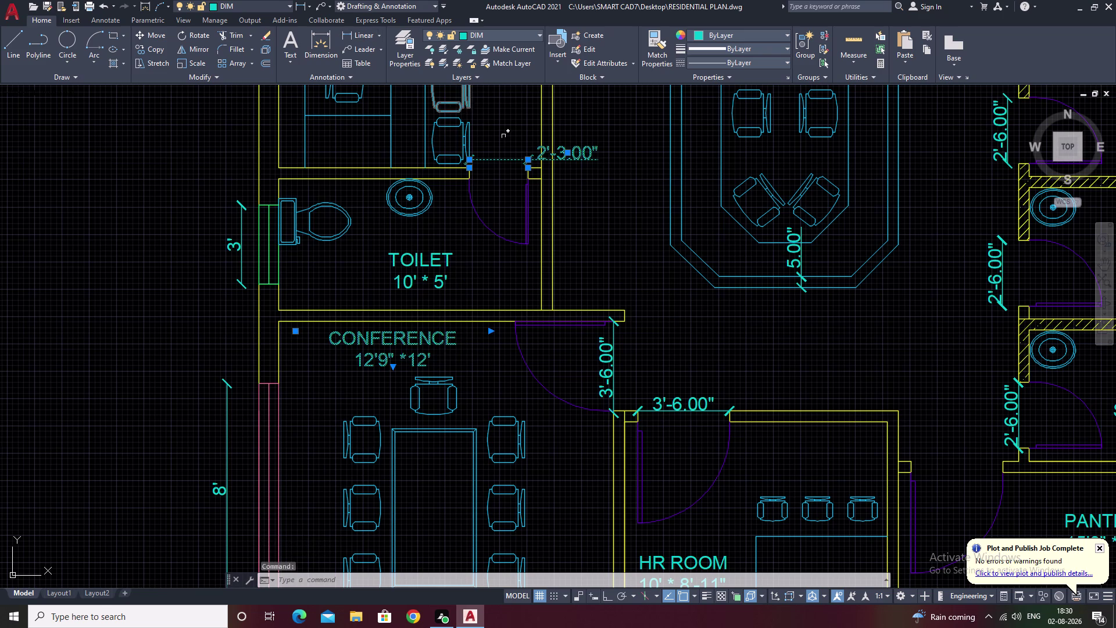
click(506, 36)
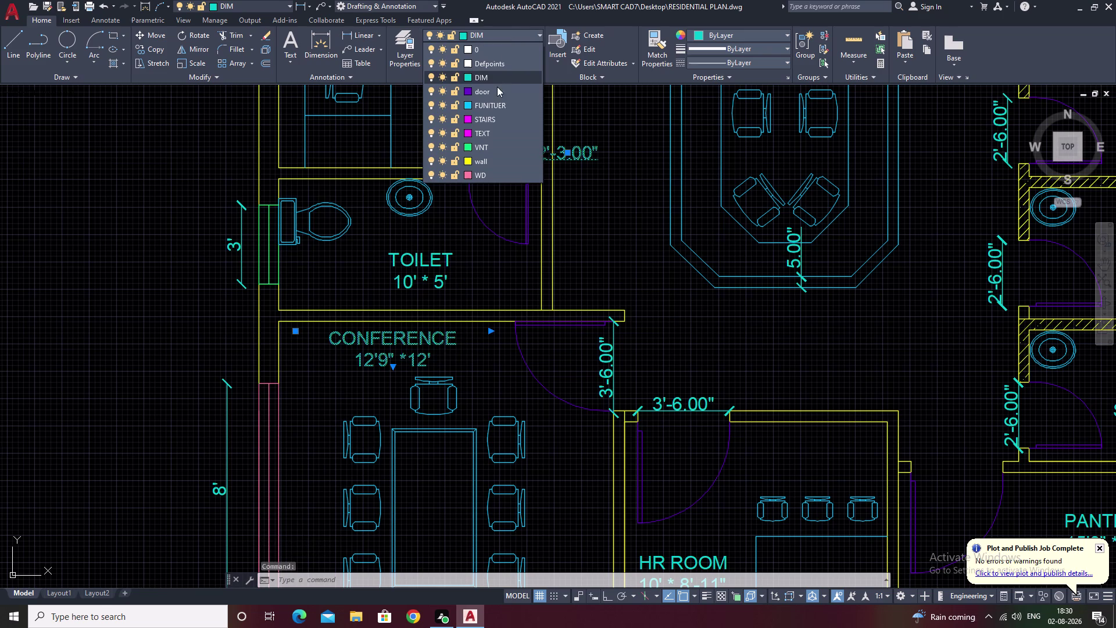
click(493, 132)
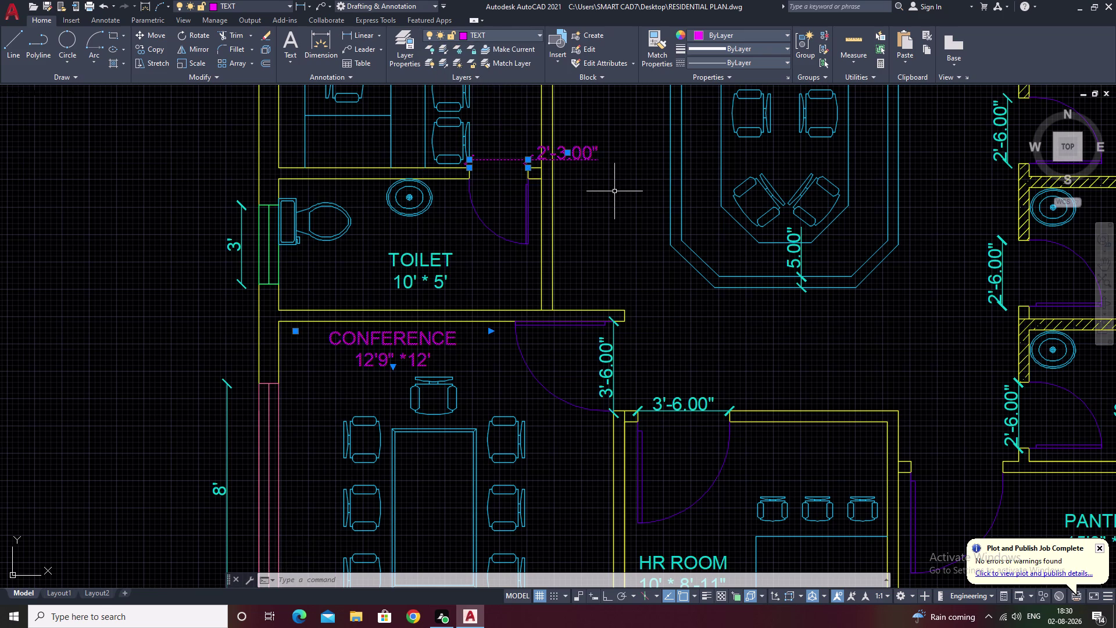
key(ctrl+z)
Reselect the CONFERENCE label and put it on the TEXT layer.
click(421, 349)
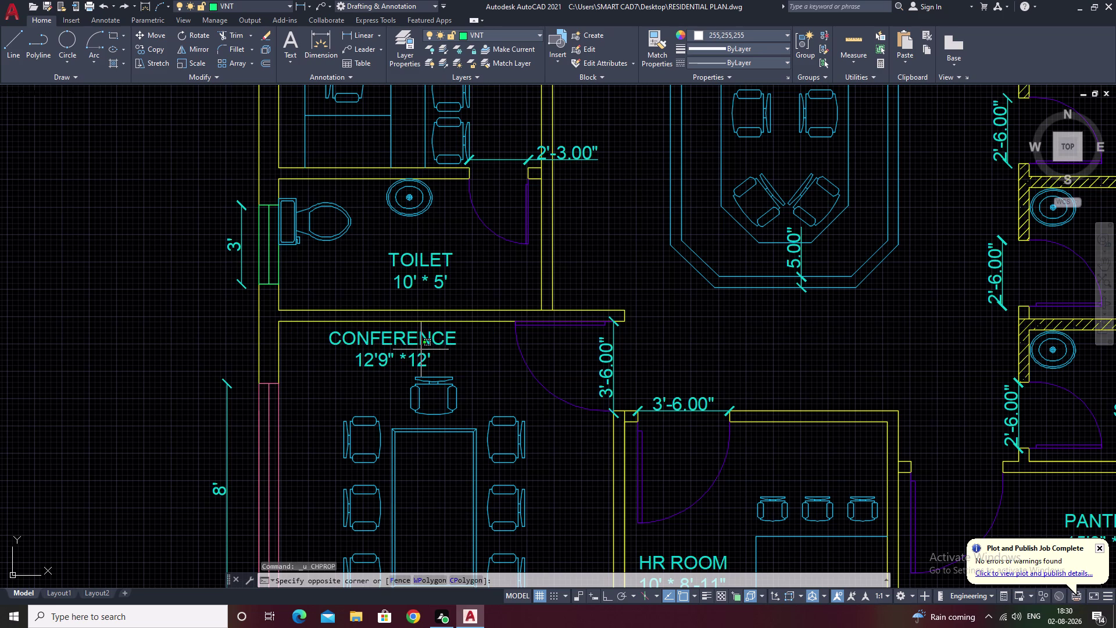
click(426, 338)
drag(447, 334, 361, 370)
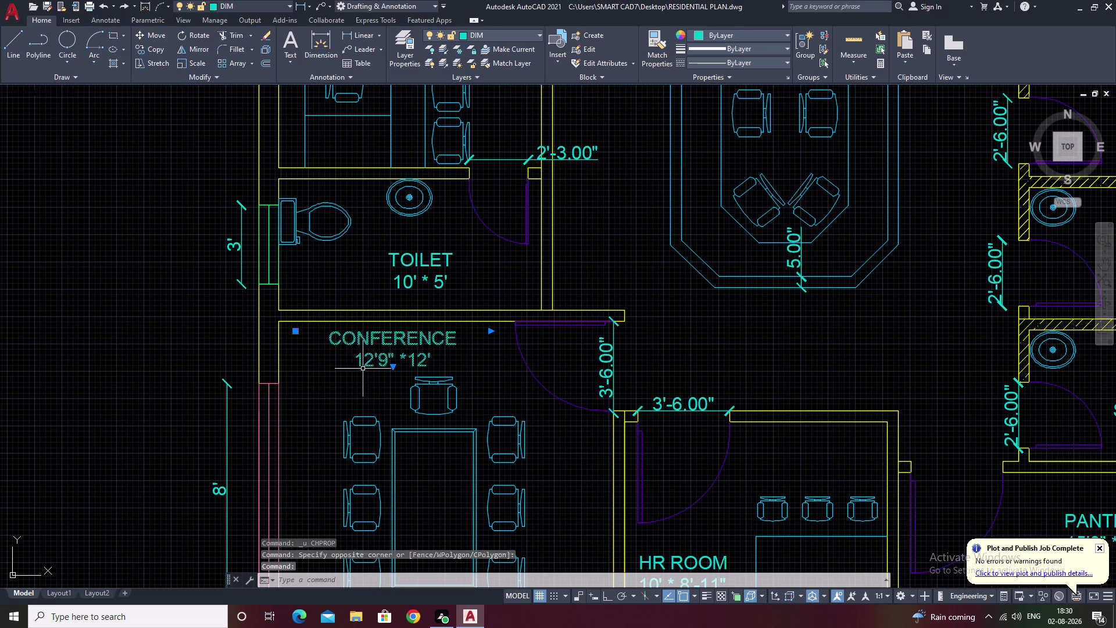
click(503, 36)
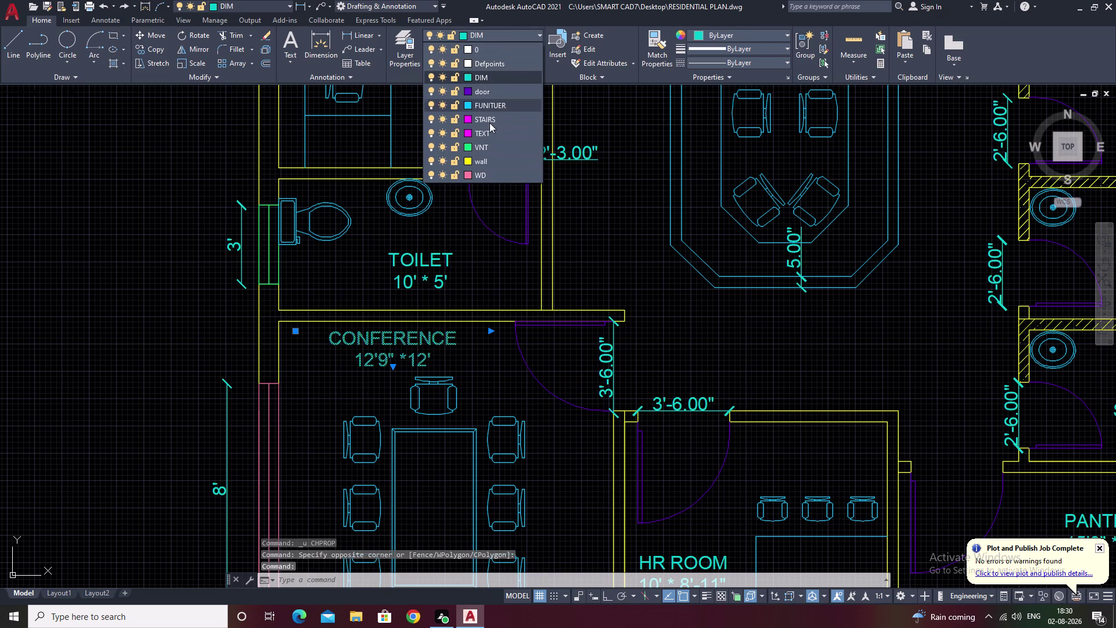
click(490, 132)
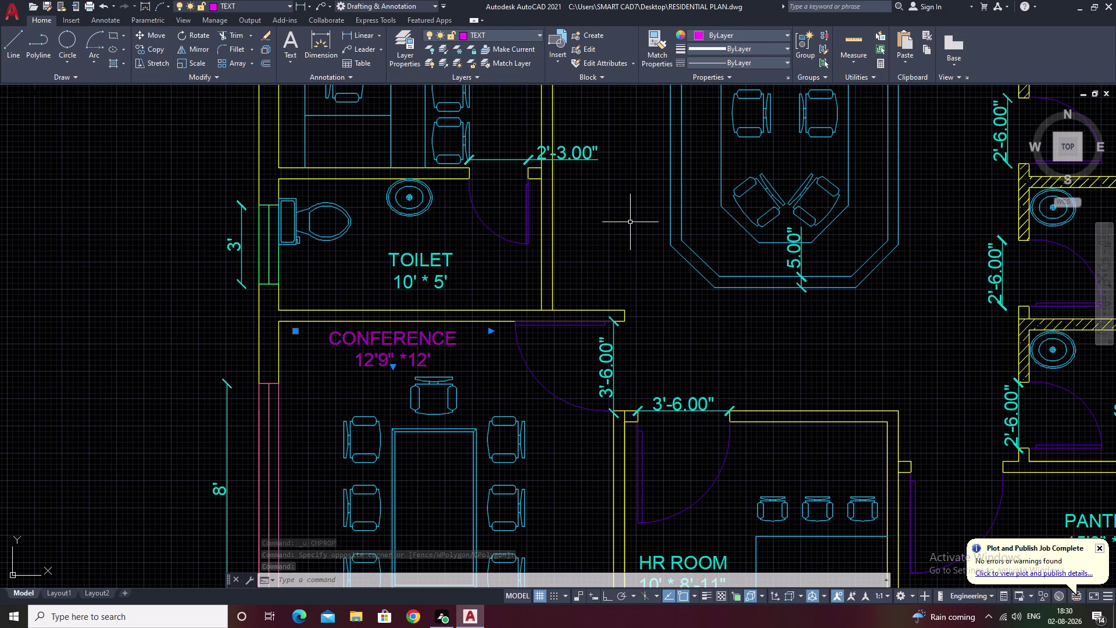
key(Escape)
click(663, 42)
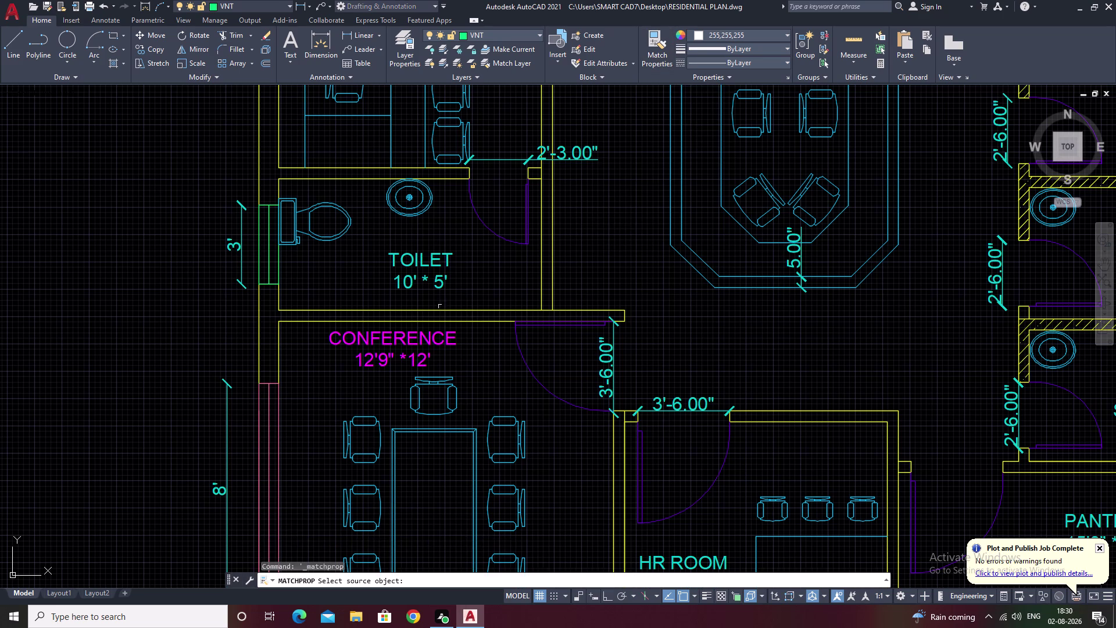
Match CONFERENCE's properties onto TOILET, DIRECTOR ROOM, WORKING AREA, RECEPTION, WAITING AREA, MANAGER ROOM labels.
click(421, 341)
click(427, 278)
scroll(down, 3)
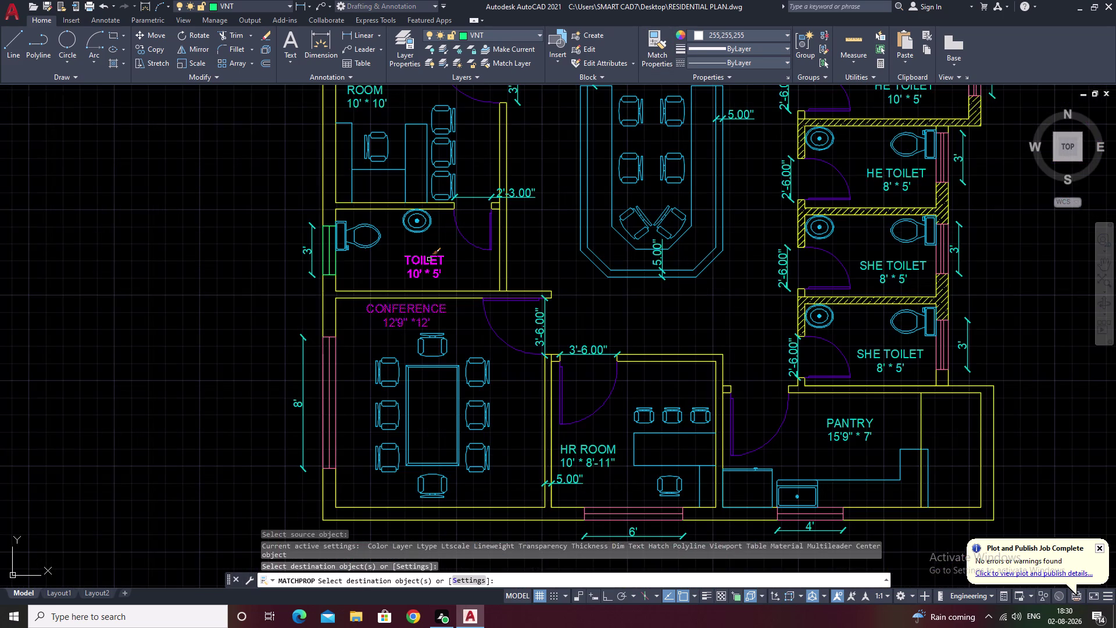
middle_drag(429, 260, 459, 304)
click(415, 120)
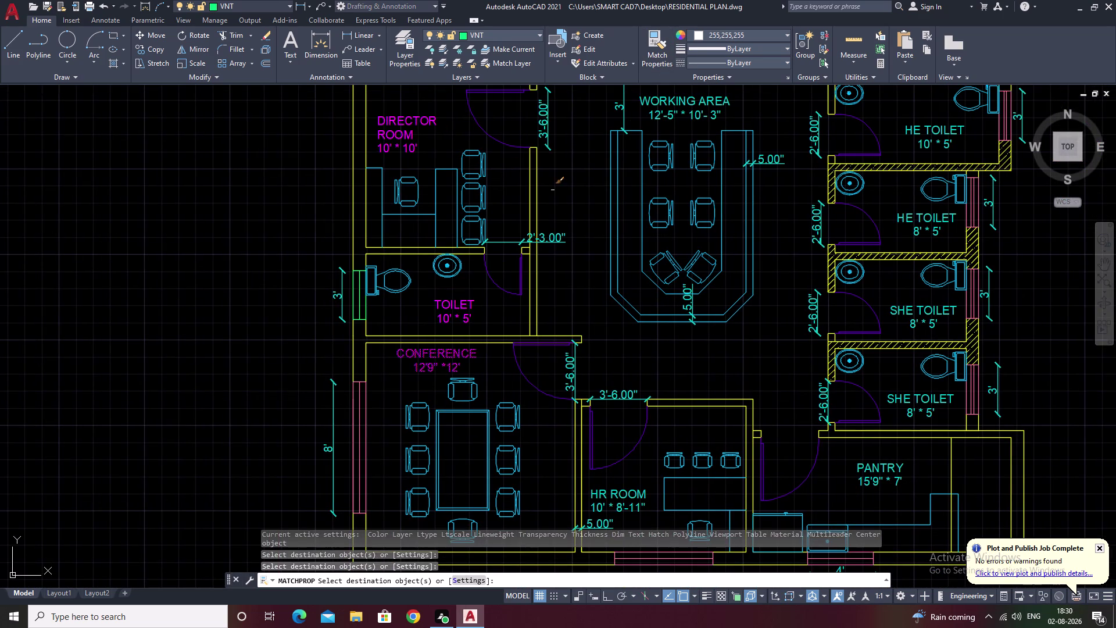
middle_drag(585, 205, 432, 303)
click(516, 204)
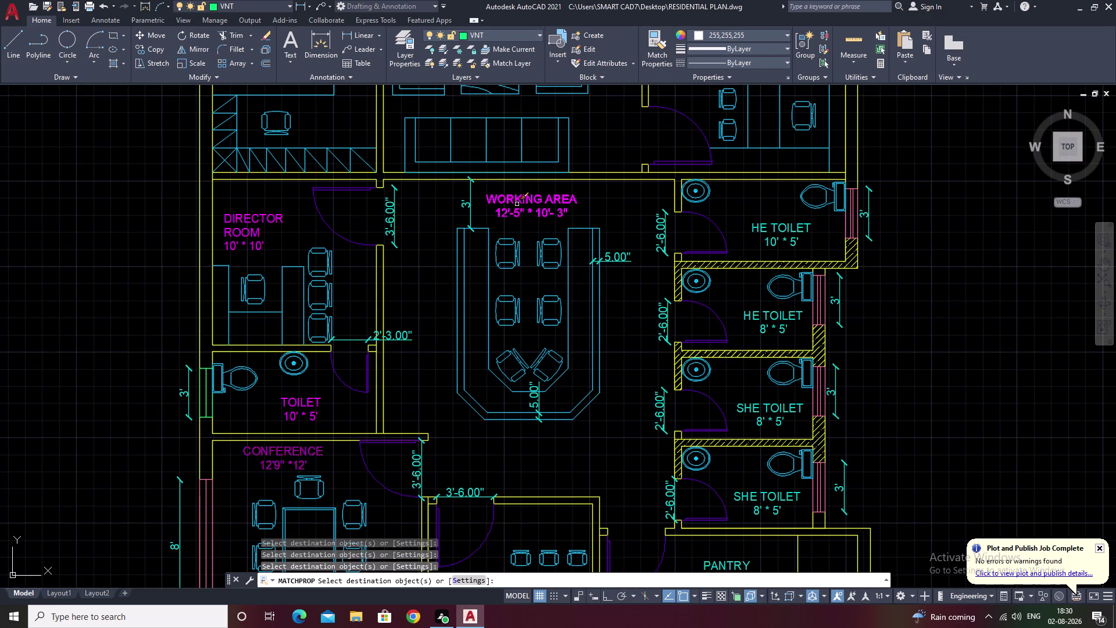
middle_drag(447, 177, 493, 308)
click(347, 199)
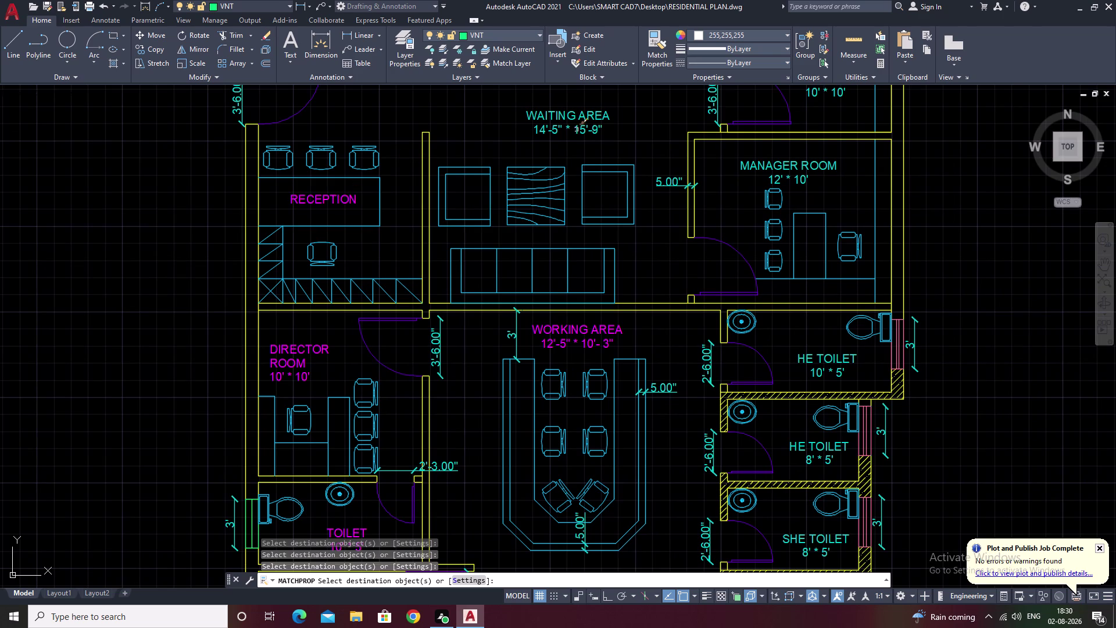
click(593, 123)
click(793, 166)
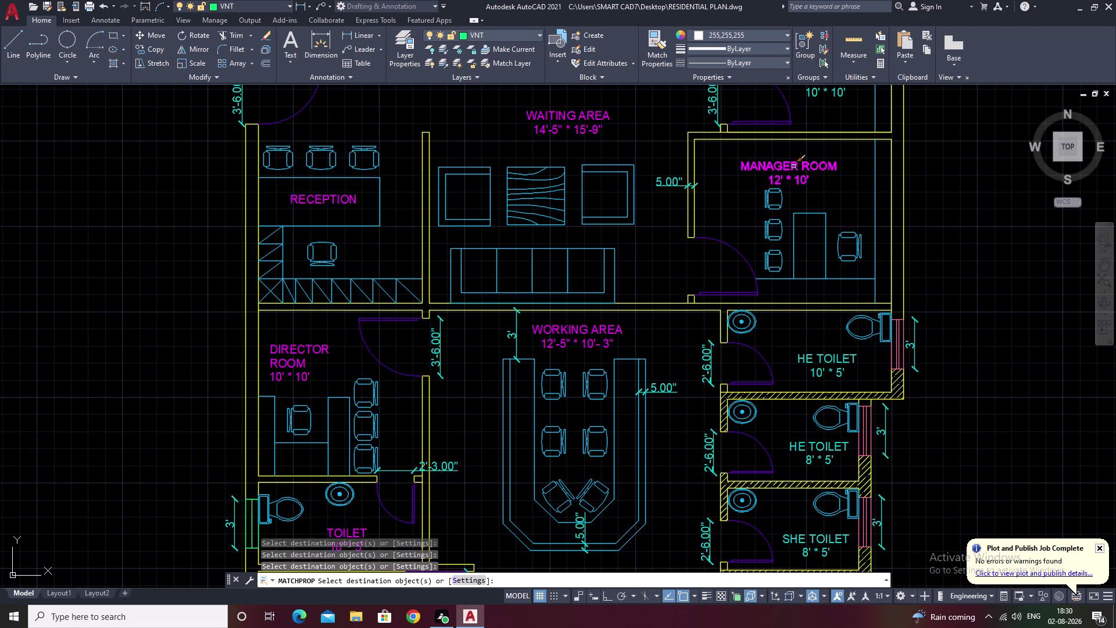
Match the properties onto ACCOUNT, both HE TOILET, both SHE TOILET, PANTRY and HR ROOM labels.
middle_drag(793, 167, 709, 262)
scroll(down, 3)
click(740, 207)
middle_drag(669, 252, 628, 133)
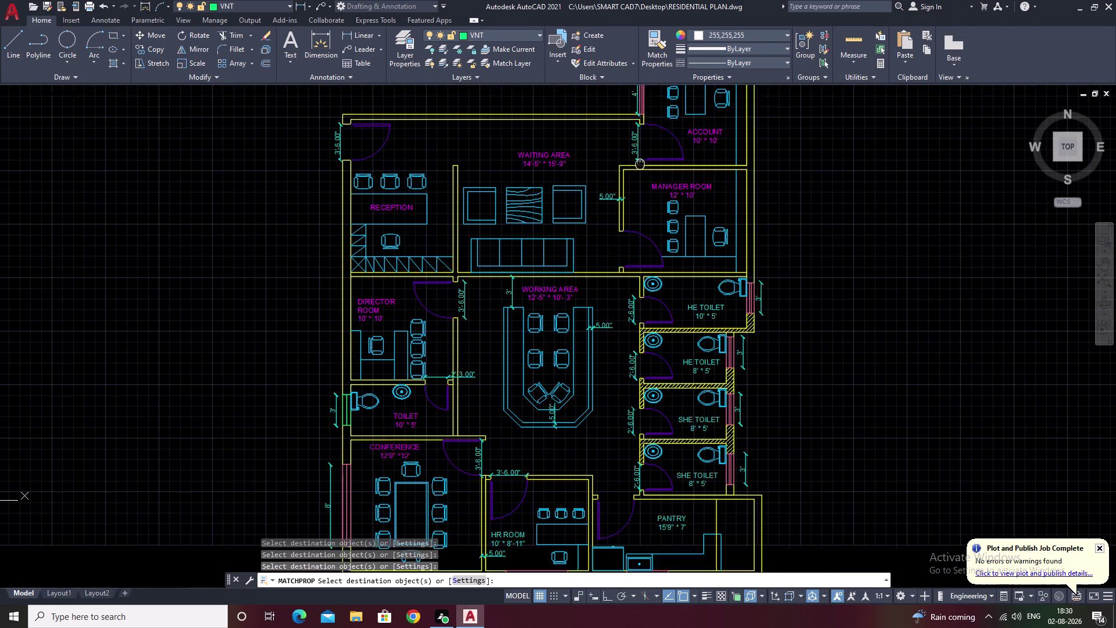
middle_drag(628, 133, 628, 131)
click(695, 261)
click(687, 319)
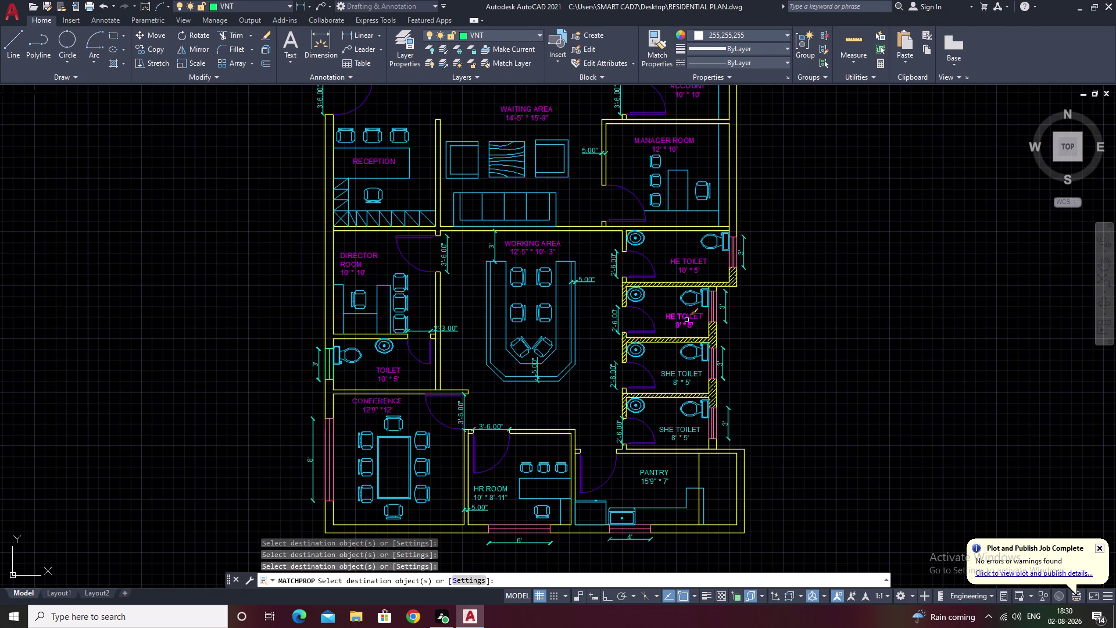
click(682, 381)
click(675, 431)
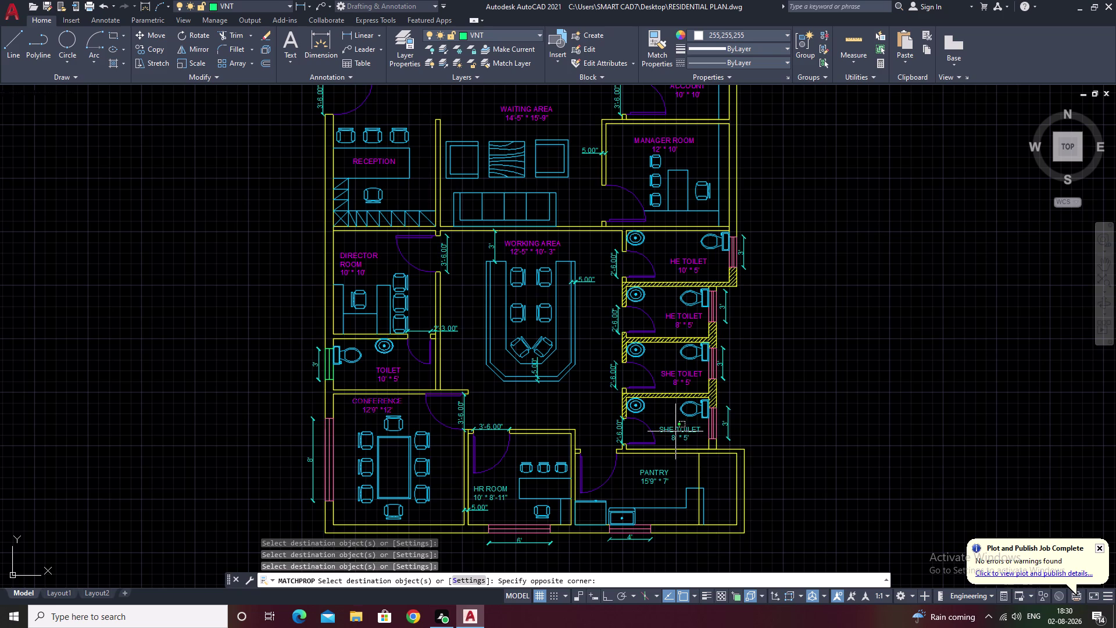
click(675, 431)
click(674, 427)
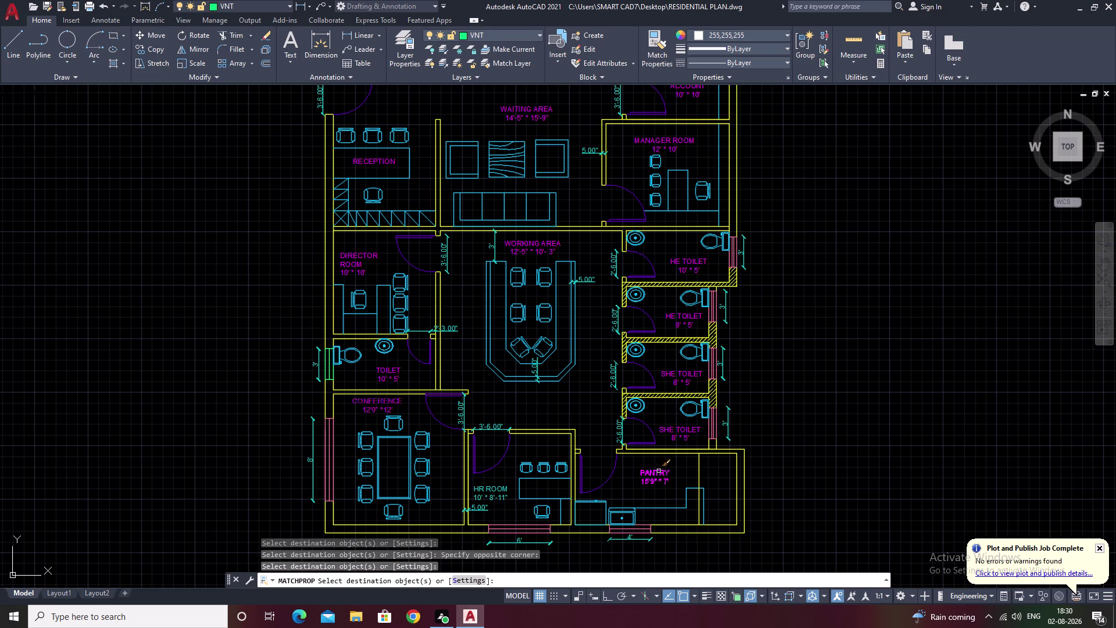
click(659, 471)
click(491, 499)
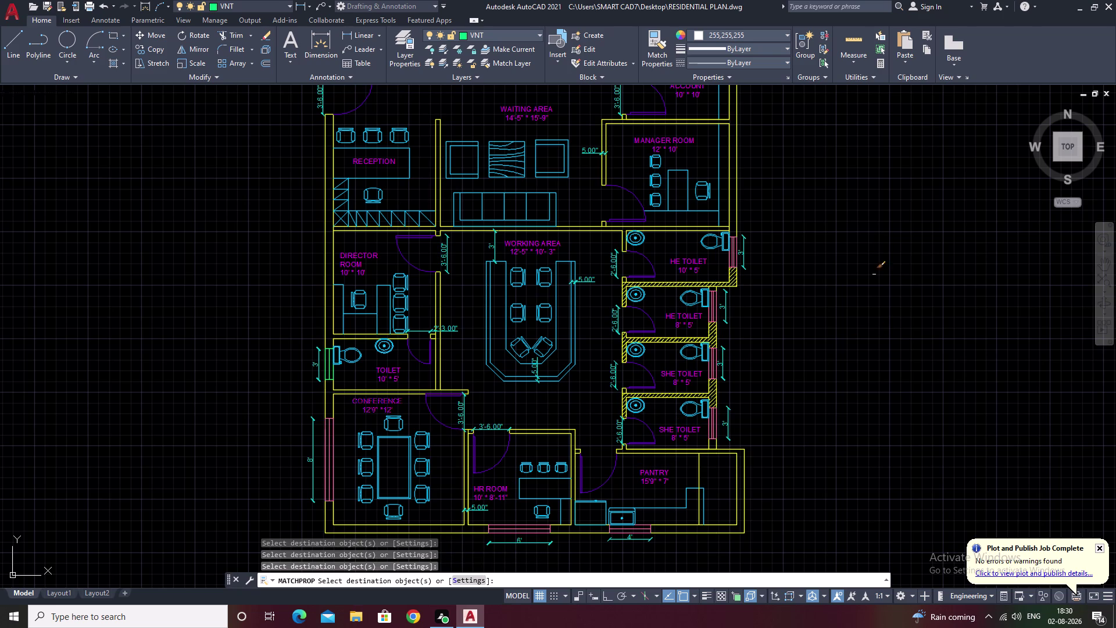
middle_drag(881, 233, 895, 289)
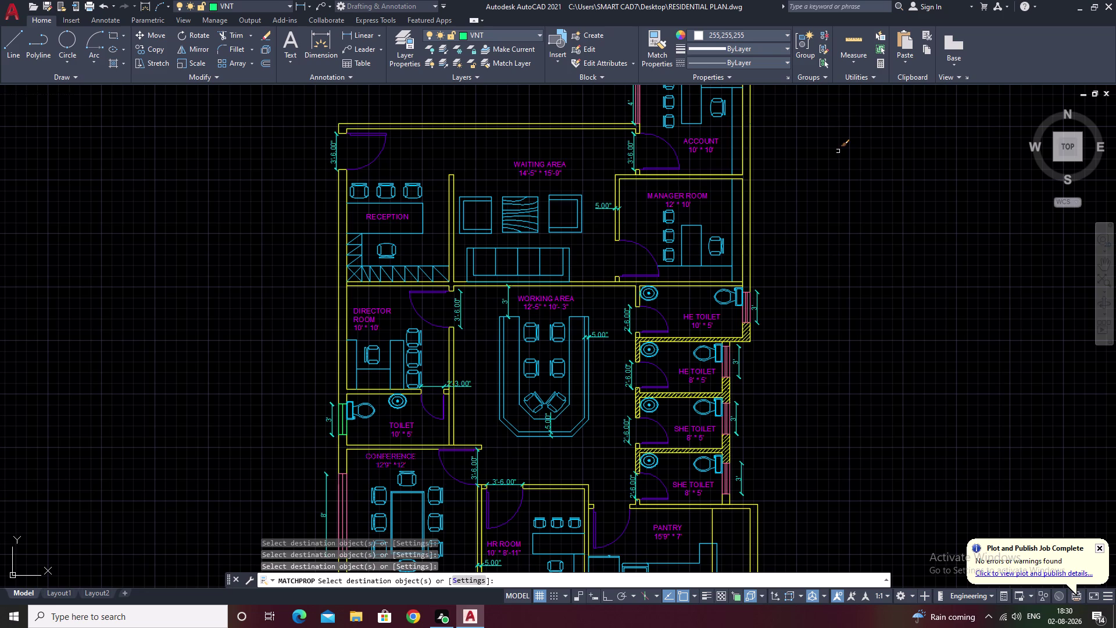
End property matching and zoom around the plan checking the magenta room labels.
key(Escape)
scroll(down, 3)
middle_drag(836, 173, 734, 277)
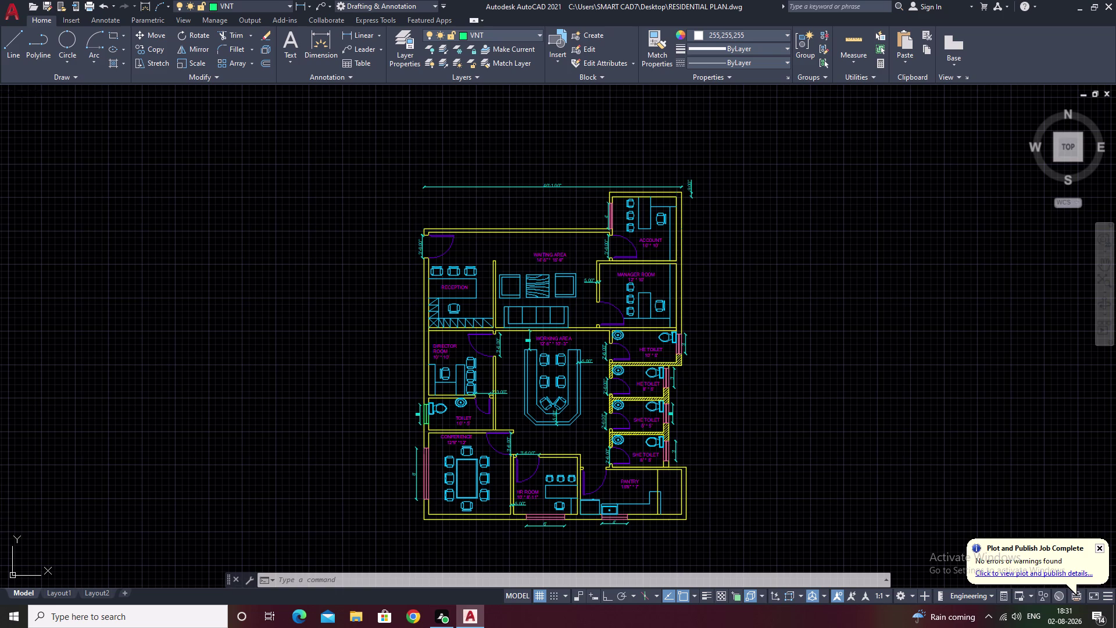
middle_drag(628, 369, 568, 312)
scroll(up, 3)
middle_drag(485, 282, 499, 281)
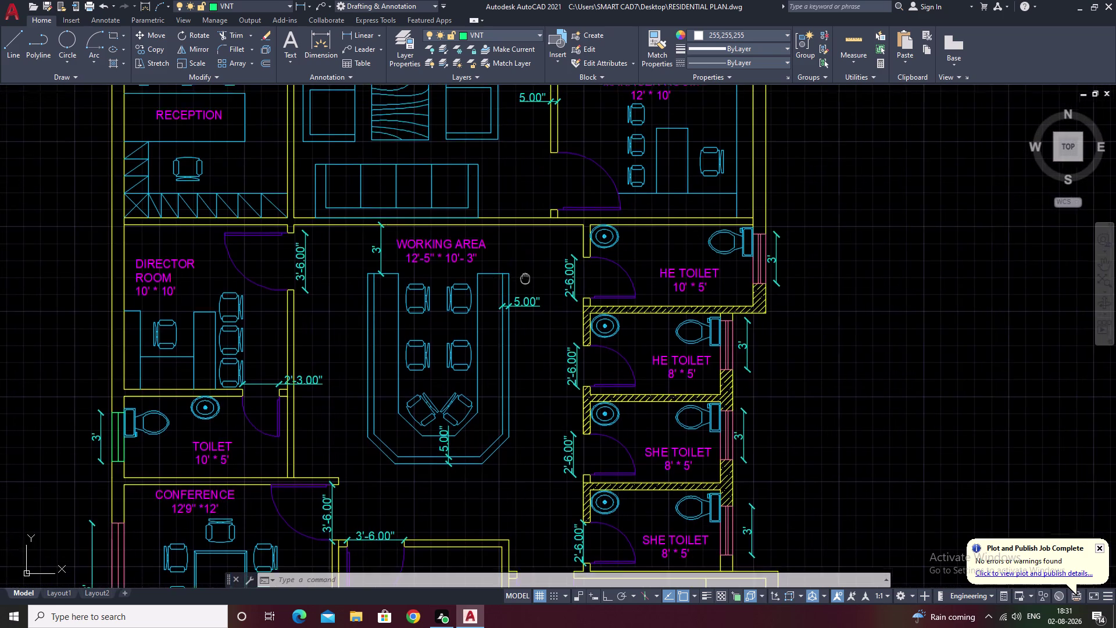
middle_drag(500, 281, 647, 279)
scroll(down, 3)
middle_drag(632, 284, 561, 349)
scroll(up, 3)
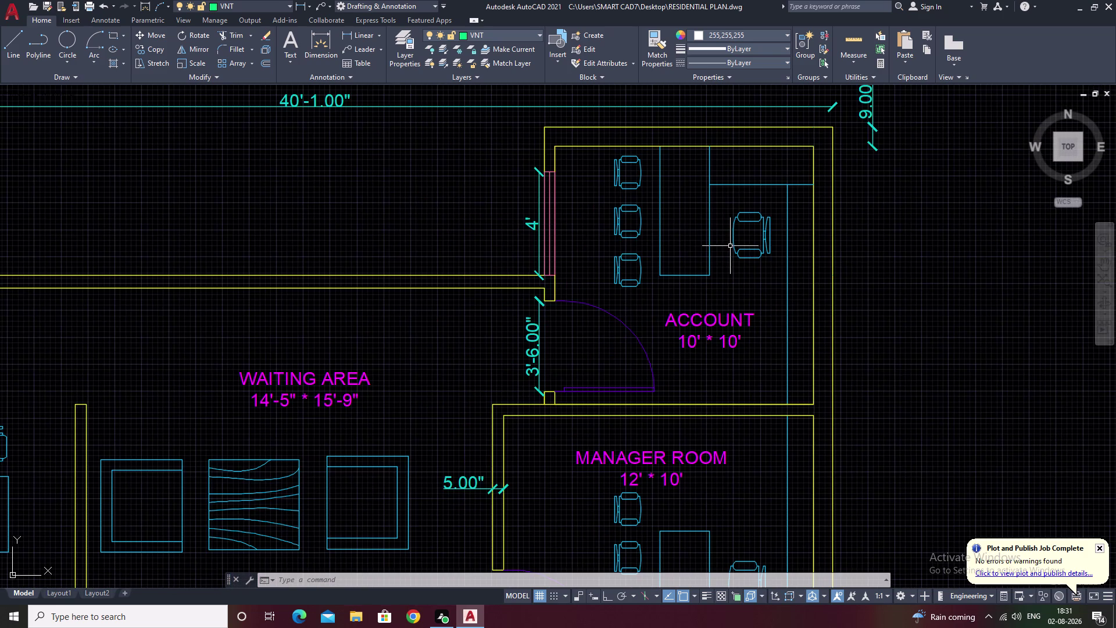
middle_drag(730, 246, 752, 192)
scroll(down, 3)
middle_drag(677, 312, 705, 184)
middle_drag(647, 264, 649, 259)
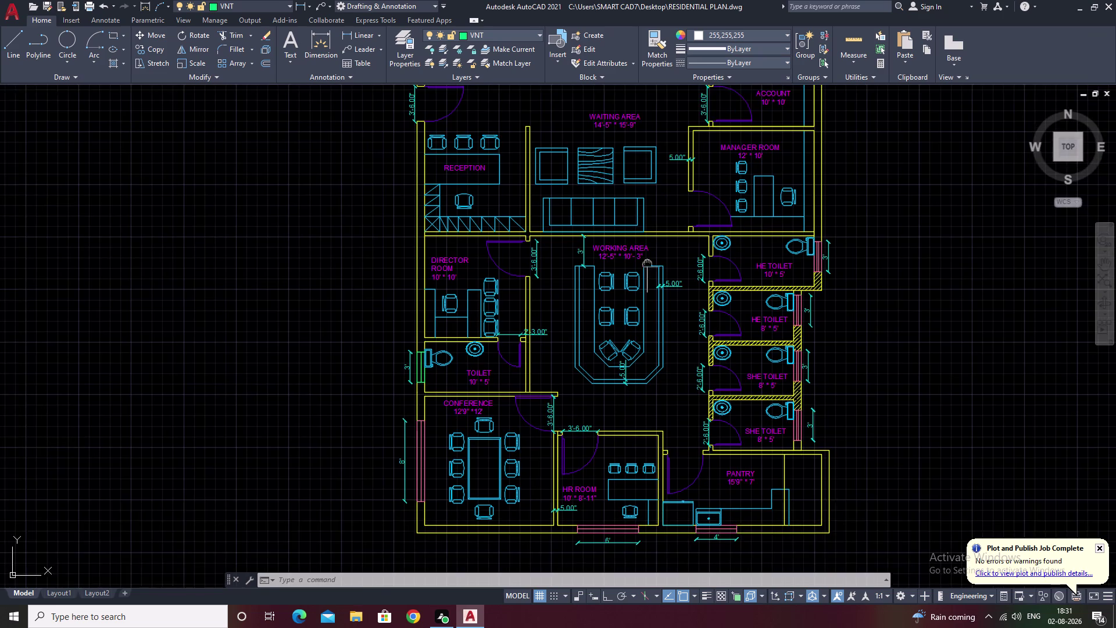
middle_drag(649, 259, 672, 224)
middle_drag(674, 230, 656, 266)
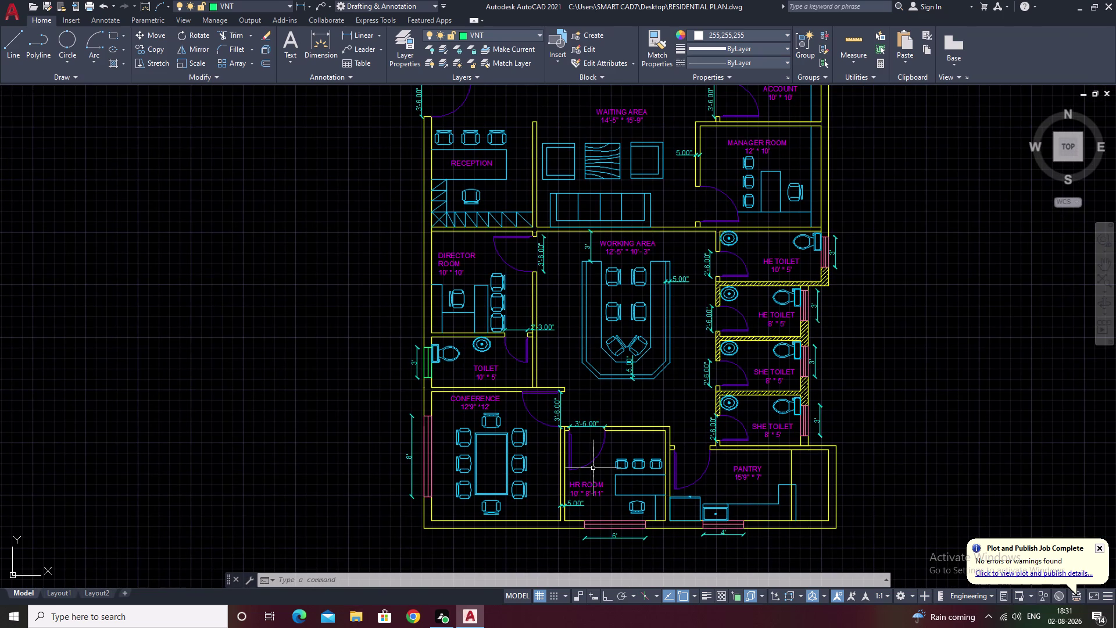
middle_drag(593, 468, 511, 456)
scroll(down, 3)
middle_drag(572, 354, 551, 393)
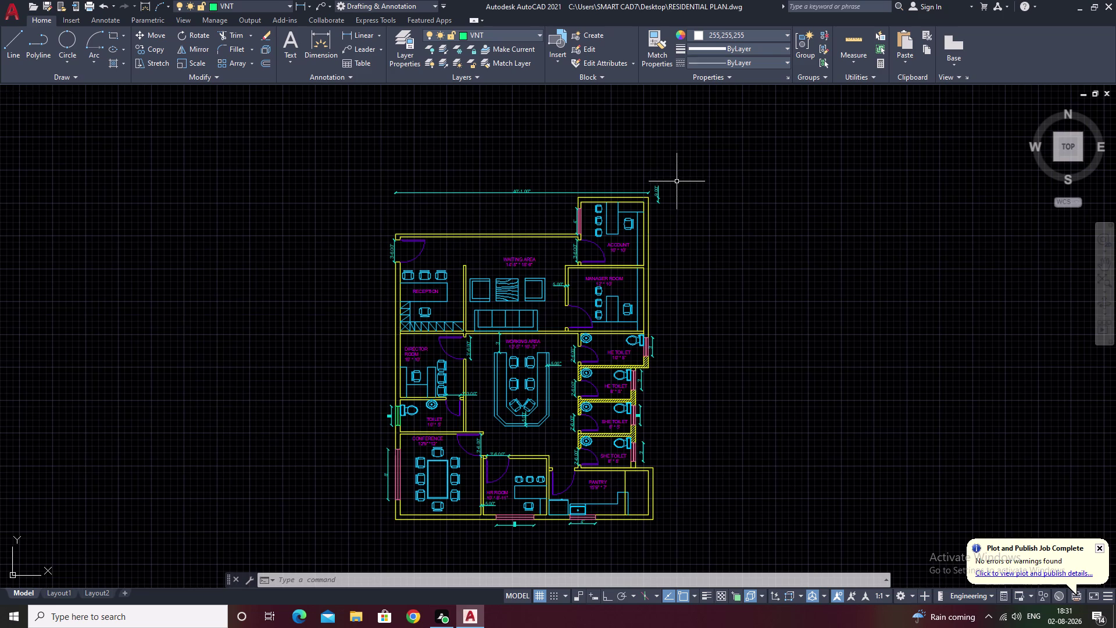
Save the drawing with Ctrl+S and recentre the full plan.
key(ctrl+s)
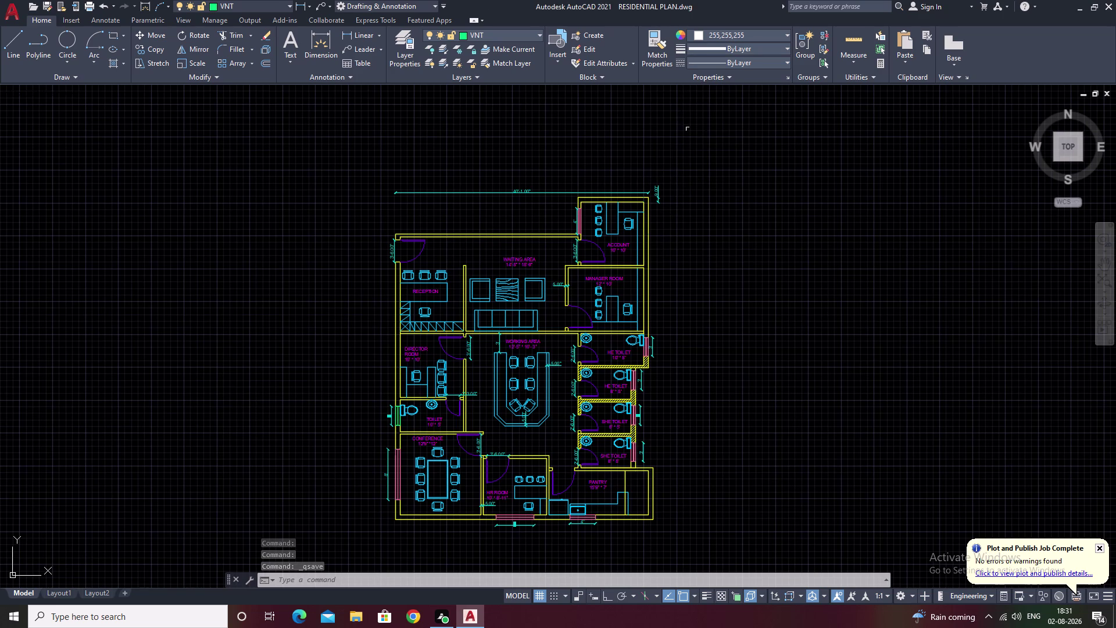
key(Escape)
scroll(up, 3)
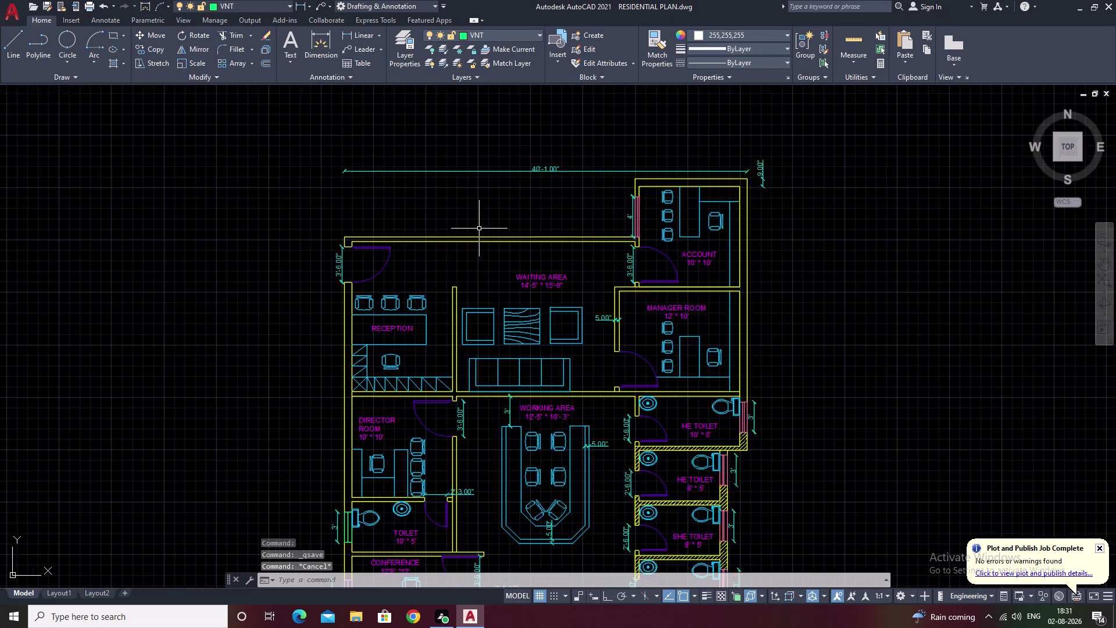
scroll(up, 3)
scroll(down, 3)
middle_drag(482, 241, 508, 206)
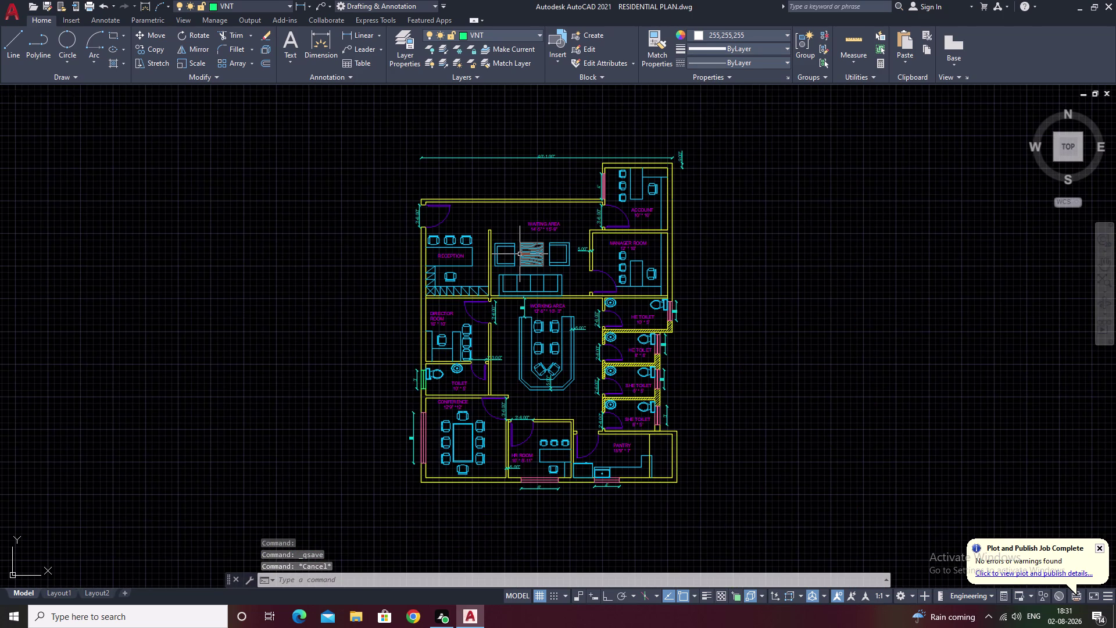